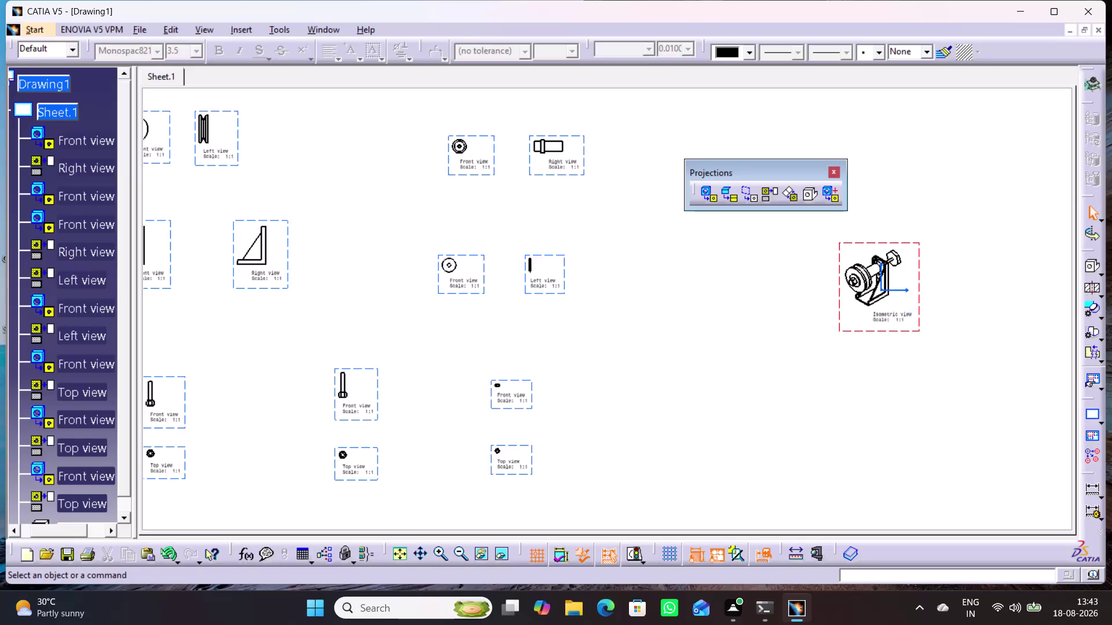
Pan, zoom in and drag items aside to uncover the sheet area near the isometric view.
middle_drag(854, 379, 846, 344)
right_click(854, 380)
middle_drag(869, 392, 744, 385)
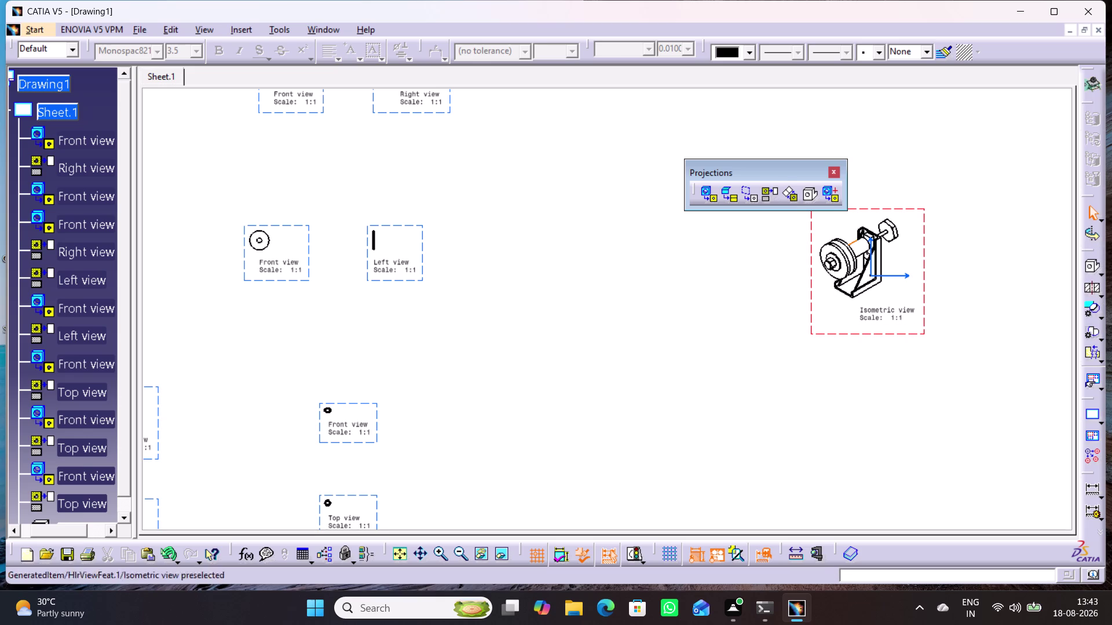
drag(736, 167, 1003, 121)
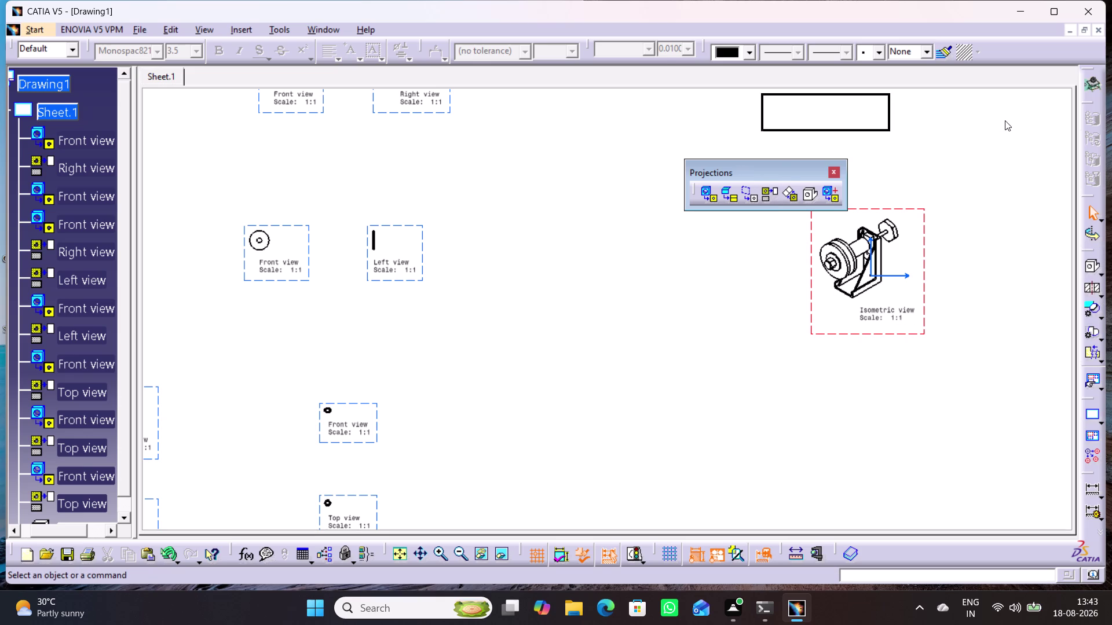
drag(1003, 120, 1006, 121)
drag(973, 127, 903, 111)
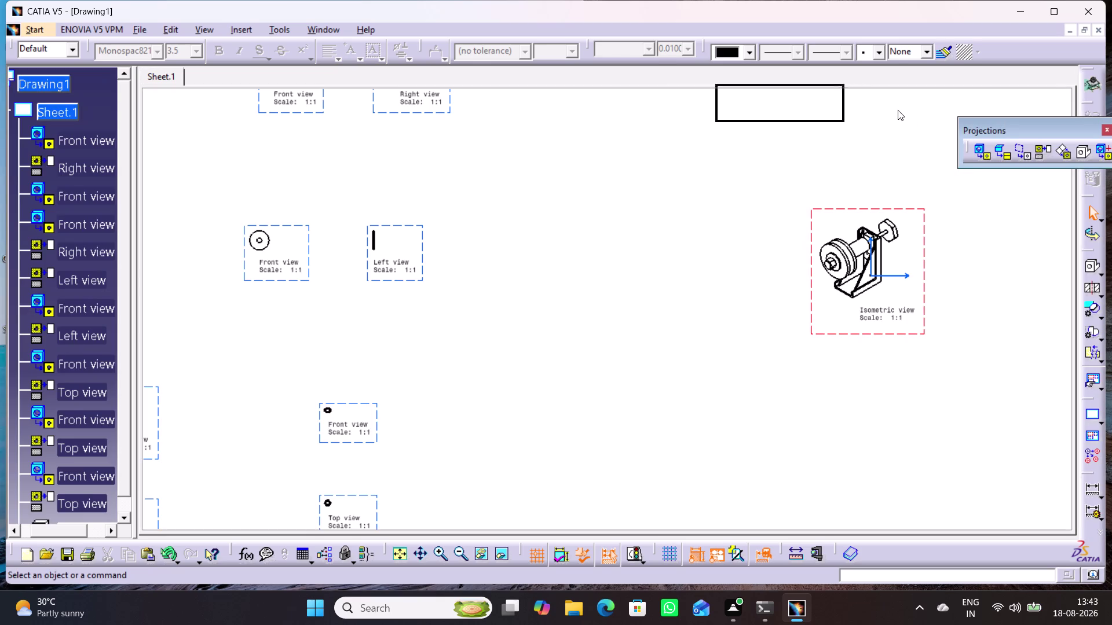
drag(903, 111, 891, 110)
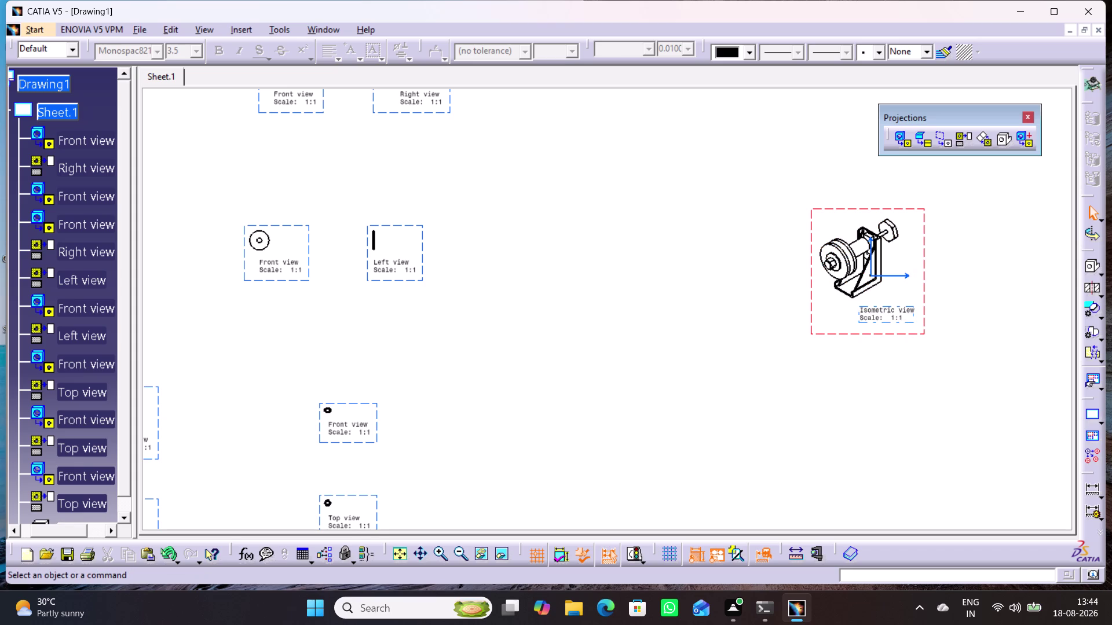
right_drag(992, 220, 960, 338)
drag(1008, 243, 956, 414)
drag(994, 245, 946, 406)
drag(978, 233, 928, 449)
drag(1041, 222, 982, 427)
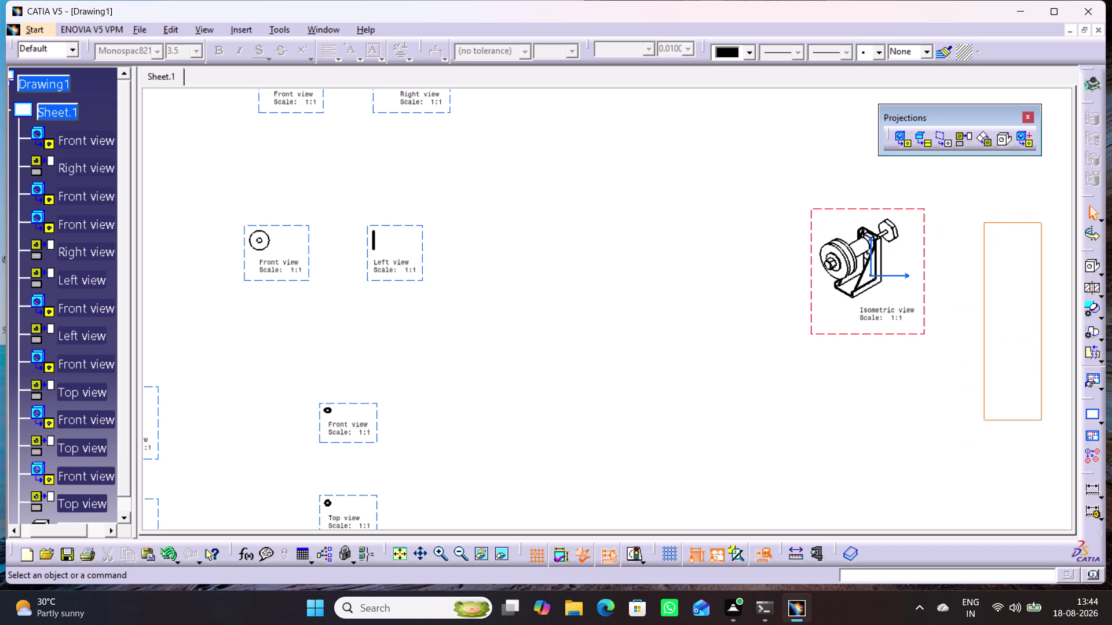
drag(982, 427, 964, 464)
drag(717, 193, 669, 402)
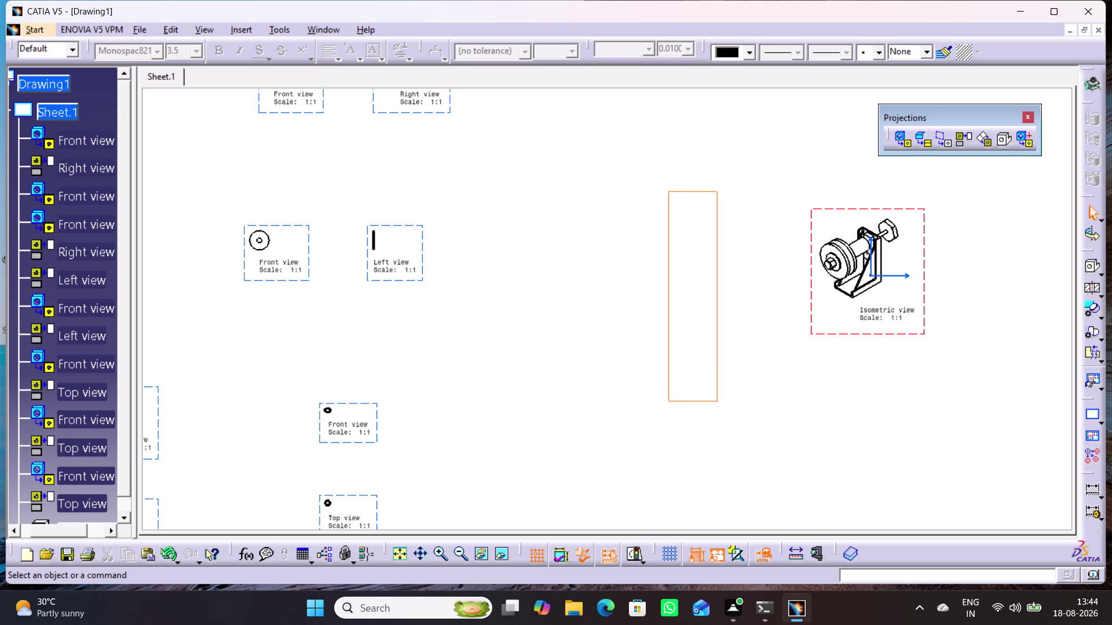
drag(669, 402, 653, 472)
Zoom out and recentre so the whole drawing sheet is visible.
scroll(down, 3)
scroll(up, 3)
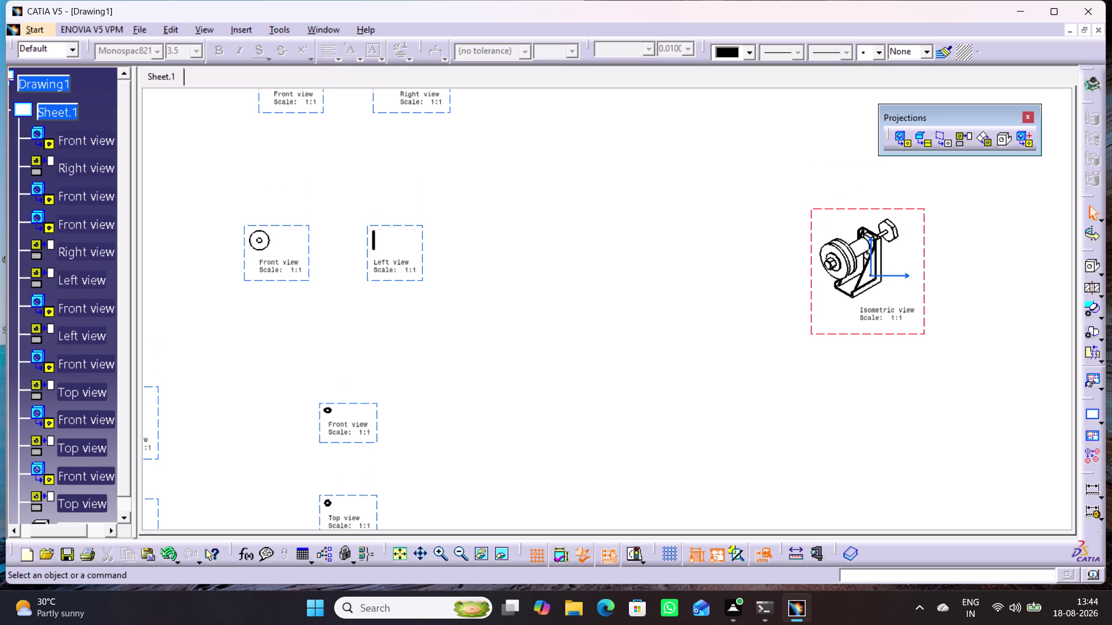
scroll(up, 3)
scroll(up, 3)
scroll(down, 3)
middle_drag(661, 450, 721, 519)
right_click(660, 450)
middle_drag(705, 460, 723, 426)
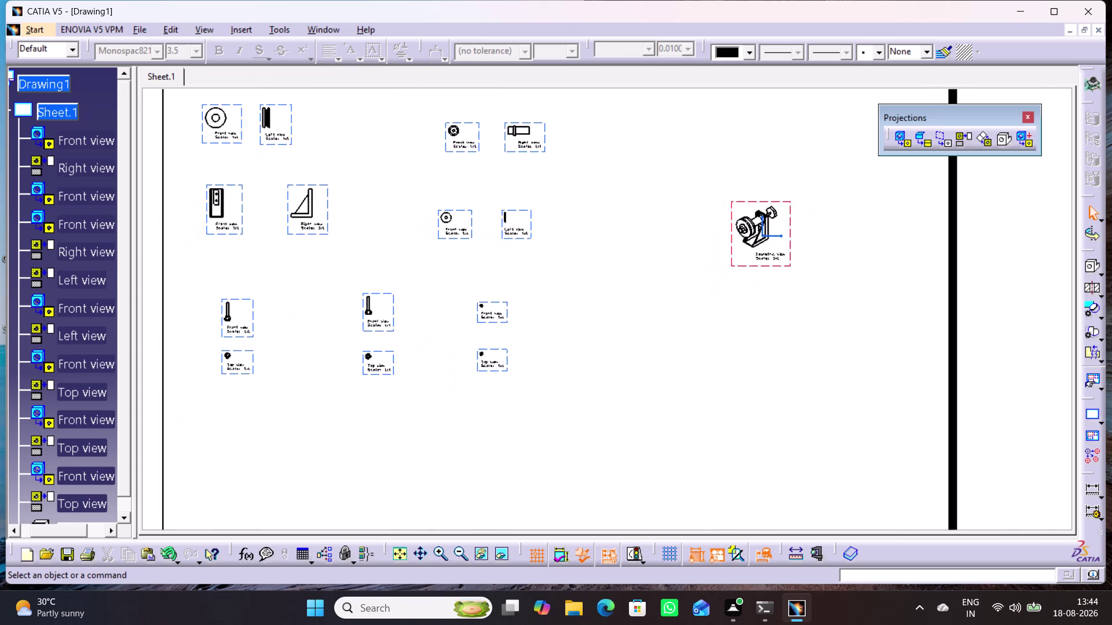
middle_drag(724, 427, 717, 444)
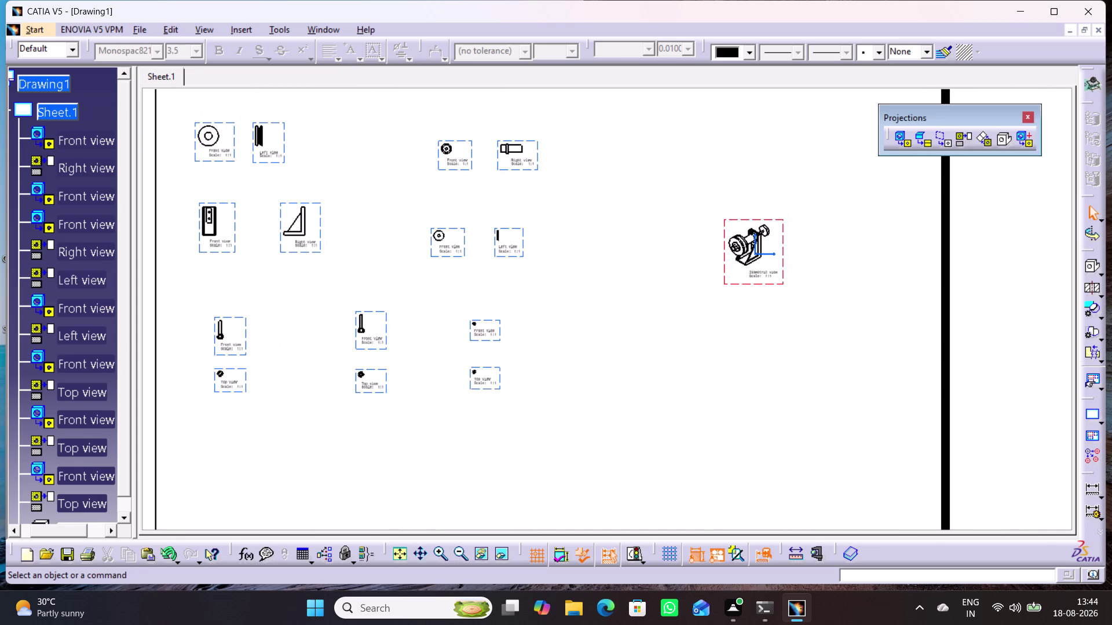
scroll(down, 3)
scroll(down, 3)
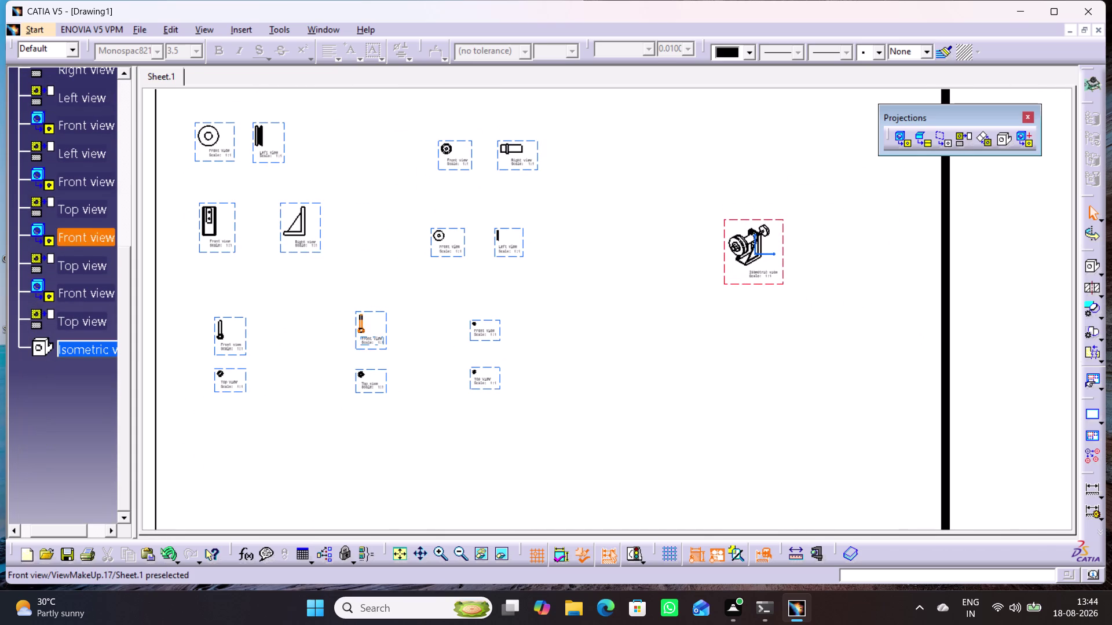
scroll(up, 3)
scroll(up, 3)
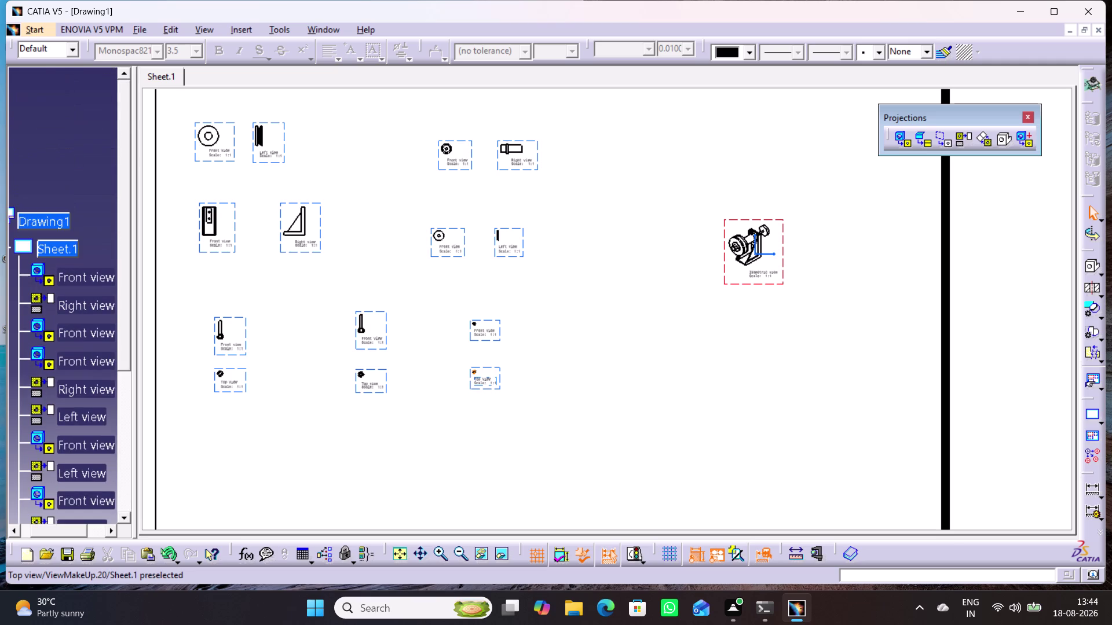
scroll(down, 3)
scroll(down, 3)
Open Properties for the Isometric view from its context menu in the specification tree.
right_click(87, 349)
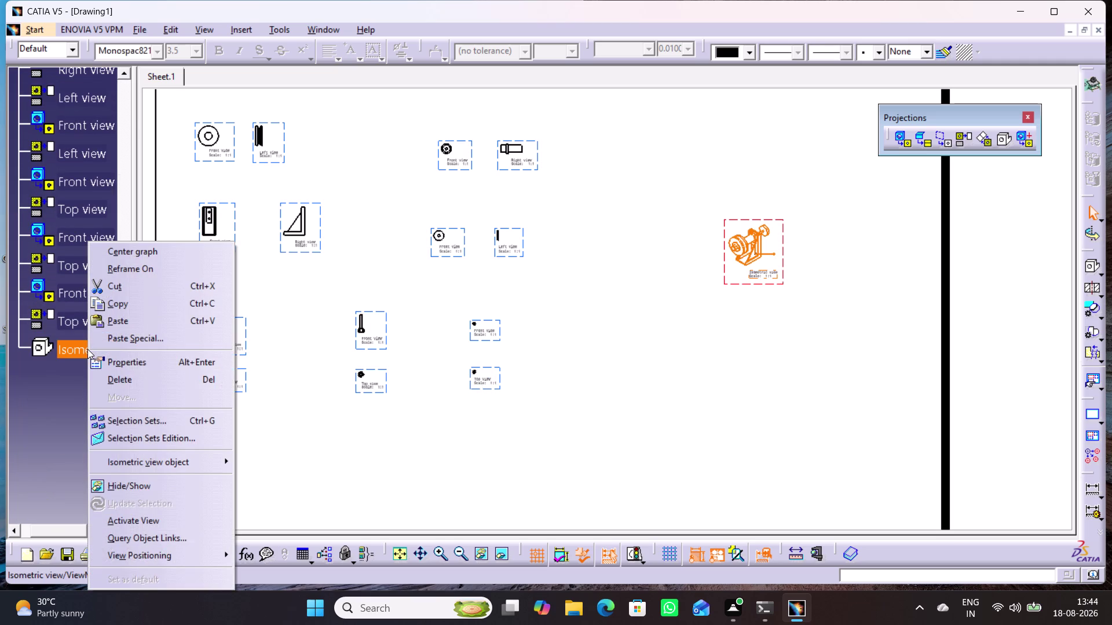
click(55, 424)
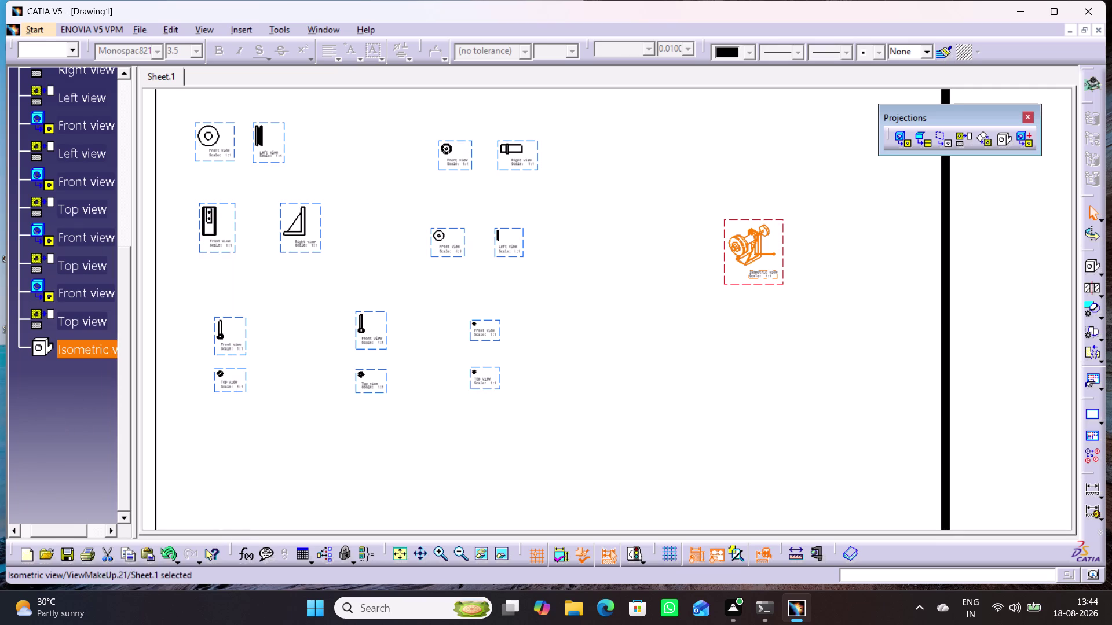
click(68, 390)
right_click(89, 355)
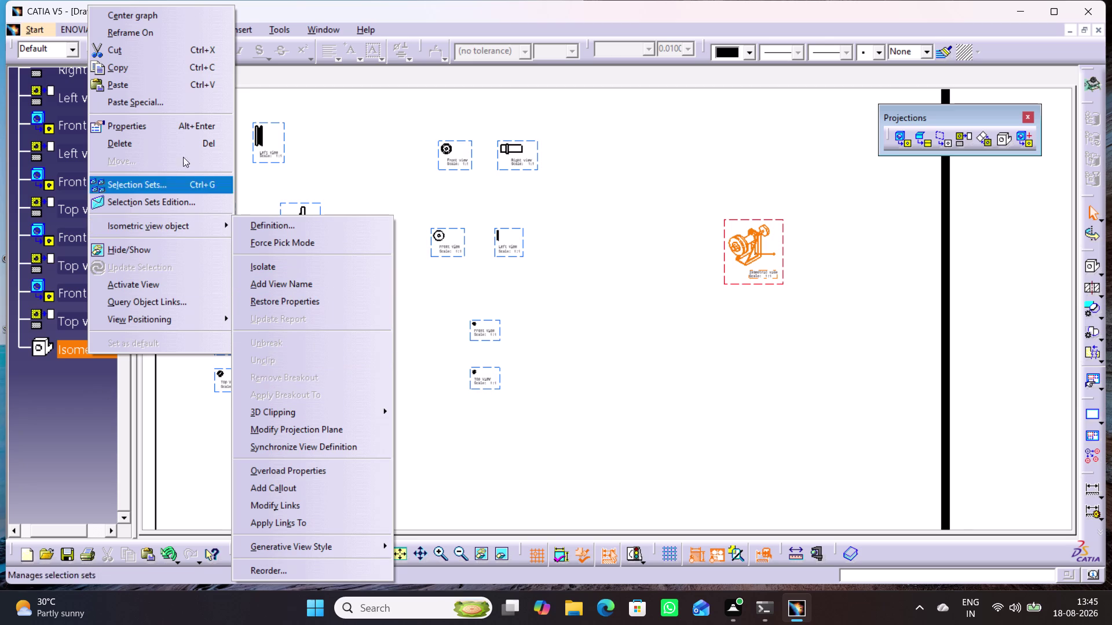
click(181, 124)
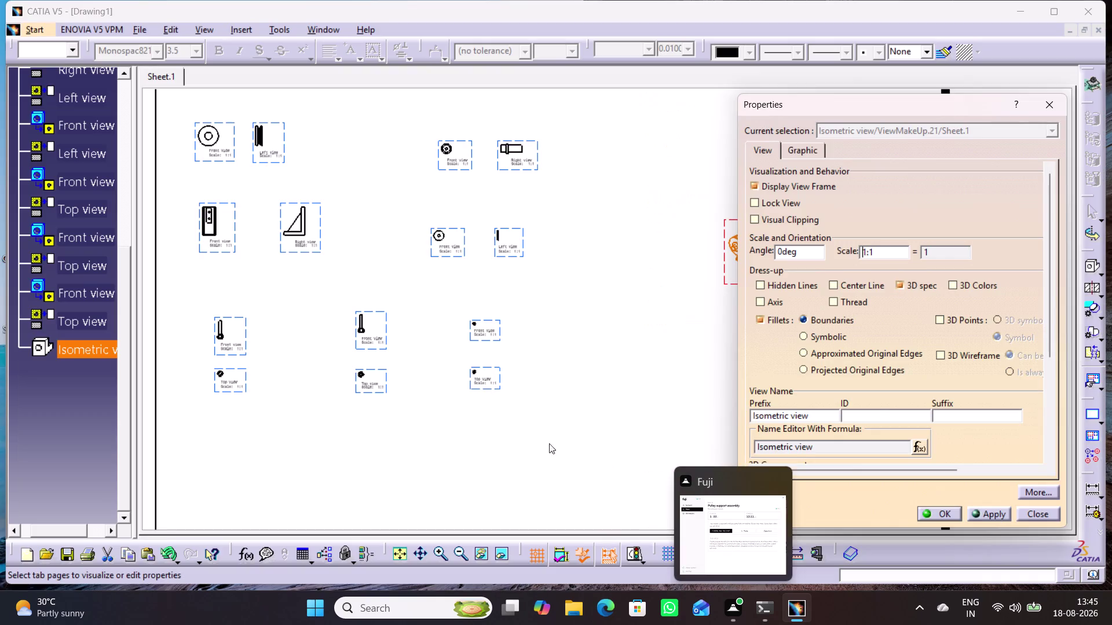
Set the isometric view's View generation mode to Raster.
scroll(down, 3)
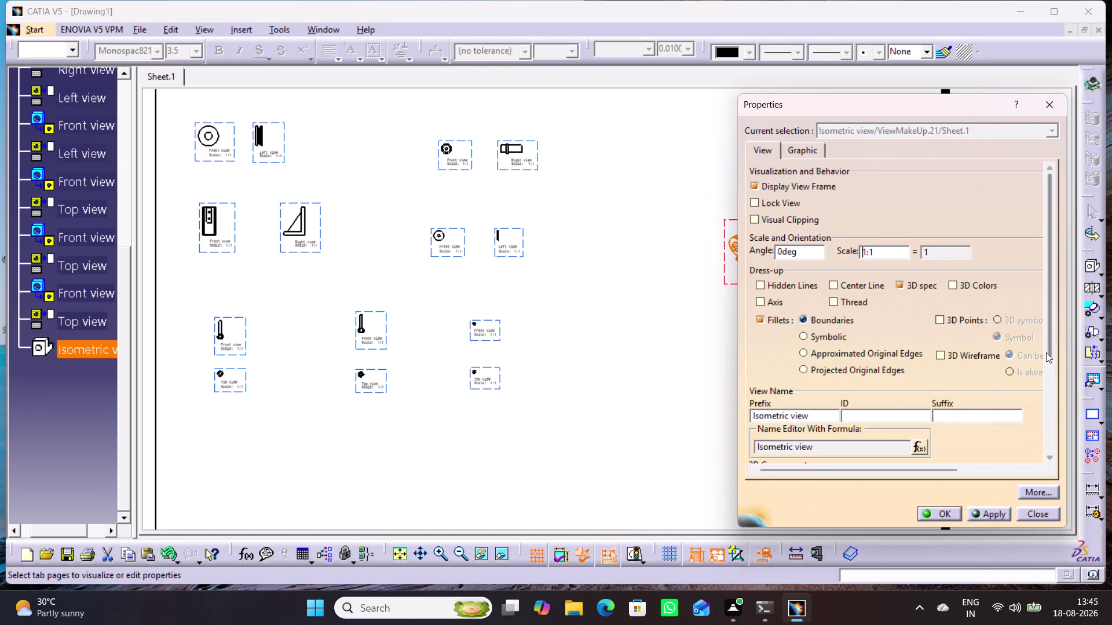
drag(1049, 344, 1054, 517)
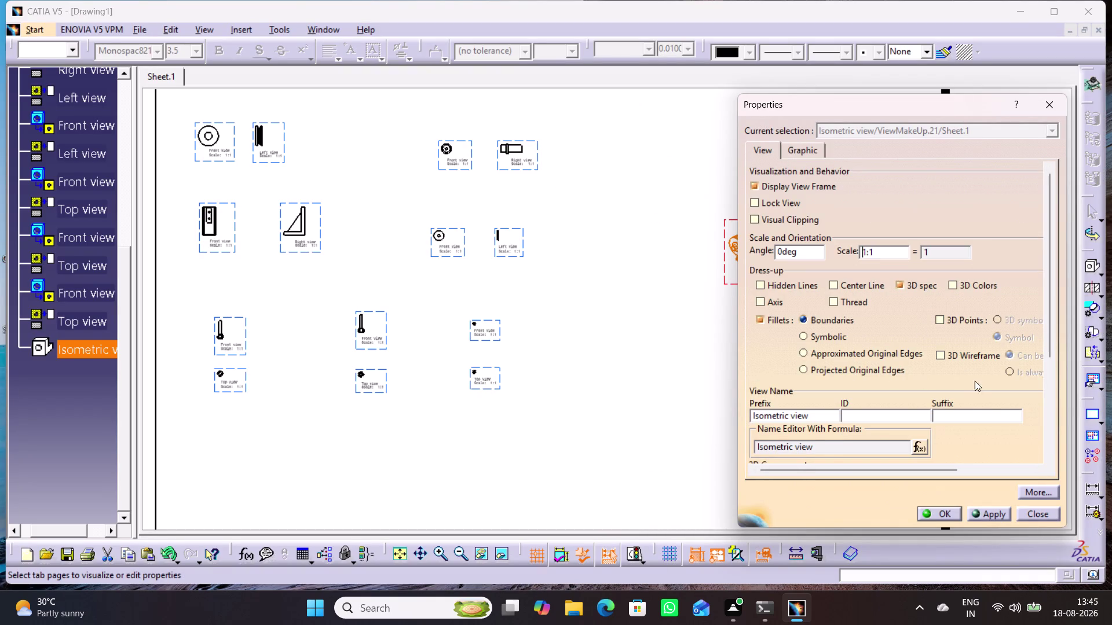
scroll(down, 3)
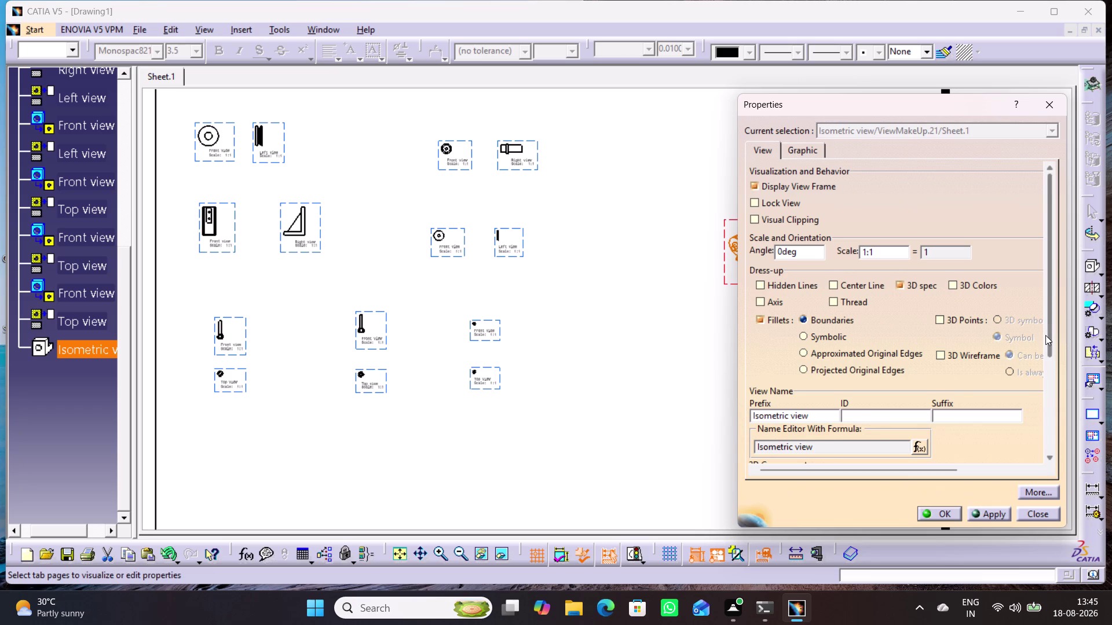
drag(1045, 335, 1042, 435)
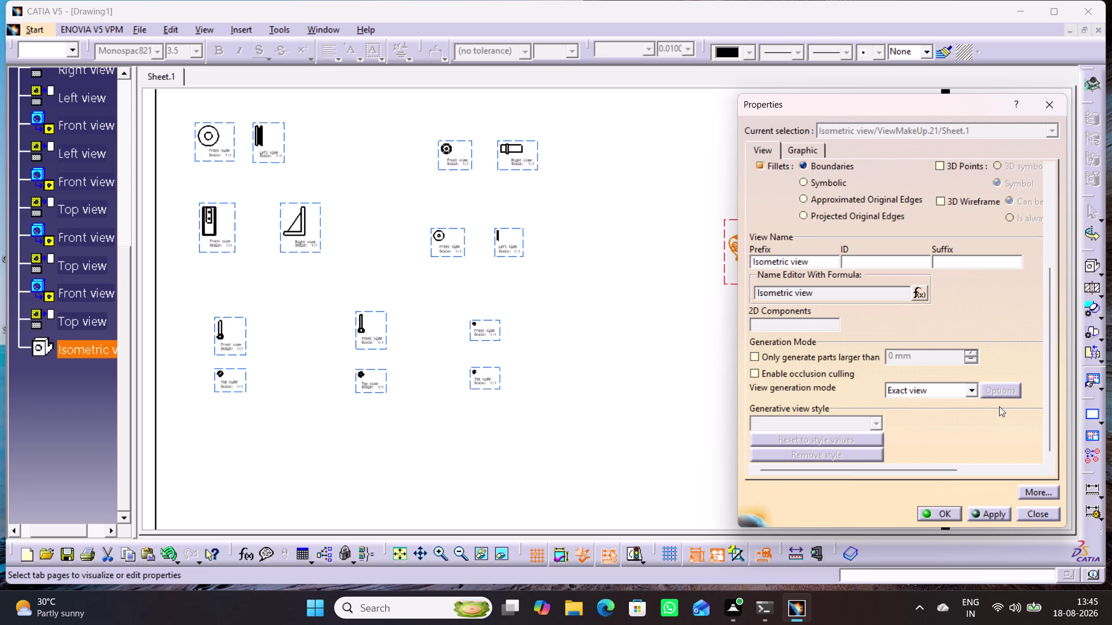
click(969, 394)
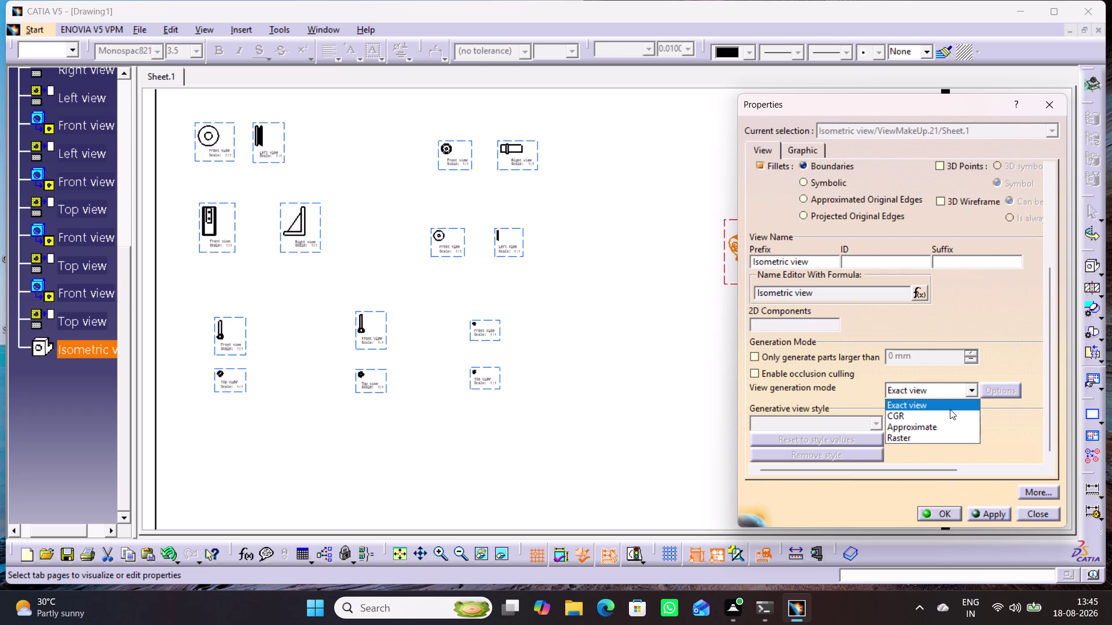
click(938, 407)
click(973, 392)
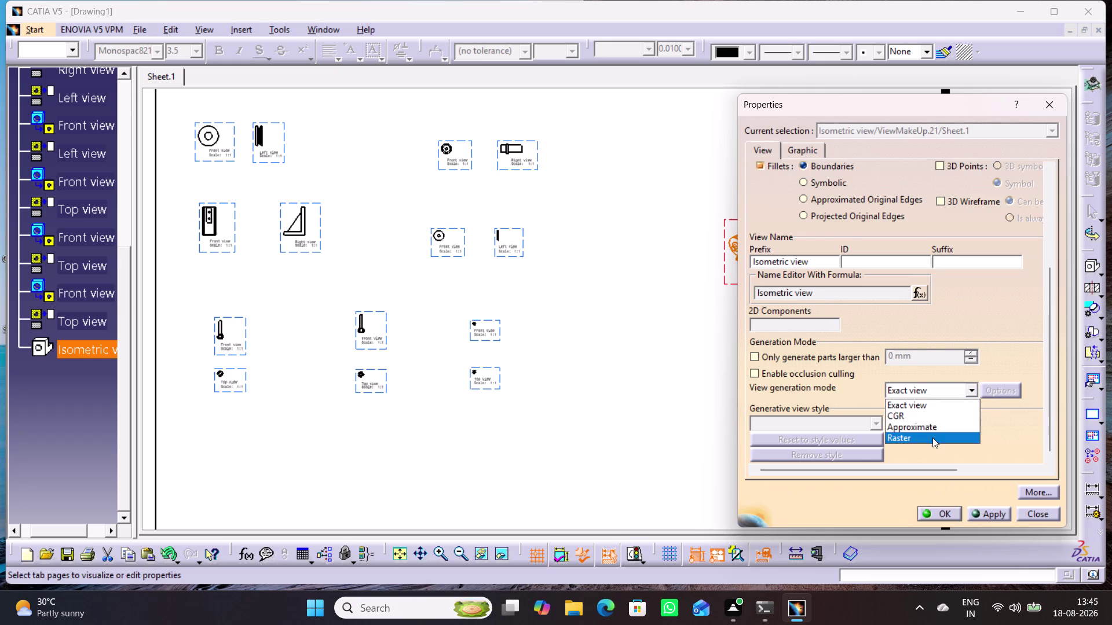
click(933, 438)
Keep Dynamic hidden line removal in the raster options, close them and confirm with OK.
click(1000, 393)
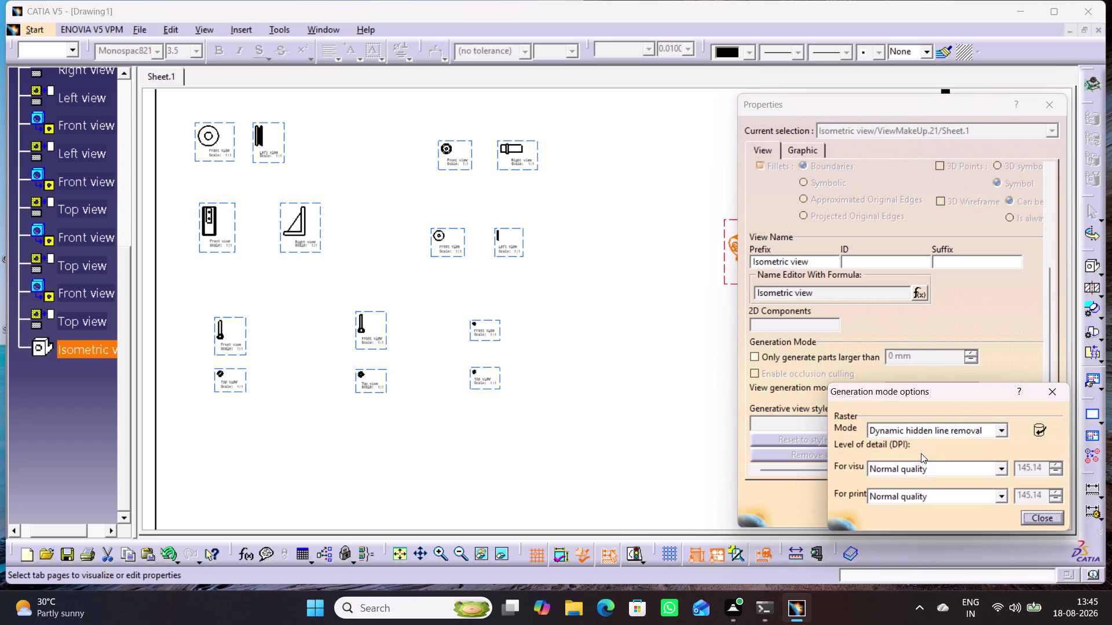
click(1000, 426)
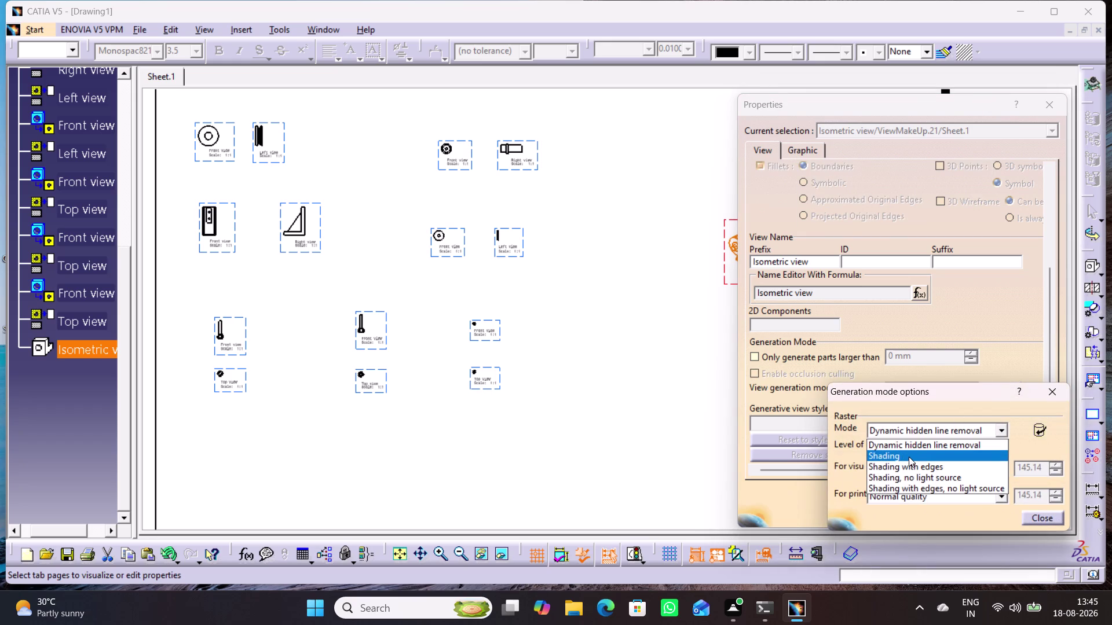
click(908, 457)
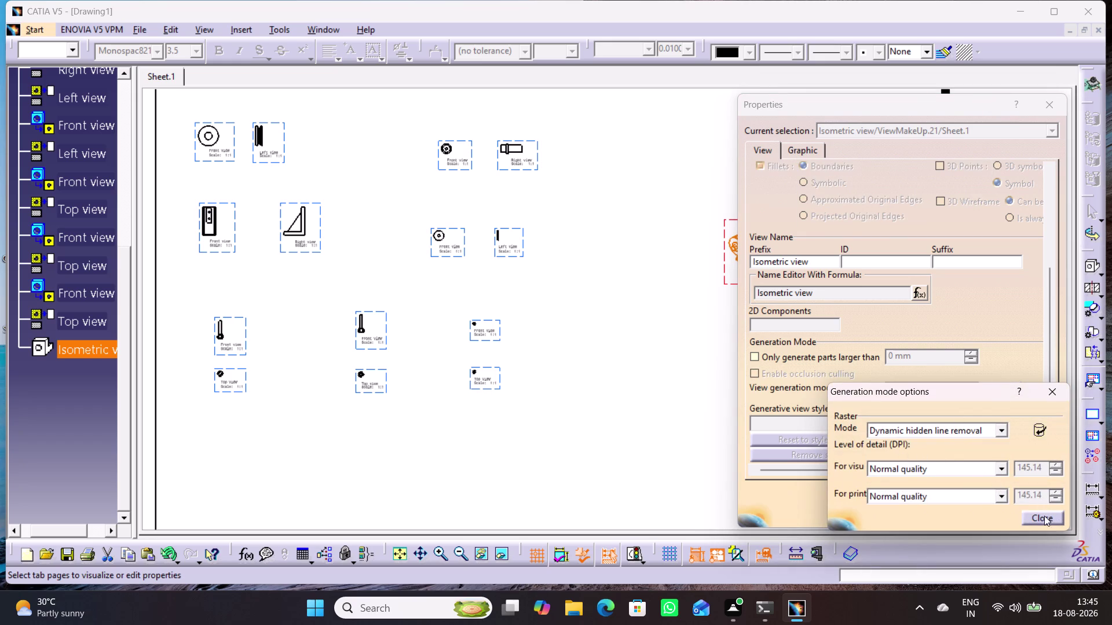
click(1040, 517)
click(994, 514)
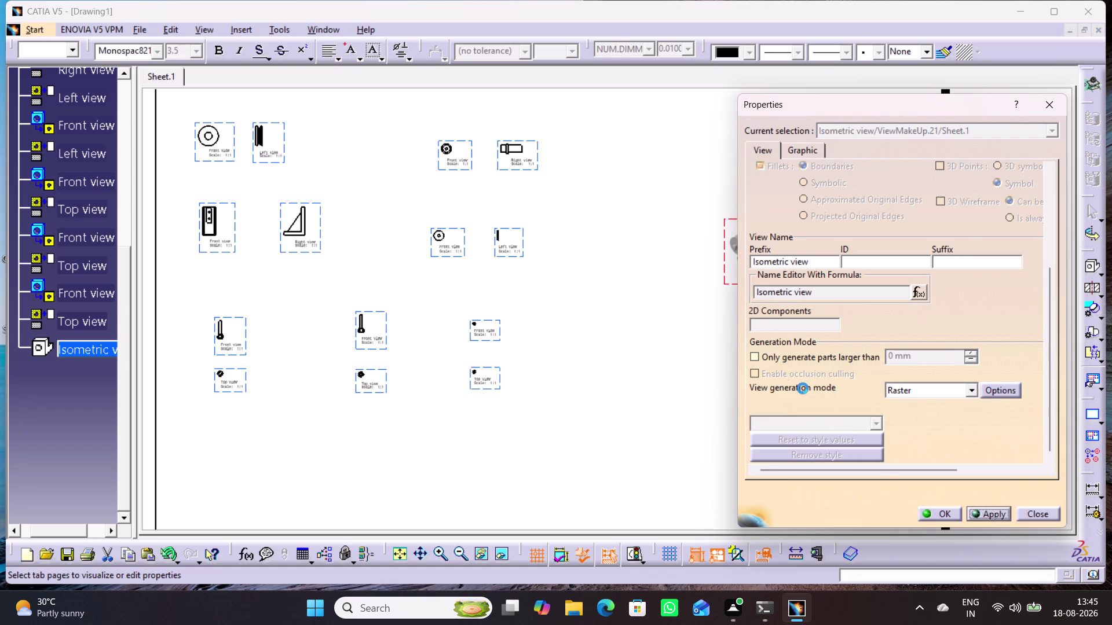
click(945, 513)
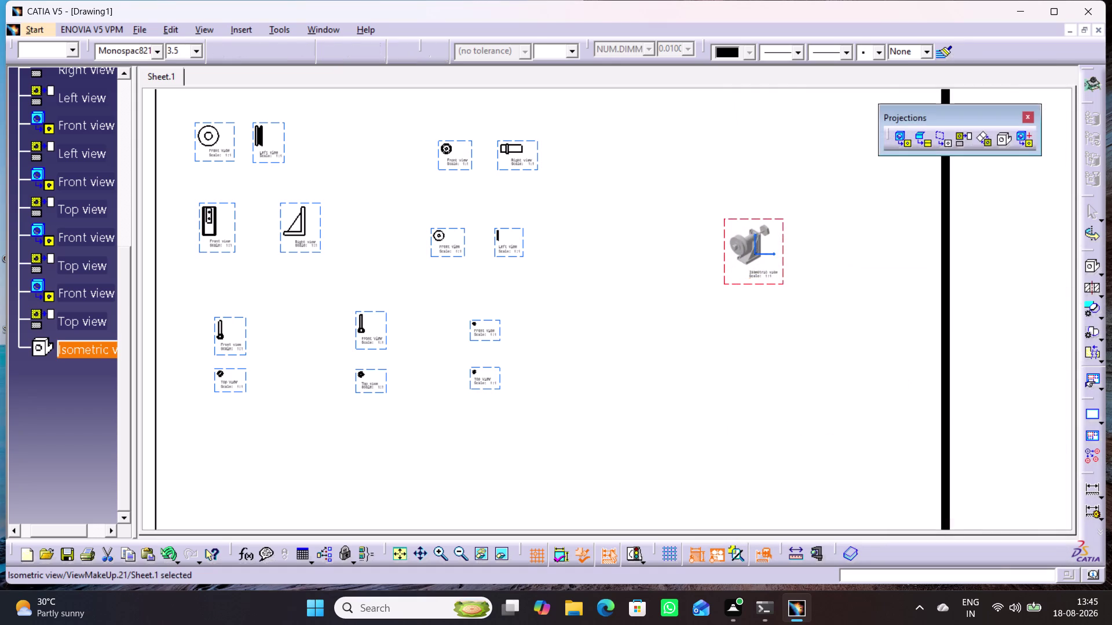
Recentre on the isometric view and reopen its Properties from the tree context menu.
middle_drag(763, 329, 763, 261)
right_click(763, 328)
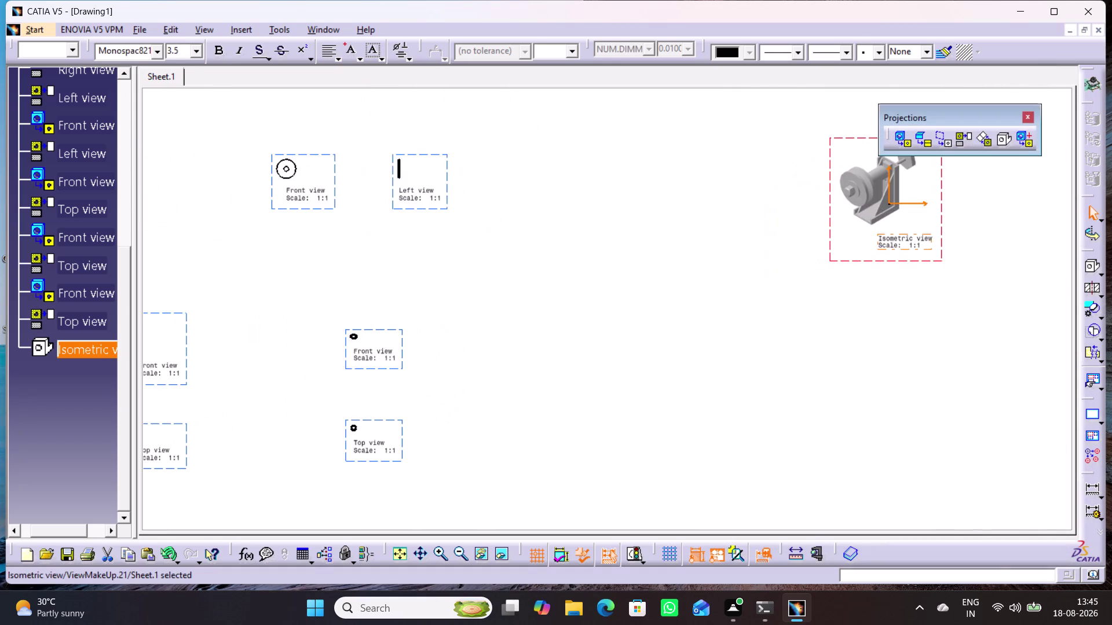
middle_drag(796, 327, 703, 357)
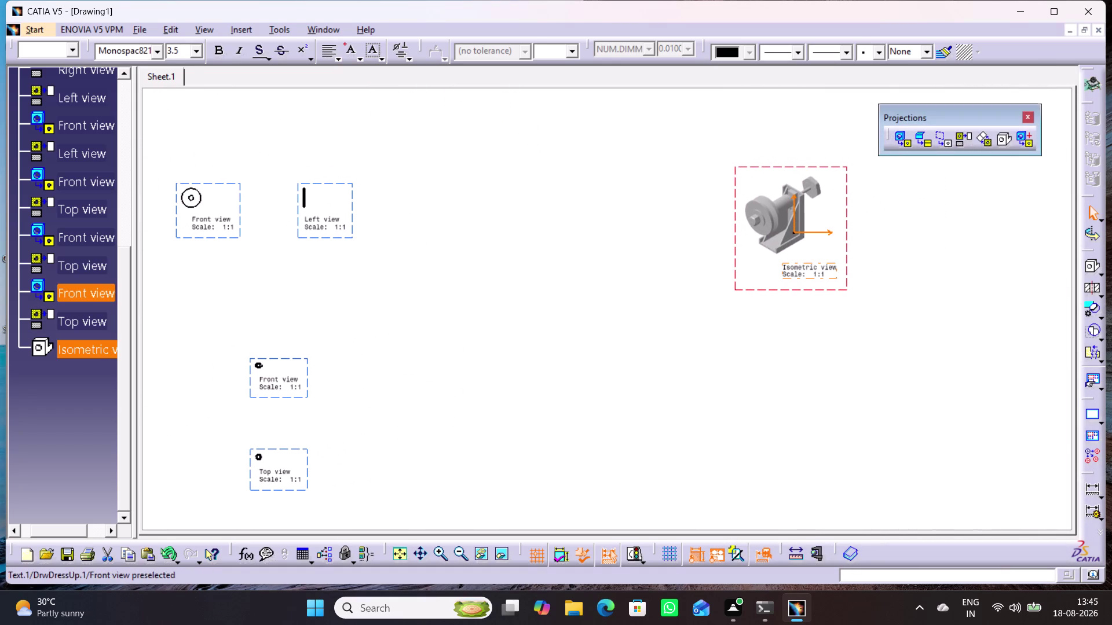
right_click(93, 347)
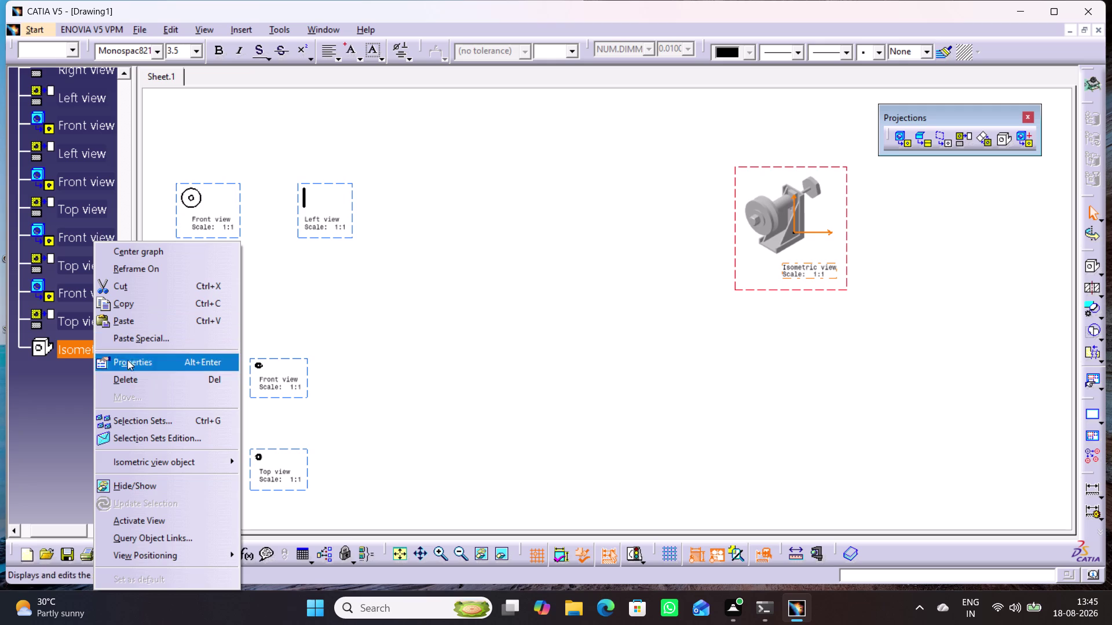
click(135, 366)
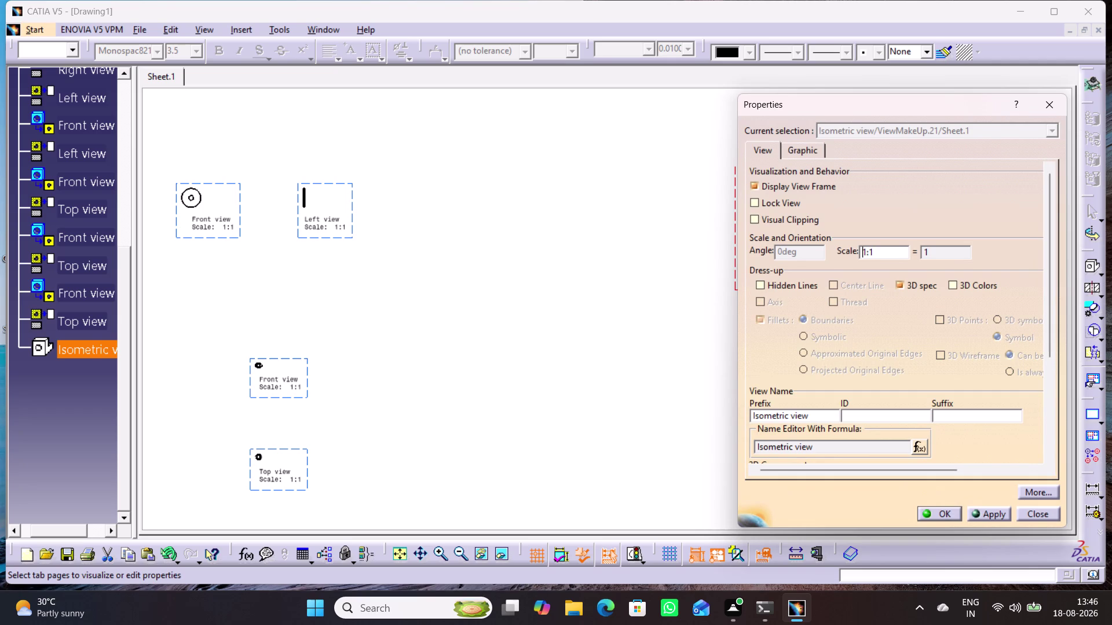
Enter a 10:1 scale for the isometric view and apply it.
click(797, 152)
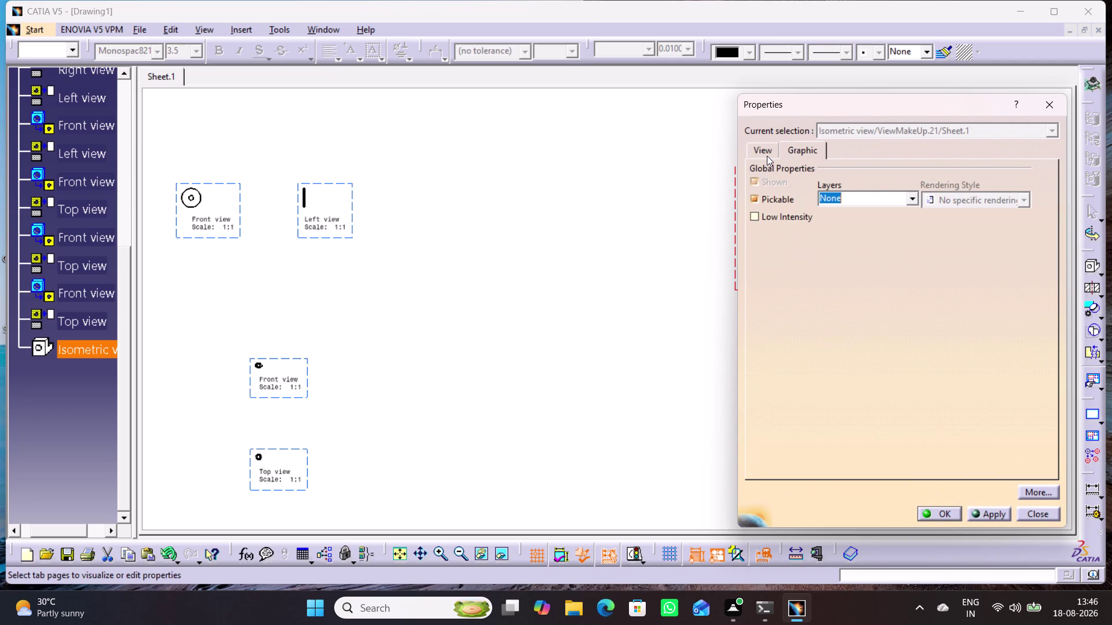
click(767, 152)
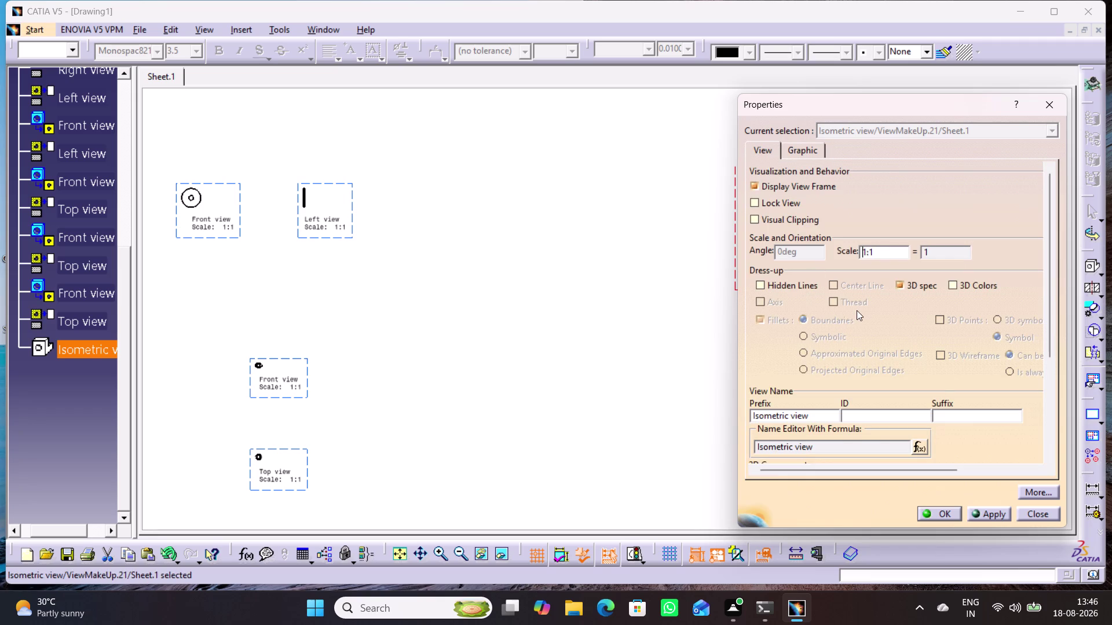
click(865, 249)
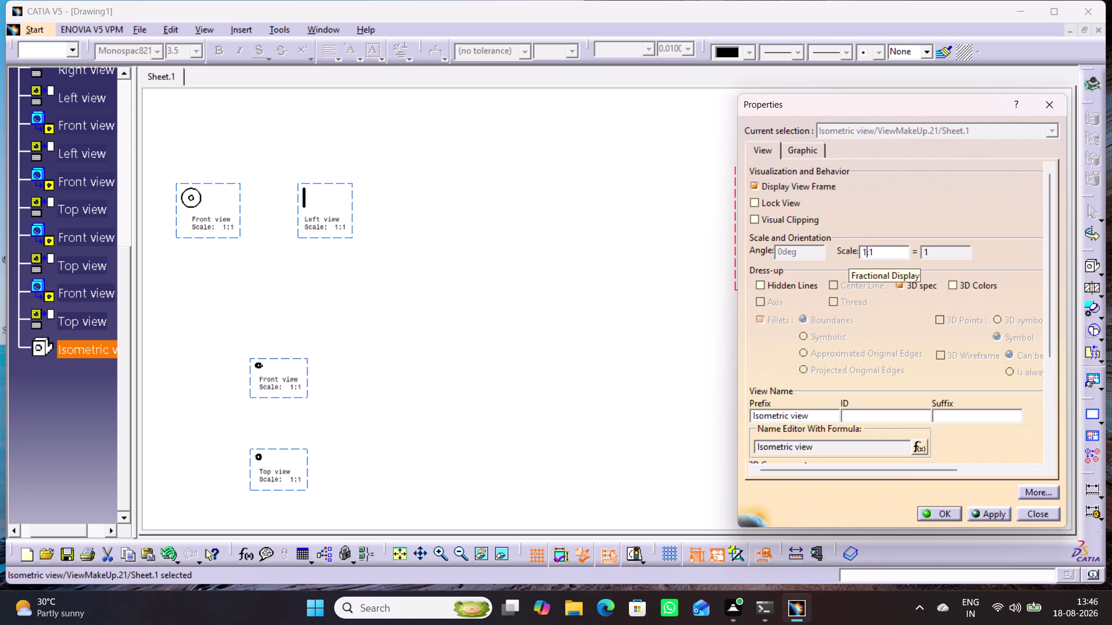
key(0)
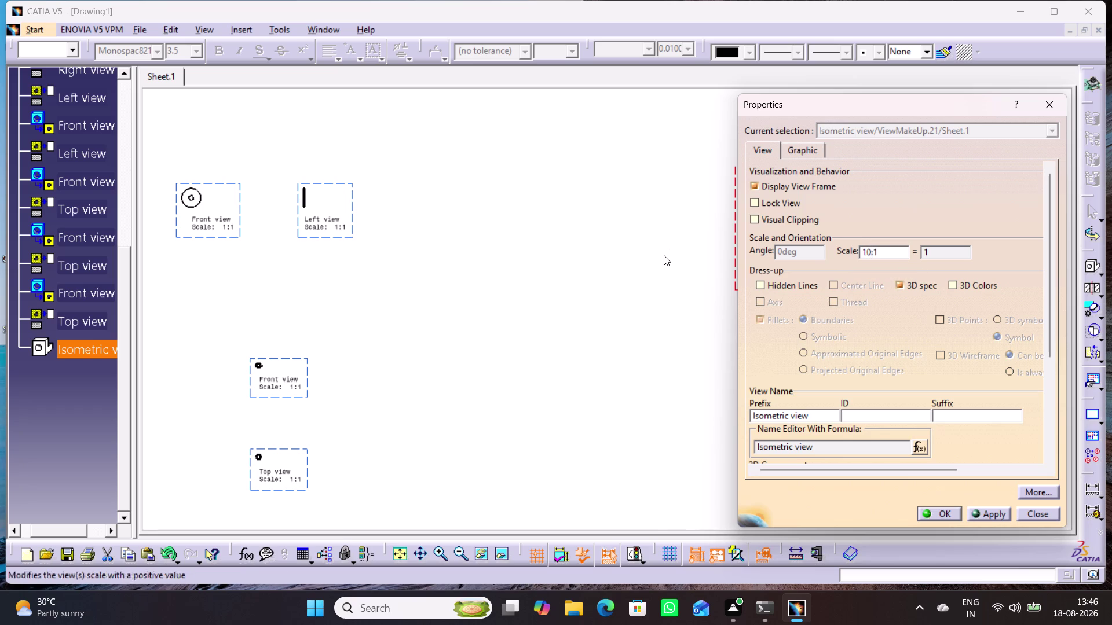
click(664, 256)
click(978, 513)
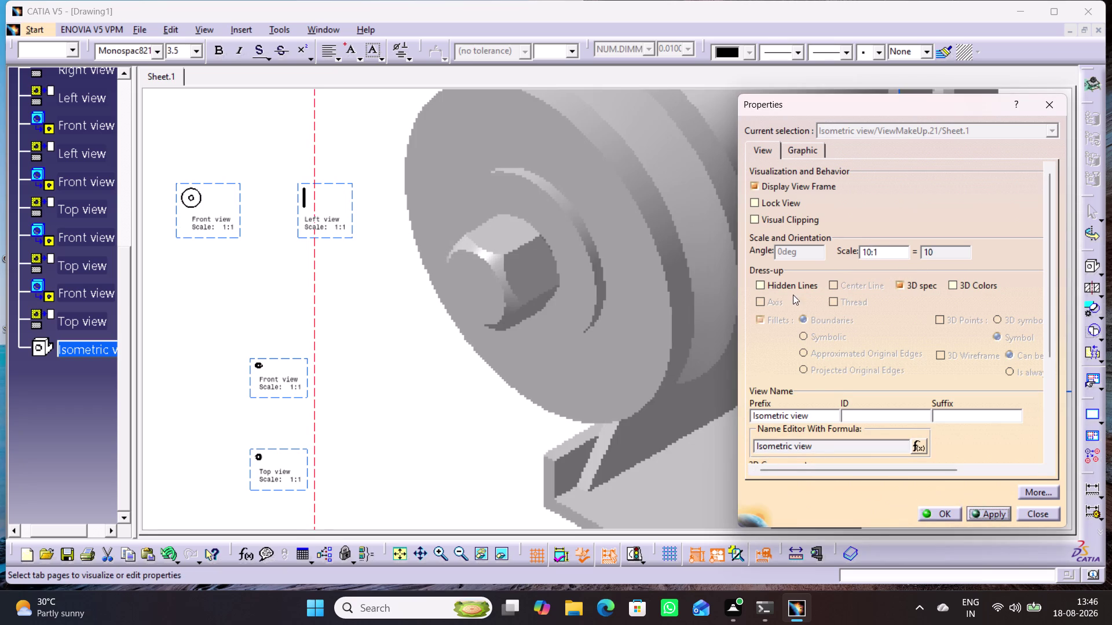
Change the isometric view's scale value again and confirm to close Properties.
click(869, 253)
key(BackSpace)
key(BackSpace)
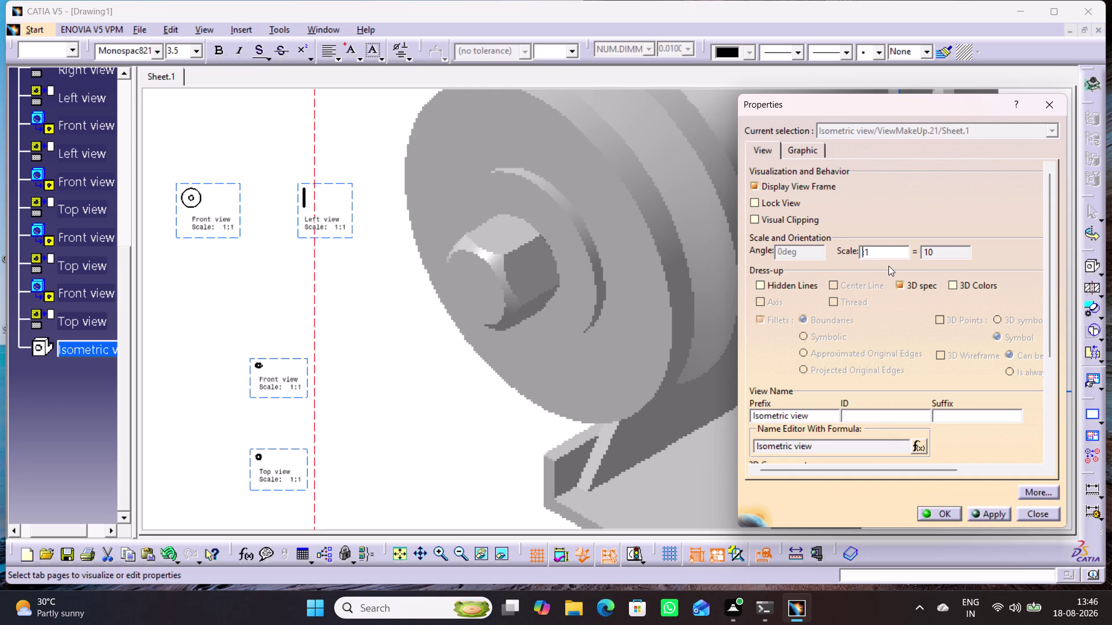
key(5)
key(Return)
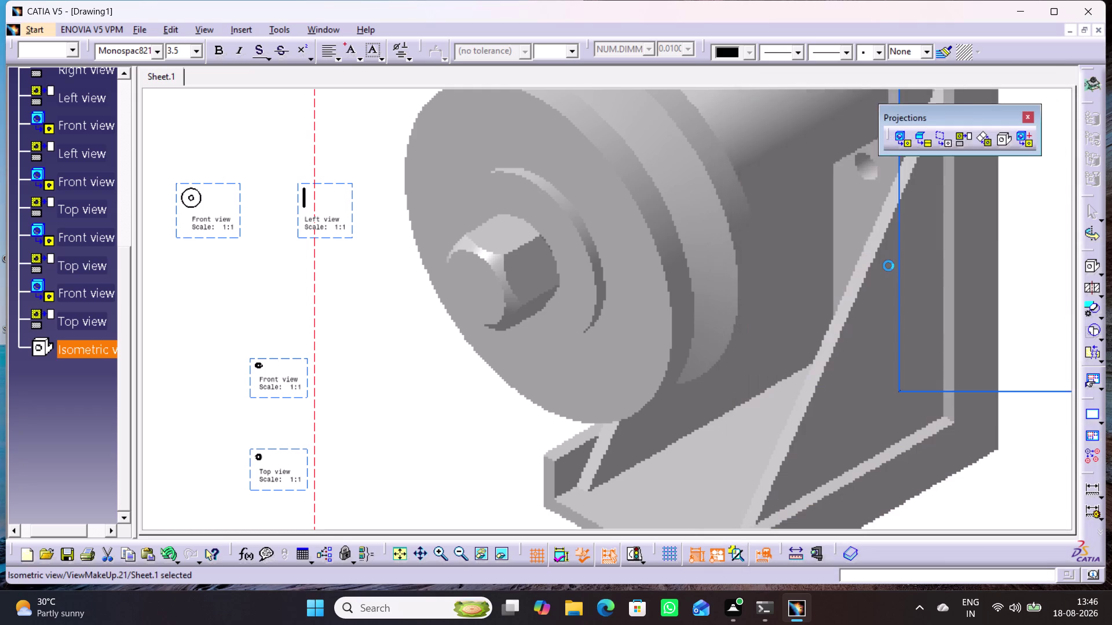
middle_drag(521, 339, 537, 451)
Zoom out to the whole sheet, then zoom in on the upper-left views.
right_click(521, 340)
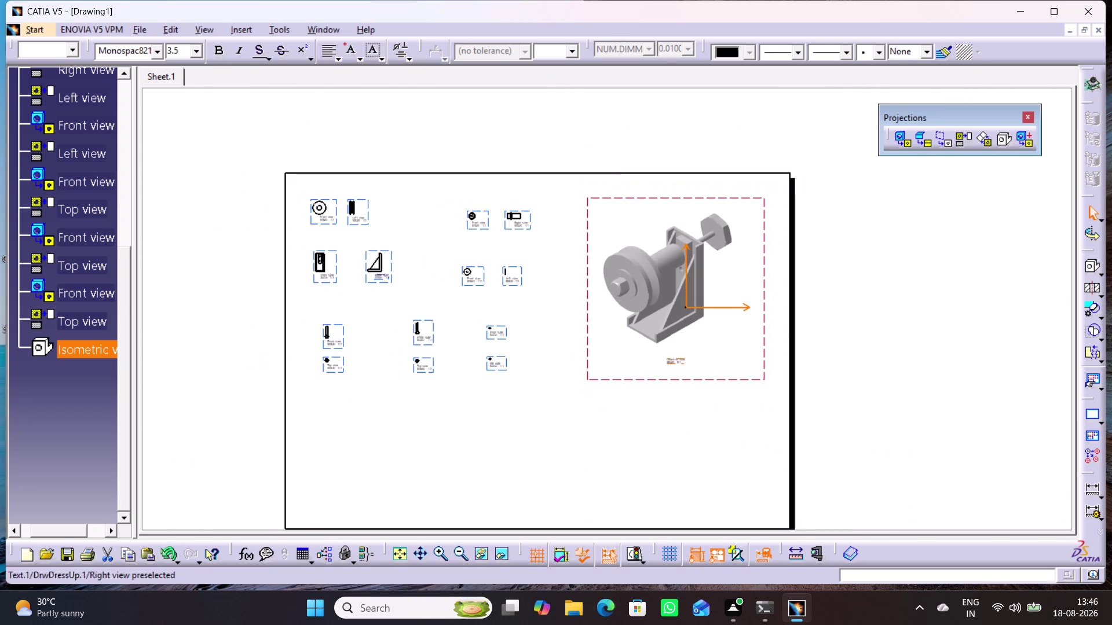
middle_click(379, 286)
middle_drag(628, 412, 542, 381)
middle_drag(528, 391, 519, 273)
right_click(527, 391)
middle_drag(501, 261, 591, 439)
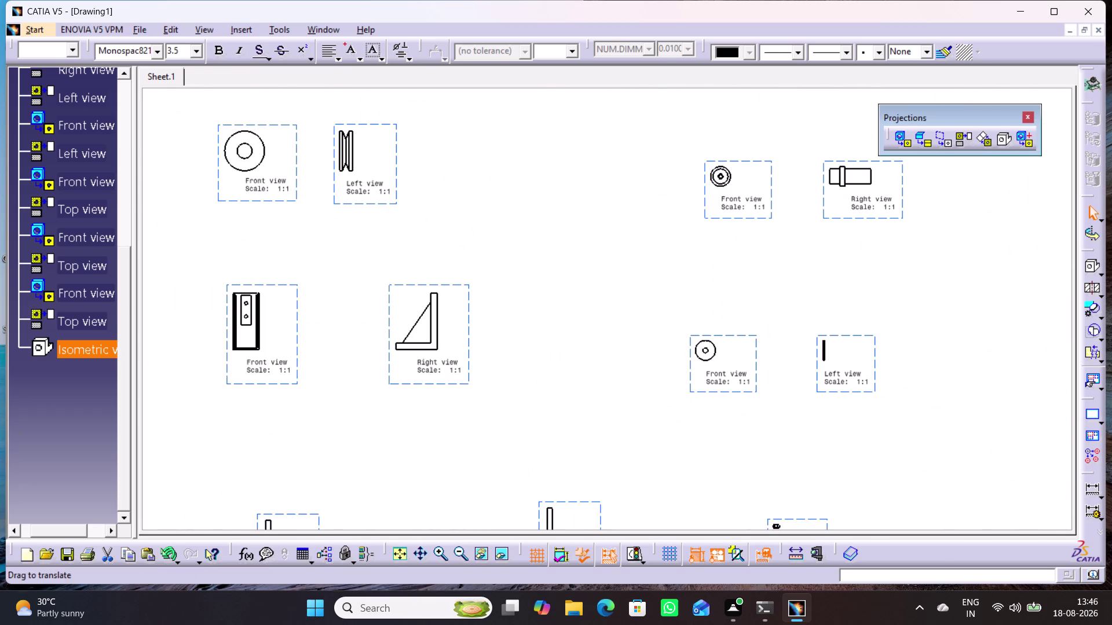
middle_drag(360, 266, 366, 244)
right_click(361, 266)
middle_drag(328, 254, 455, 320)
Select the top-left Front view and open its Properties.
click(346, 241)
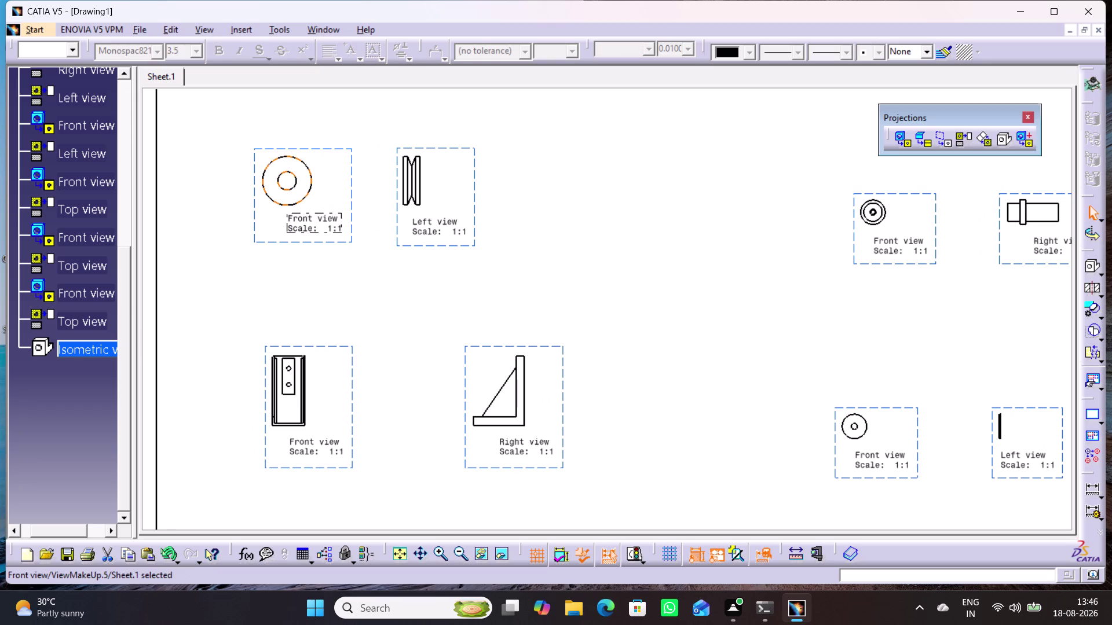
double_click(345, 242)
right_click(343, 240)
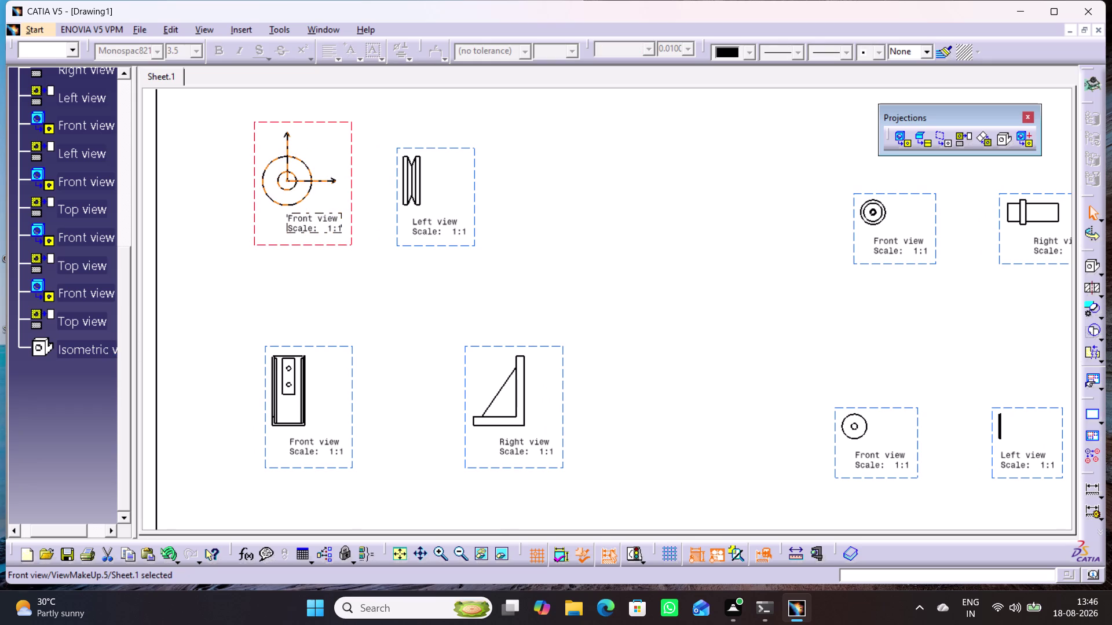
right_click(352, 242)
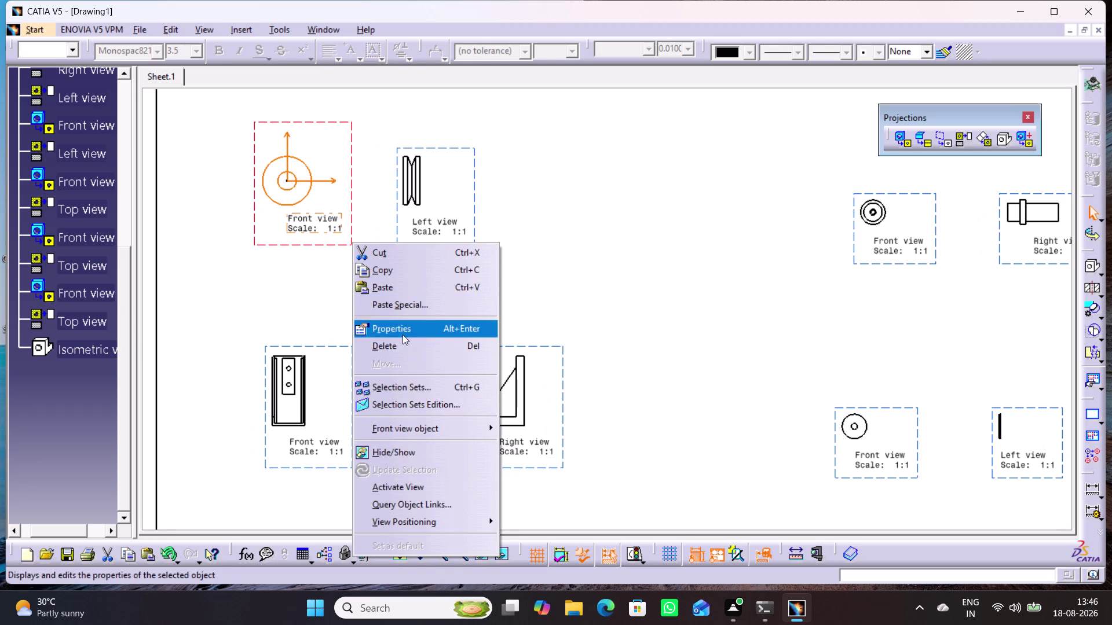
click(403, 334)
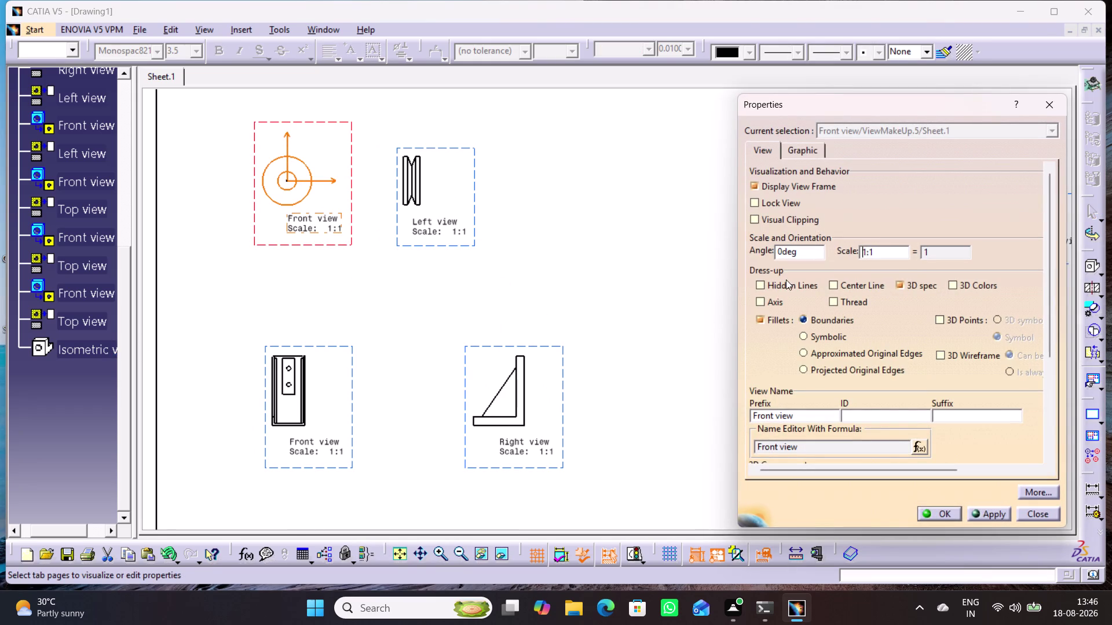
Apply 13:1 to the front view, correct it to 3:1, and close Properties.
click(867, 252)
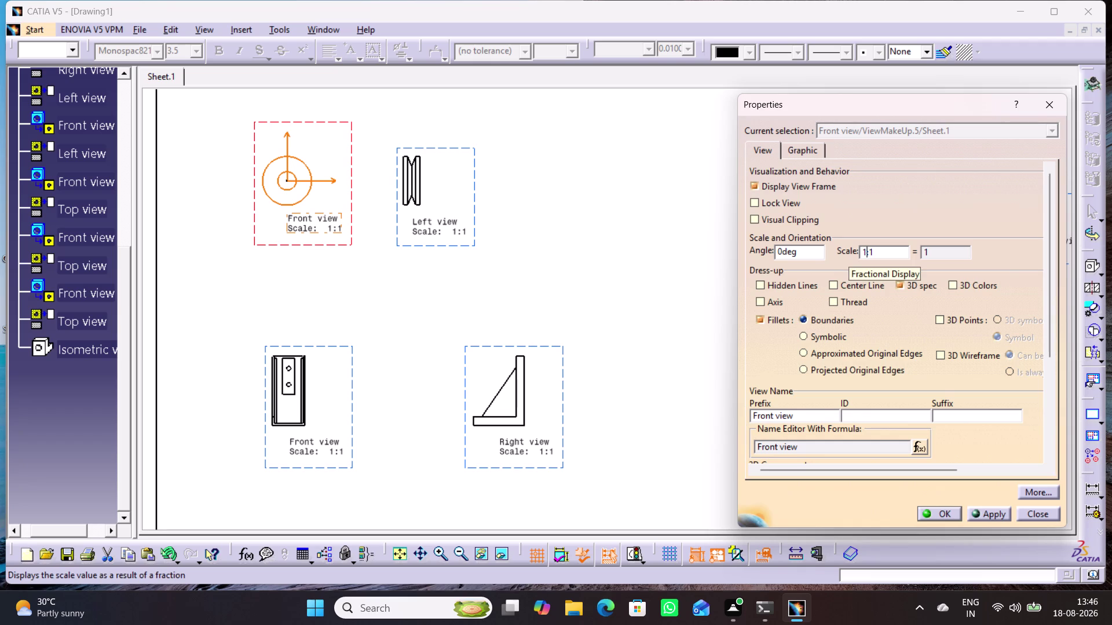
key(3)
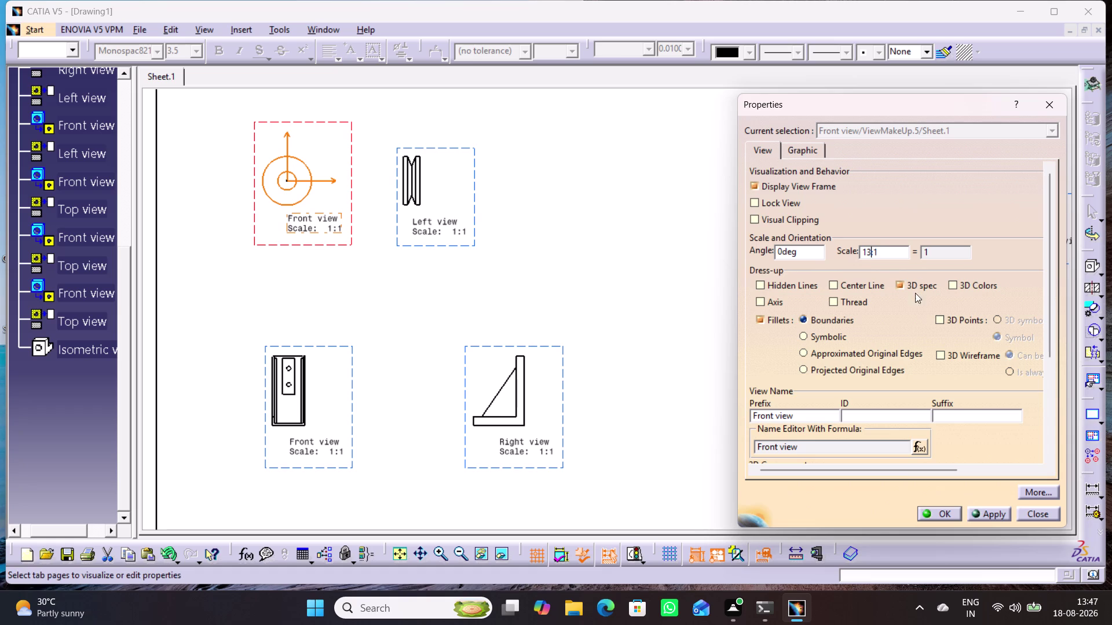
click(983, 511)
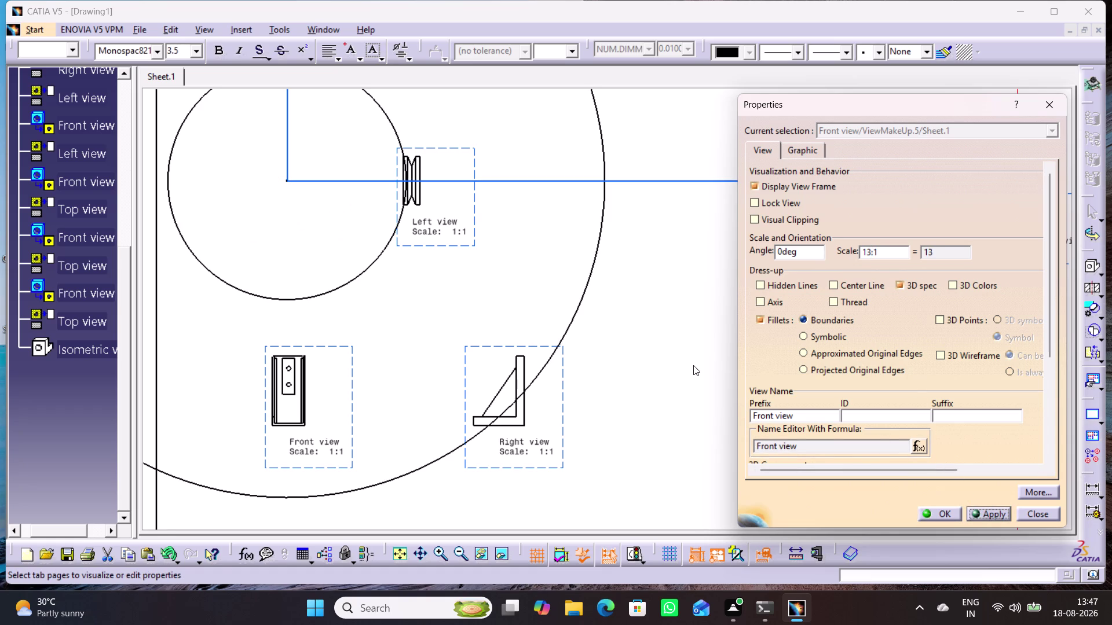
click(870, 251)
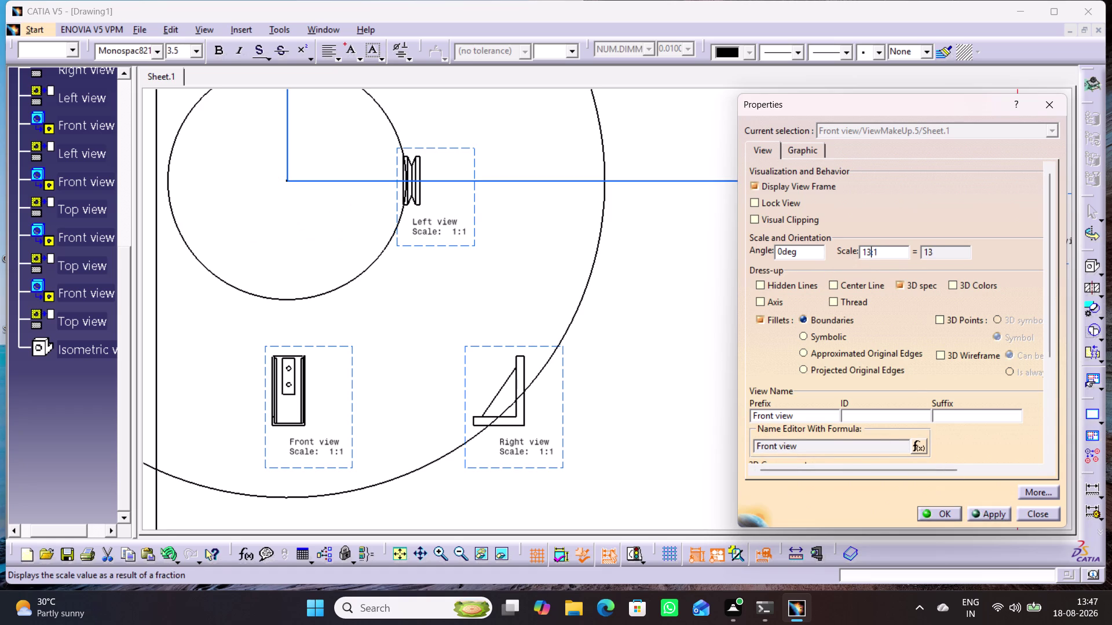
click(865, 252)
key(BackSpace)
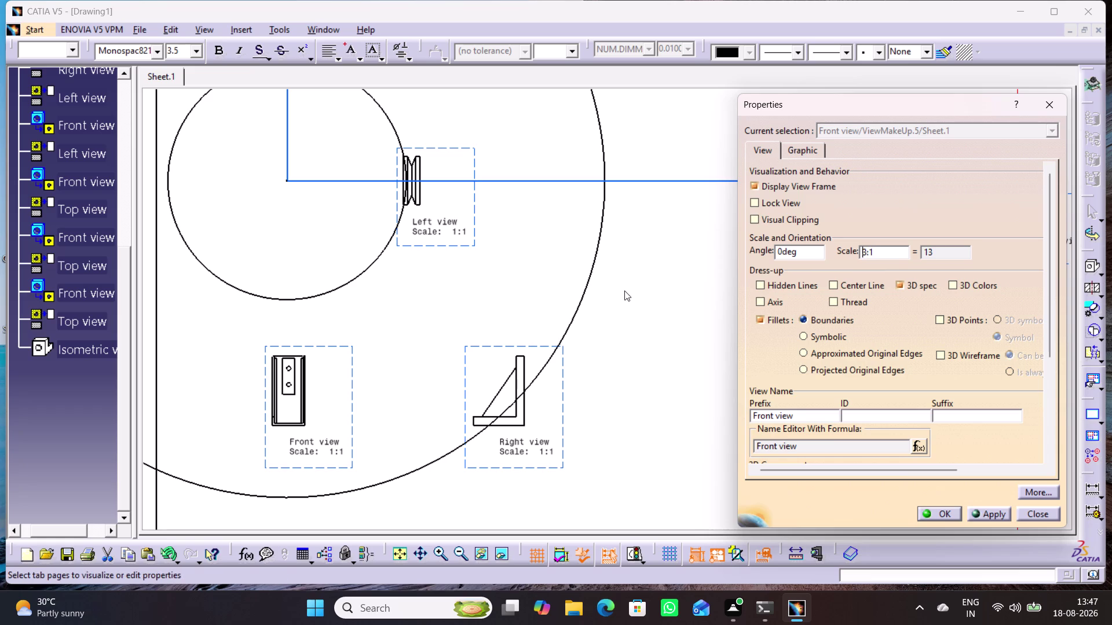
click(624, 302)
click(979, 510)
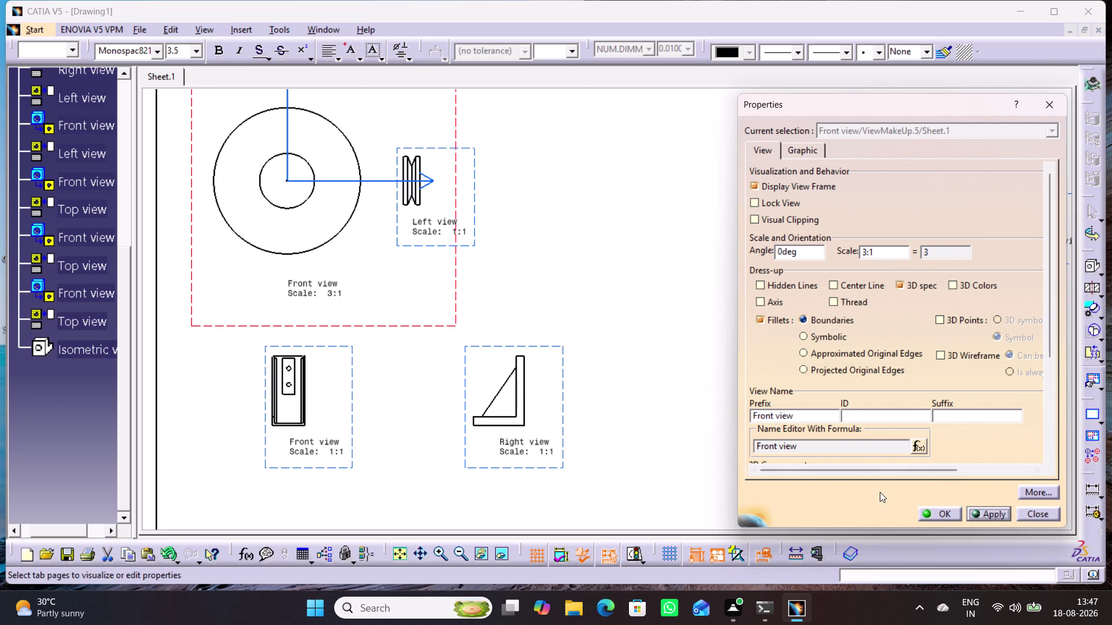
click(931, 515)
click(679, 348)
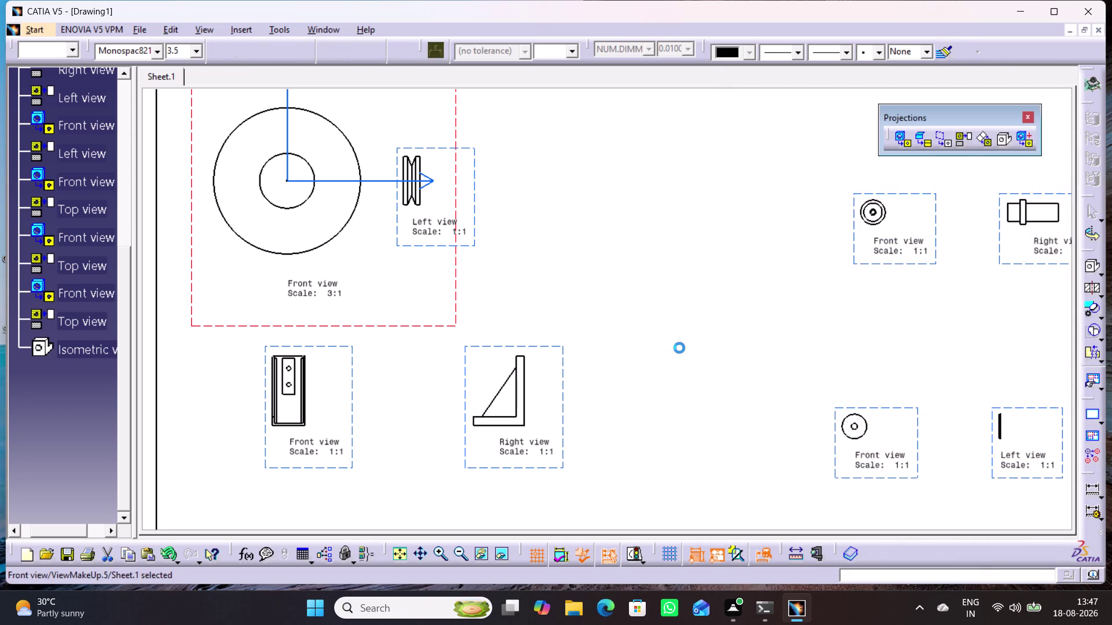
Set the Left view's scale to 3:1 through its Properties.
double_click(472, 216)
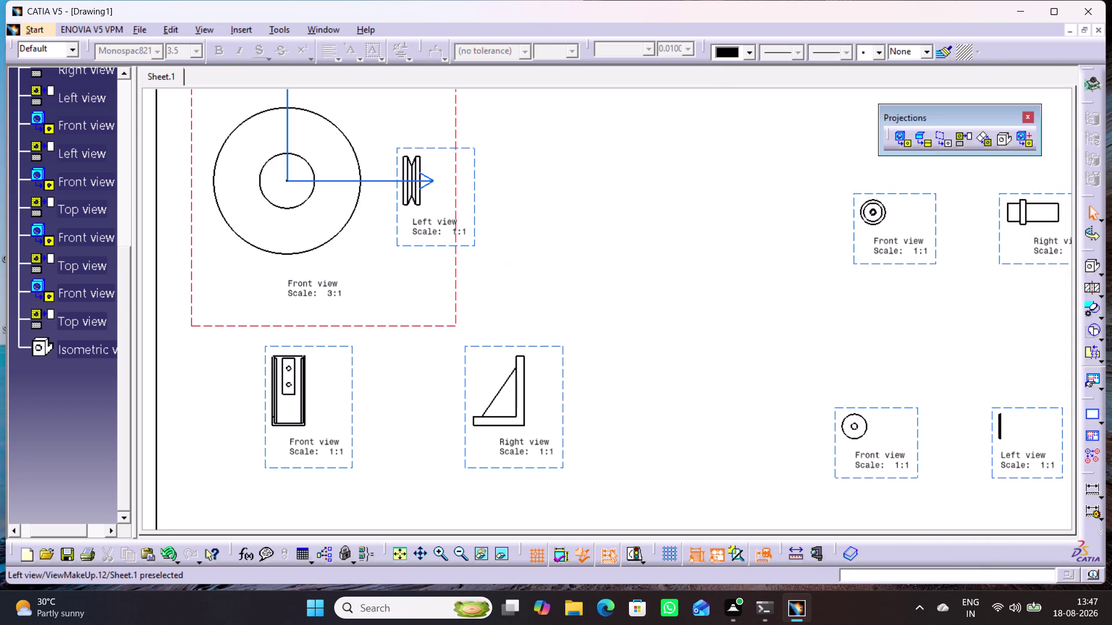
double_click(476, 204)
right_click(475, 203)
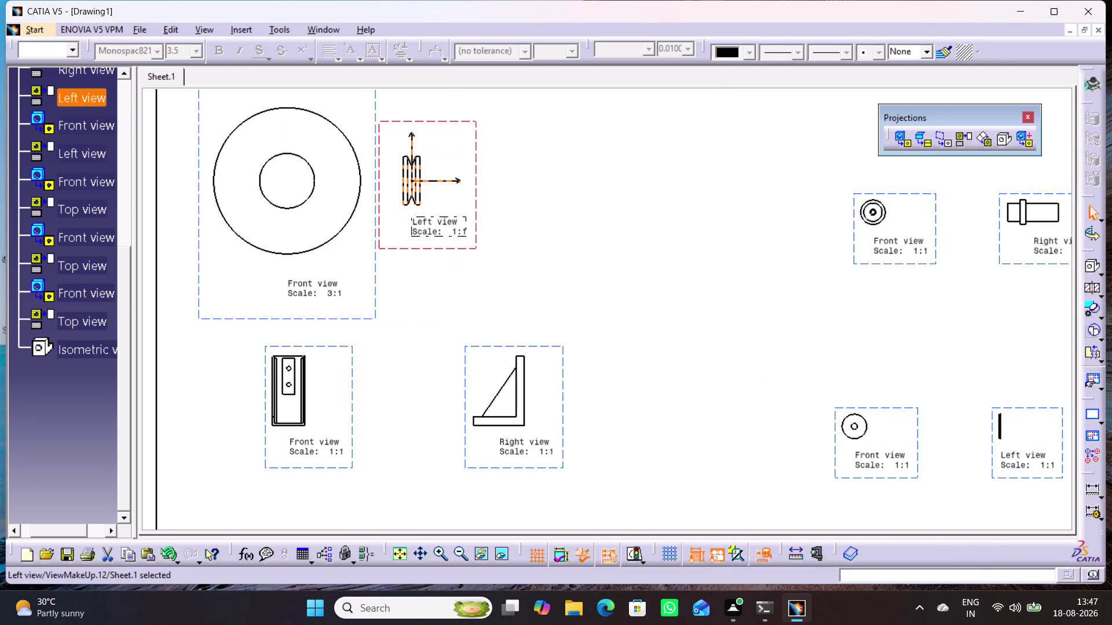
right_click(471, 203)
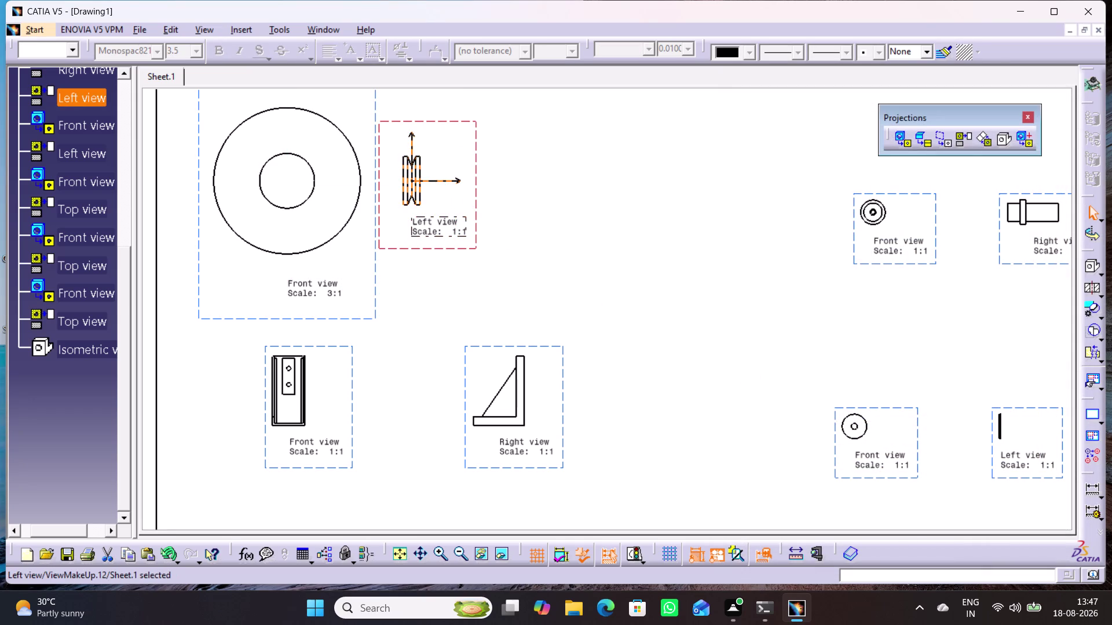
right_click(474, 185)
click(524, 278)
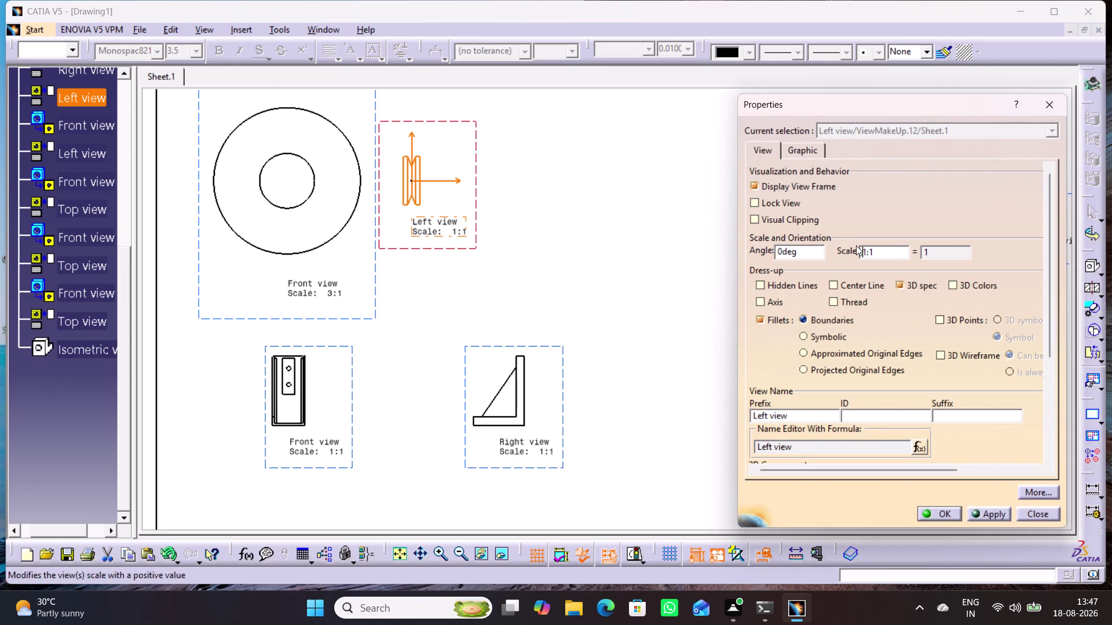
key(Right)
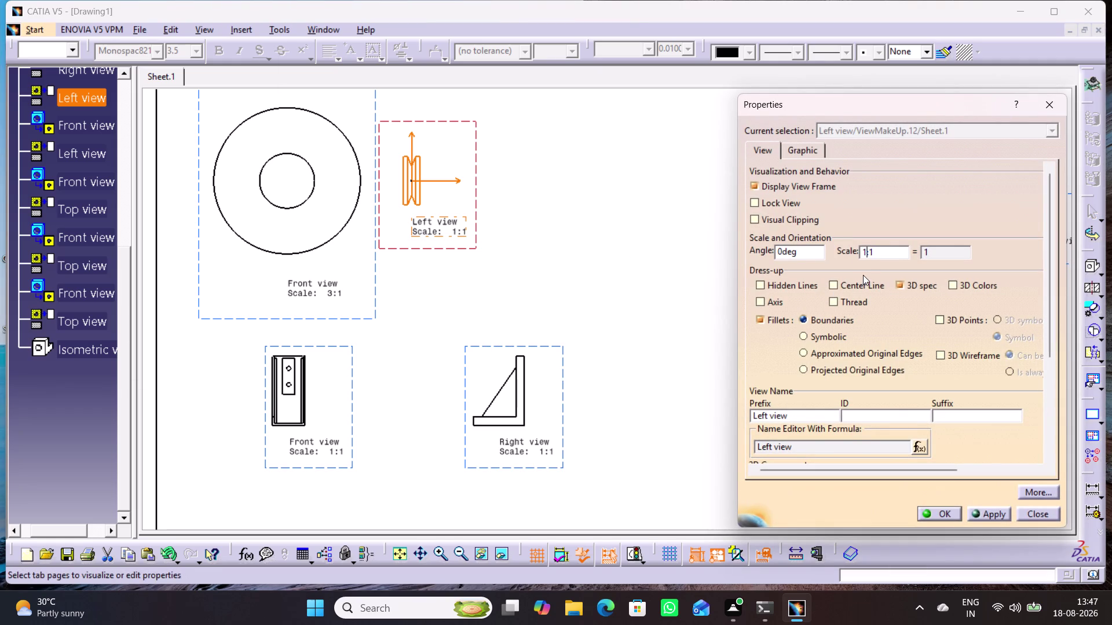
key(BackSpace)
key(3)
key(Return)
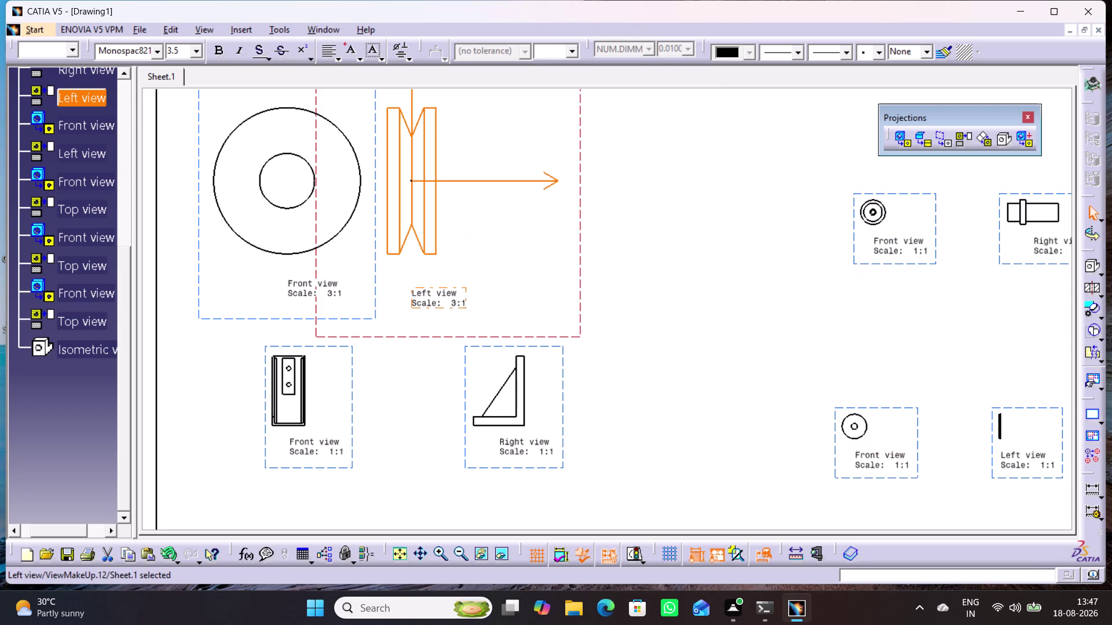
Drag the enlarged left view right of the front view and pan toward the lower views.
click(735, 250)
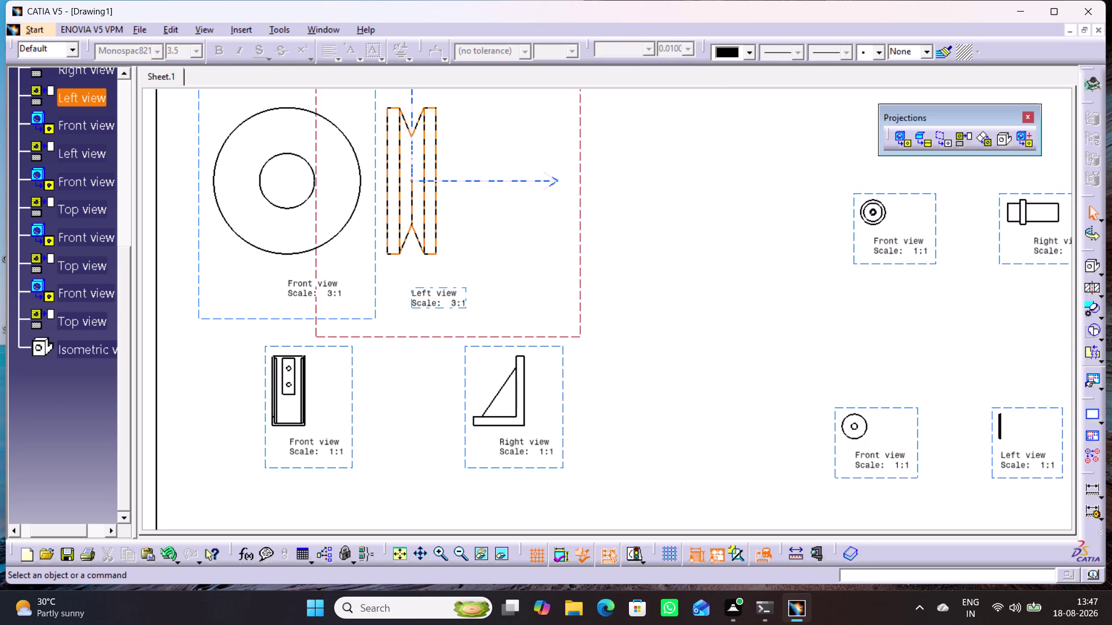
drag(581, 236, 677, 247)
click(683, 402)
middle_drag(673, 420, 673, 420)
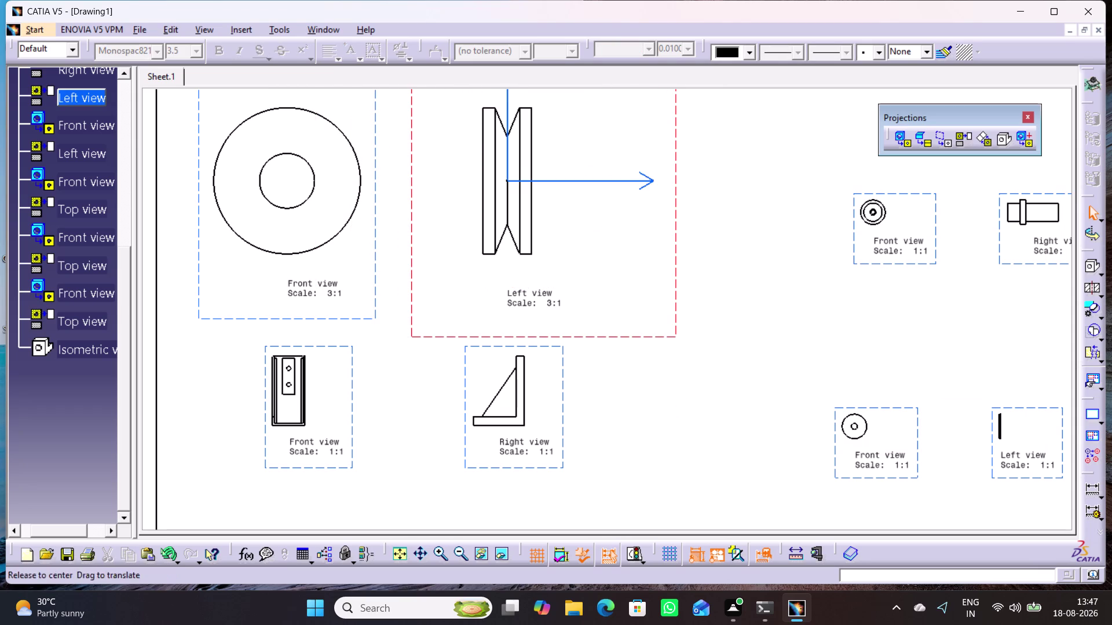
middle_drag(674, 420, 679, 429)
scroll(down, 3)
middle_drag(676, 431, 725, 343)
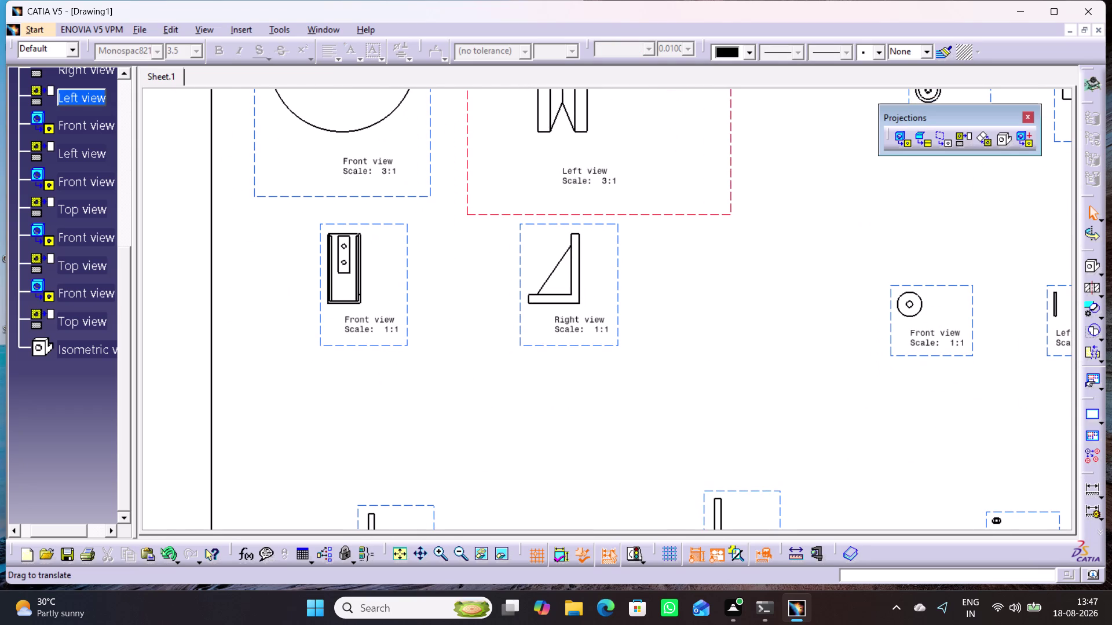
Scale the bracket's front view from 1:1 to 3:1 and drag it below the pulley's front view.
click(407, 335)
right_click(406, 340)
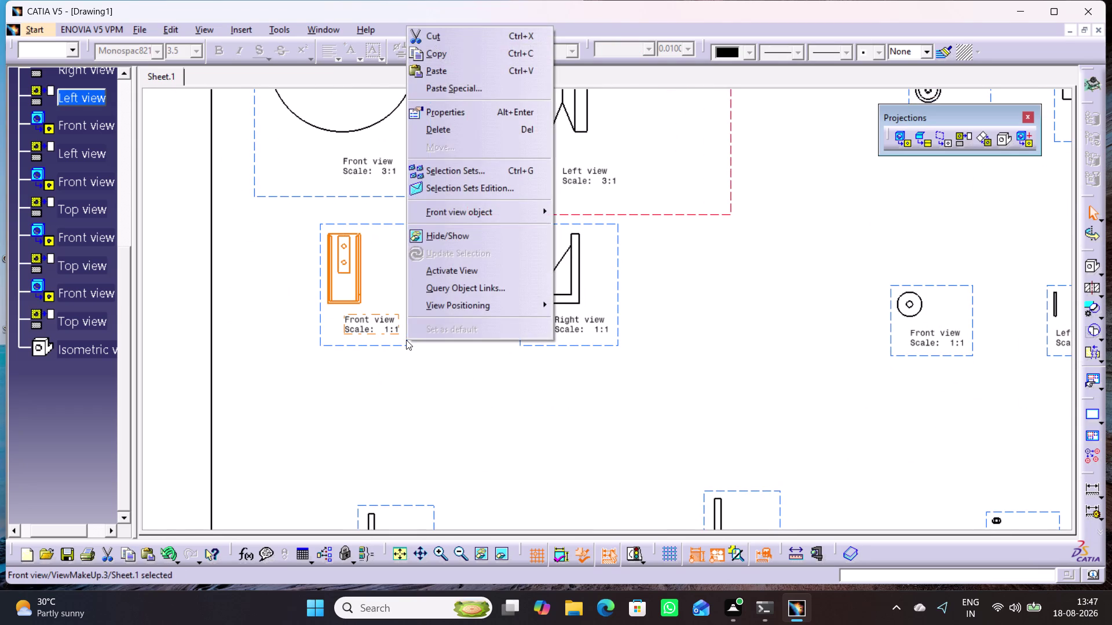
click(474, 113)
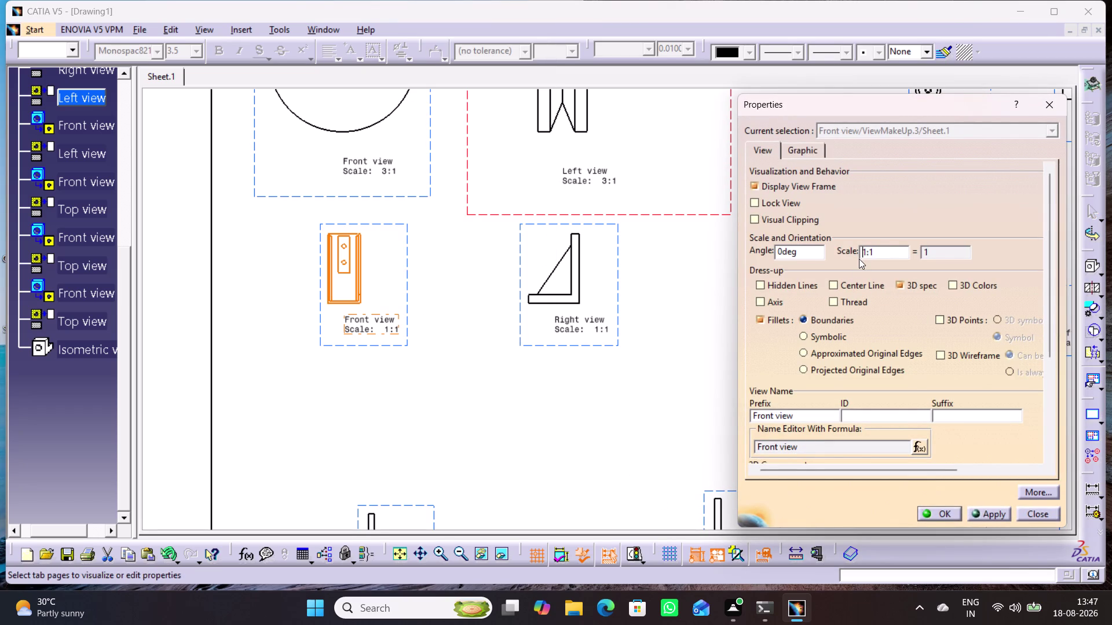
key(Right)
key(BackSpace)
key(3)
key(Return)
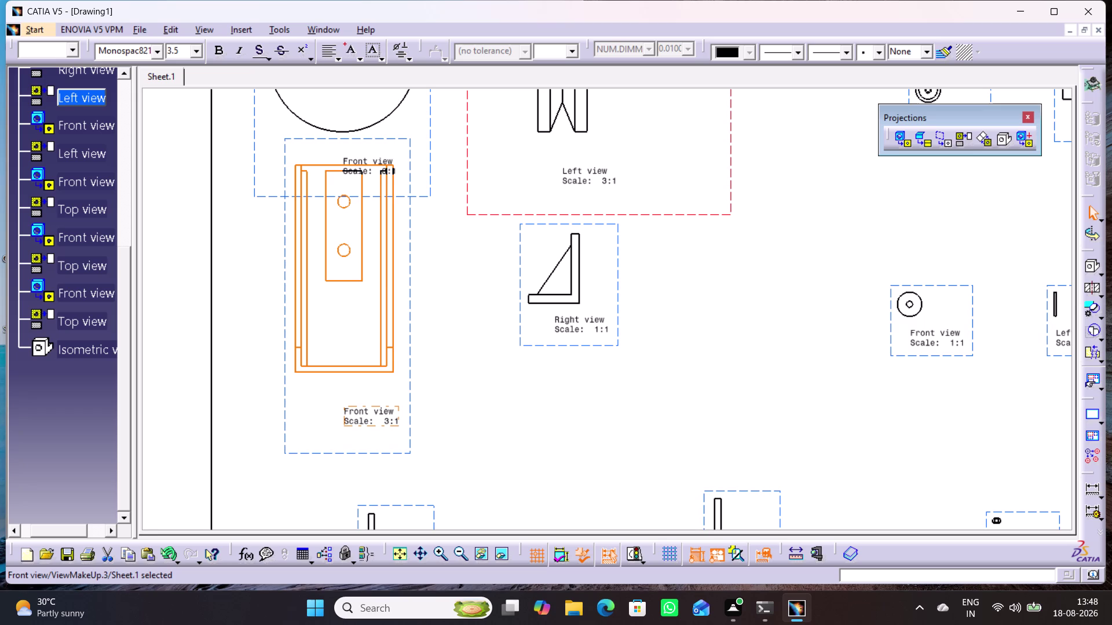
drag(408, 451, 408, 451)
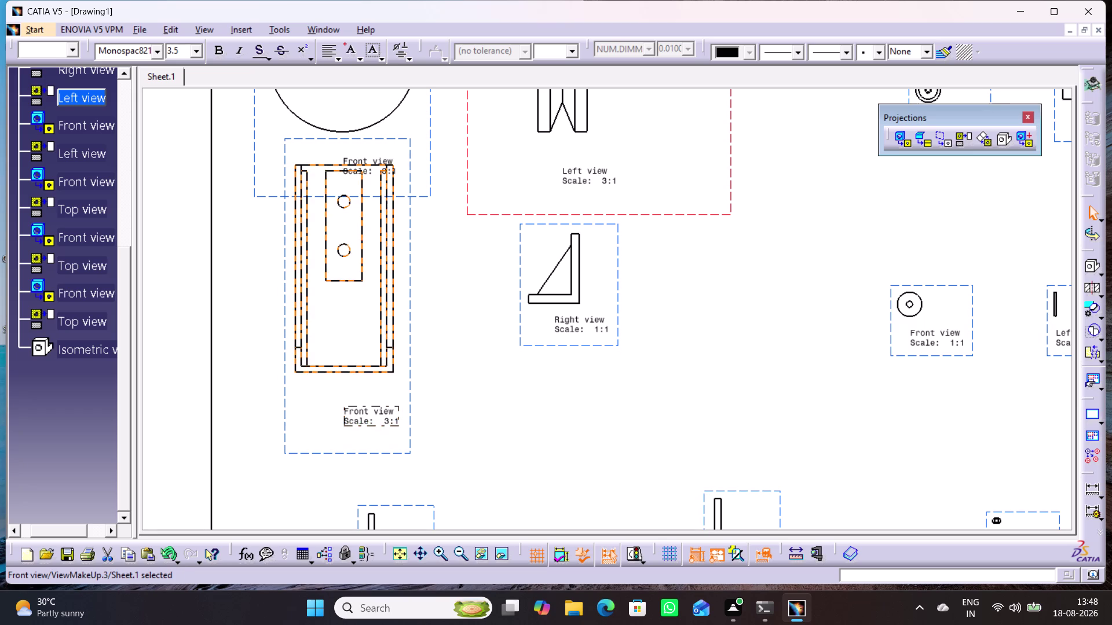
drag(407, 451, 408, 494)
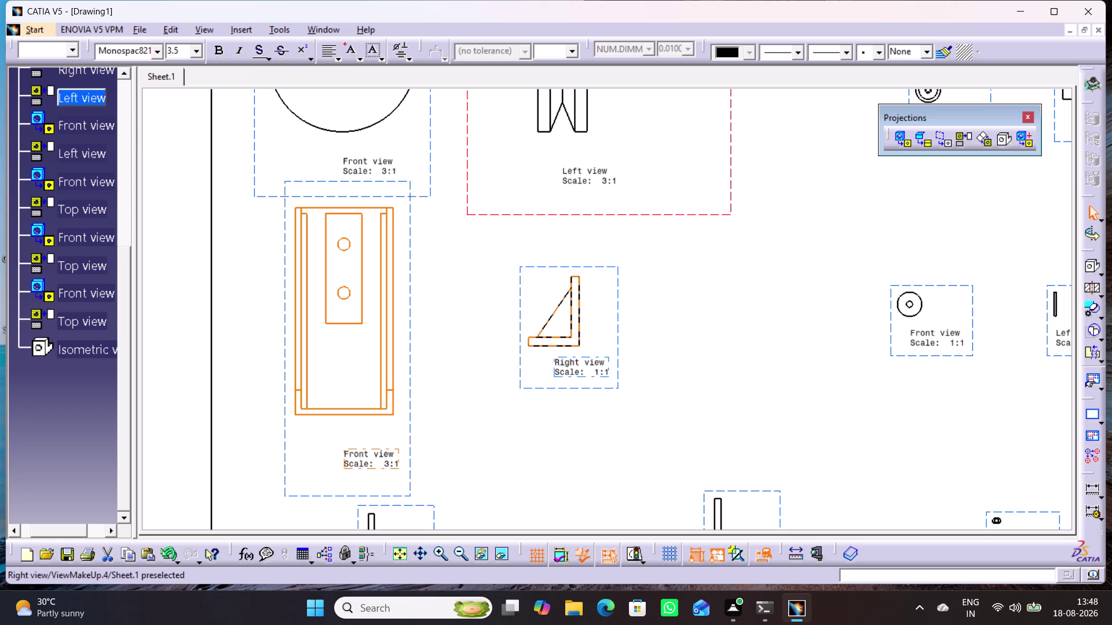
Change the bracket's Right view scale from 1:1 to 3:1 in its Properties.
double_click(602, 389)
click(592, 431)
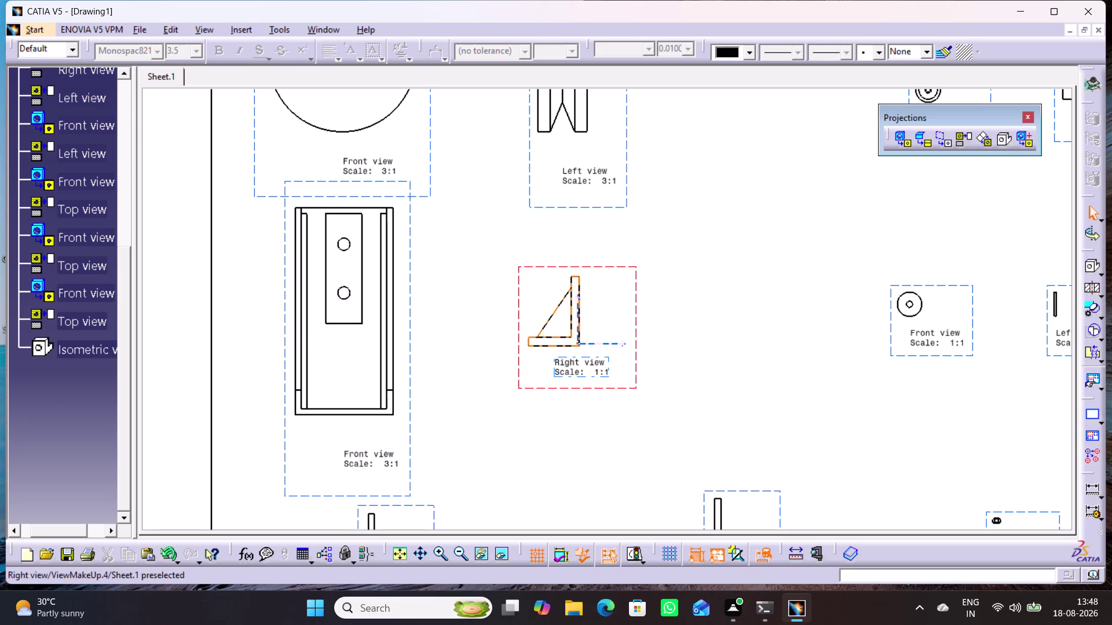
click(629, 388)
right_click(628, 388)
click(685, 163)
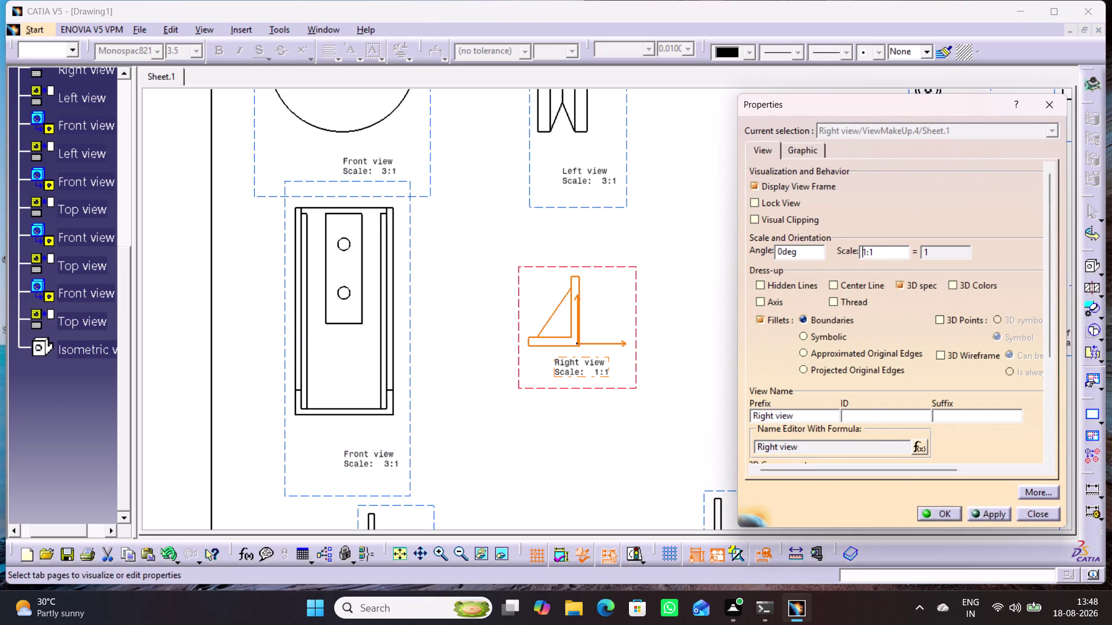
key(Right)
key(BackSpace)
key(3)
key(Return)
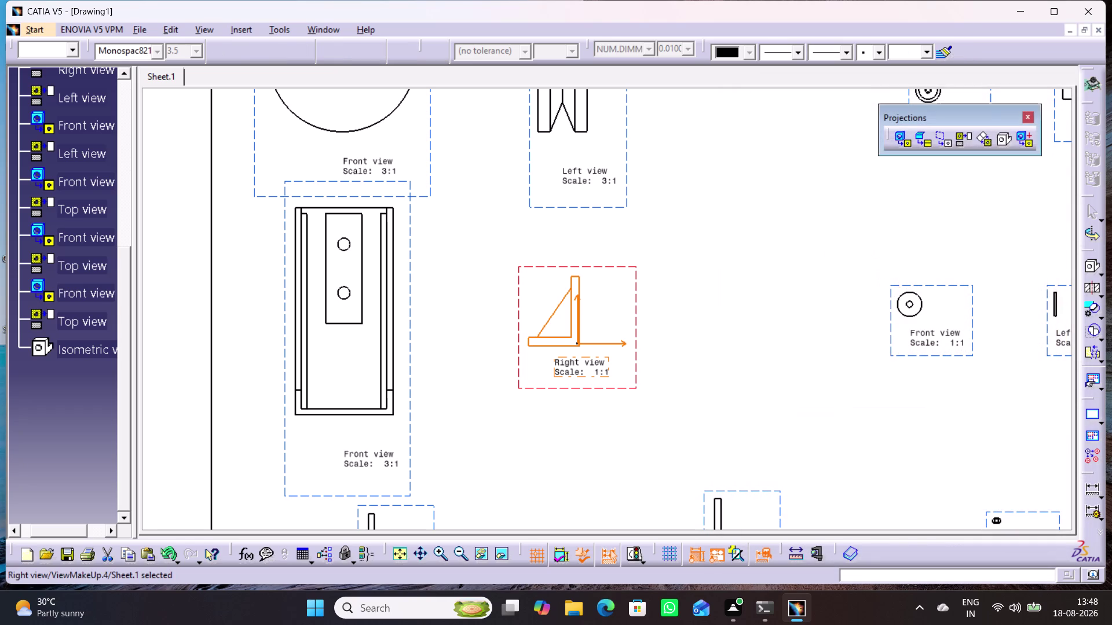
click(842, 420)
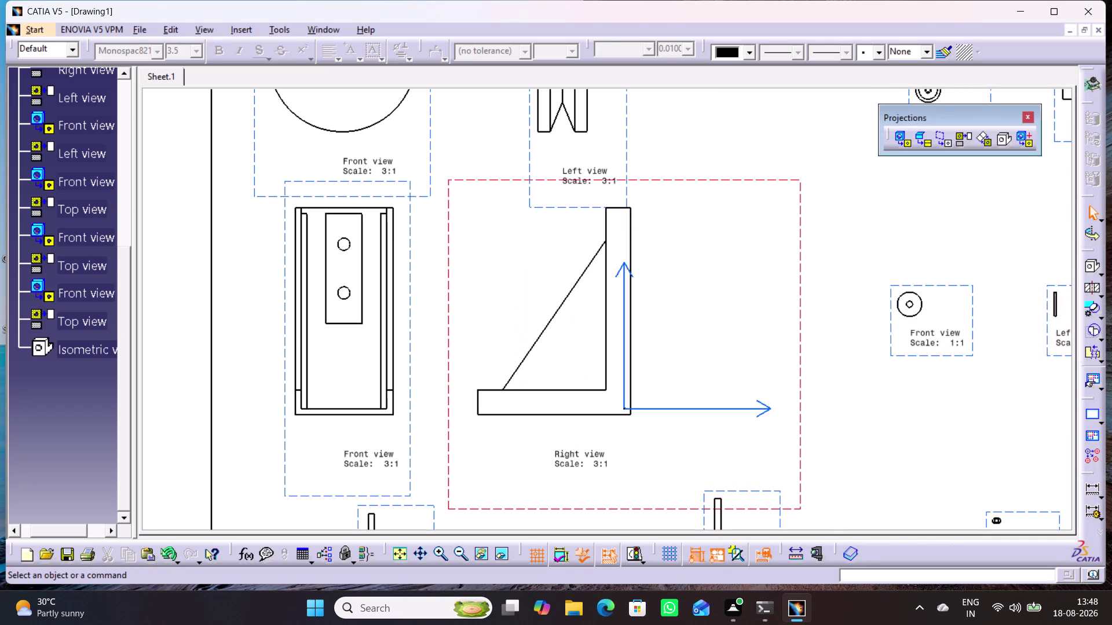
scroll(down, 3)
middle_drag(845, 448, 872, 520)
right_click(845, 448)
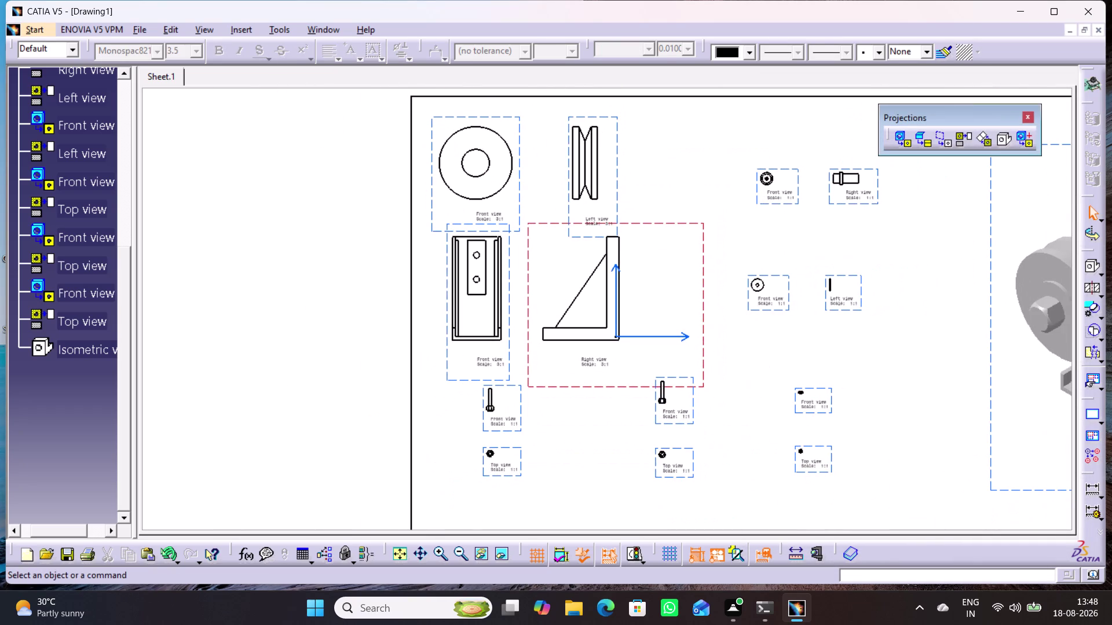
Move the small left top view and bolt front view lower on the sheet.
middle_drag(755, 377, 741, 333)
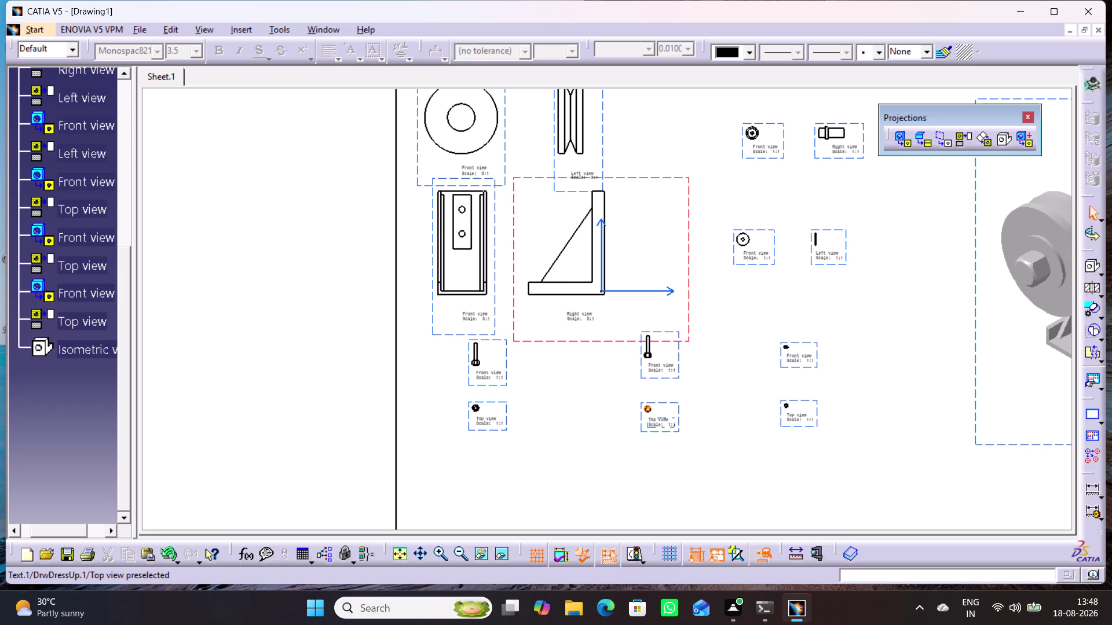
drag(508, 427, 506, 444)
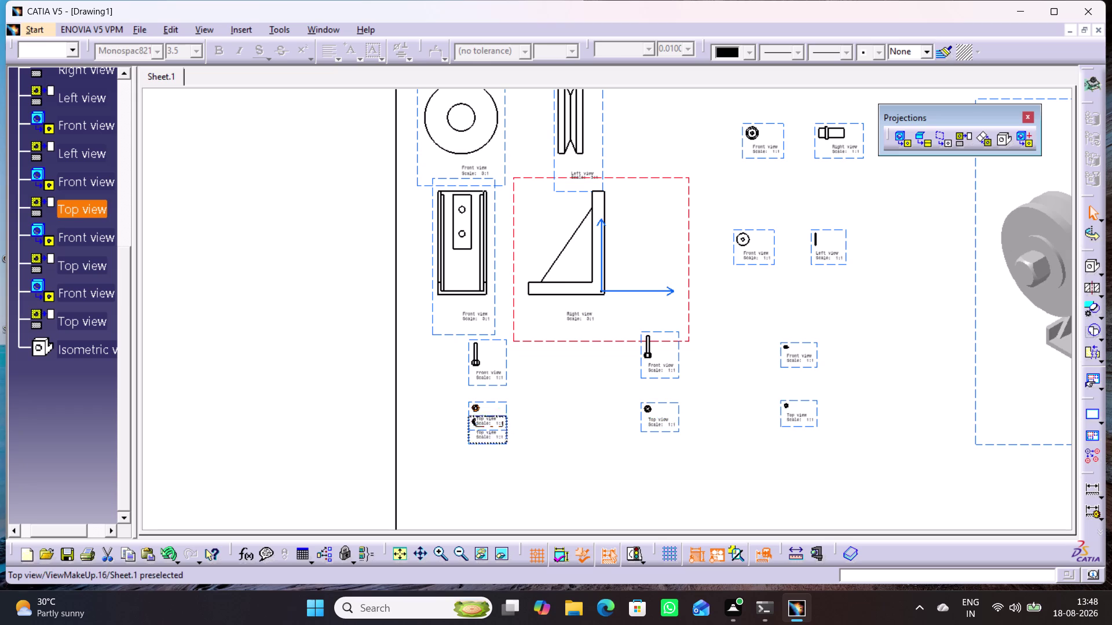
drag(507, 444, 510, 519)
drag(507, 382, 499, 471)
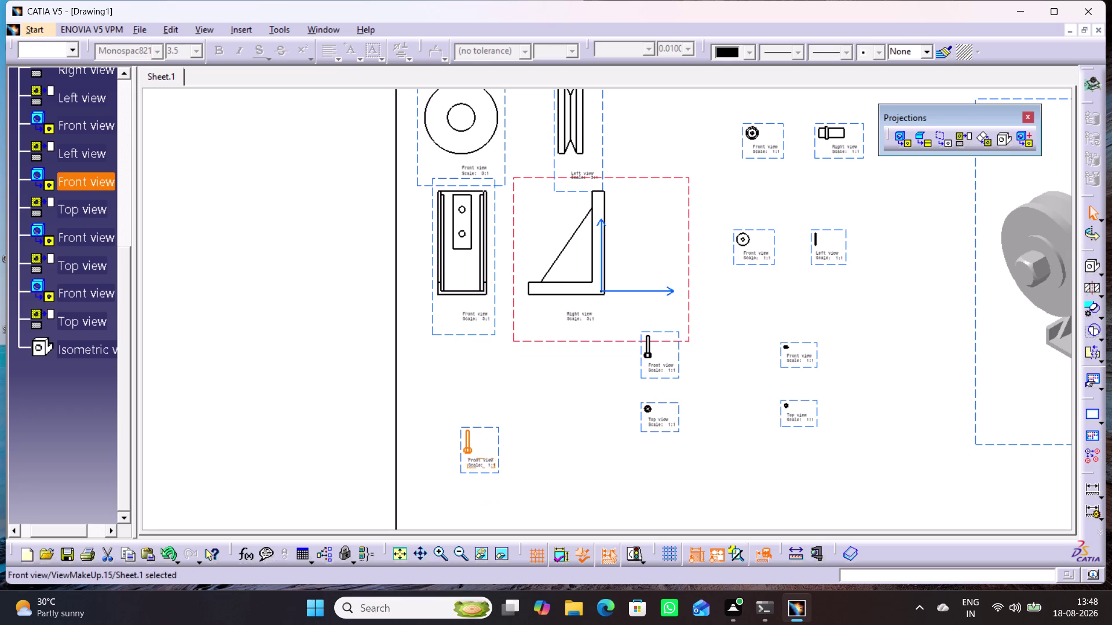
click(536, 455)
Move the middle top view and bolt front view further down the sheet.
middle_drag(555, 460, 585, 317)
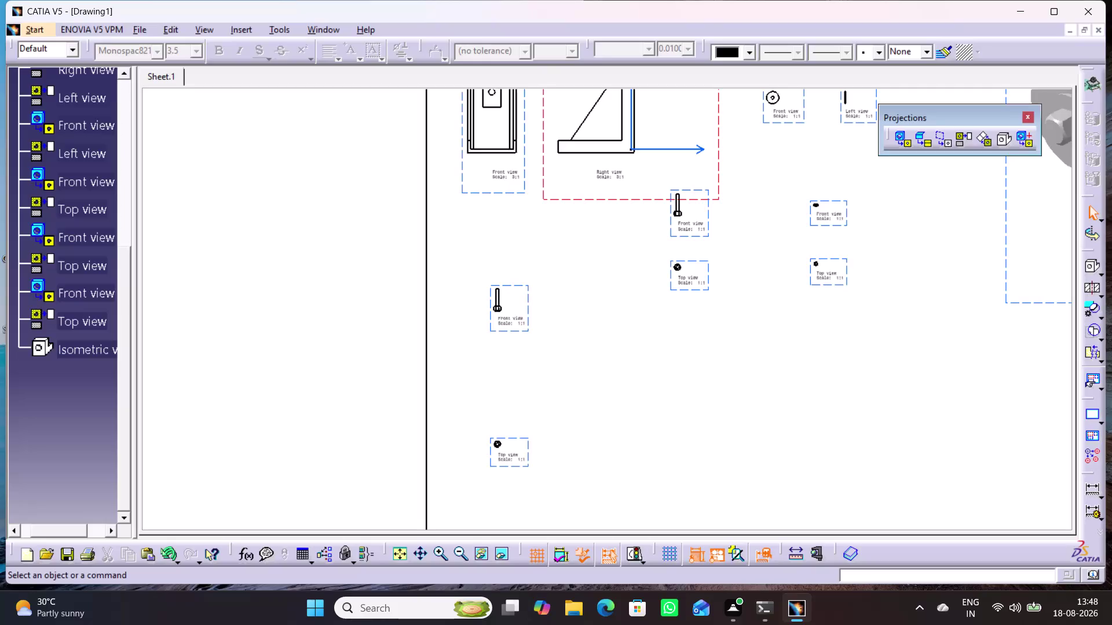
drag(696, 291, 656, 513)
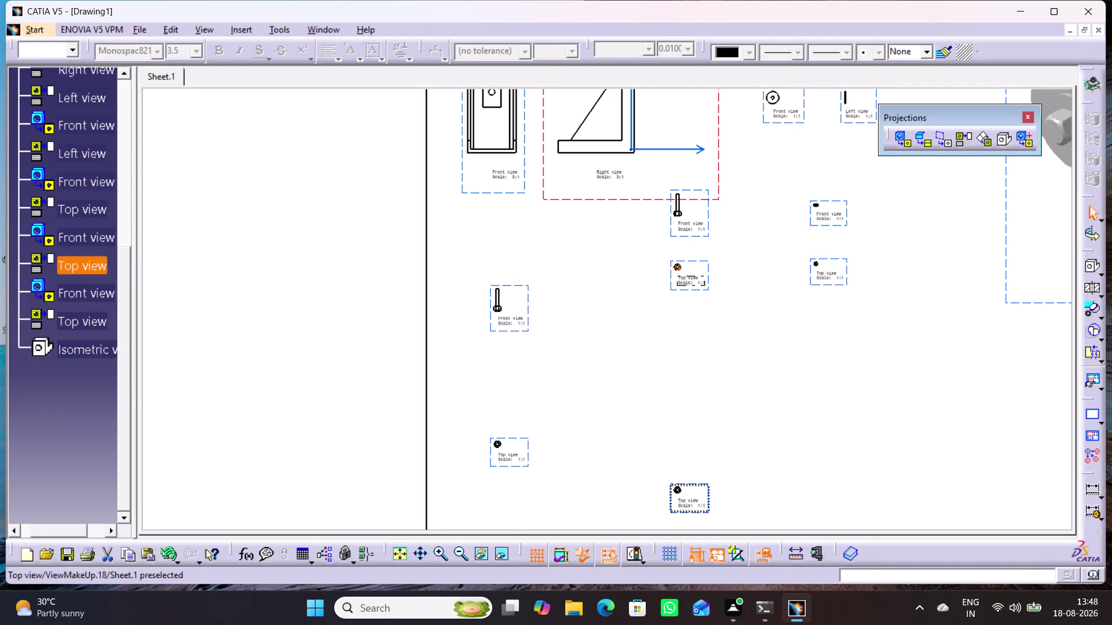
drag(707, 239, 700, 482)
click(657, 368)
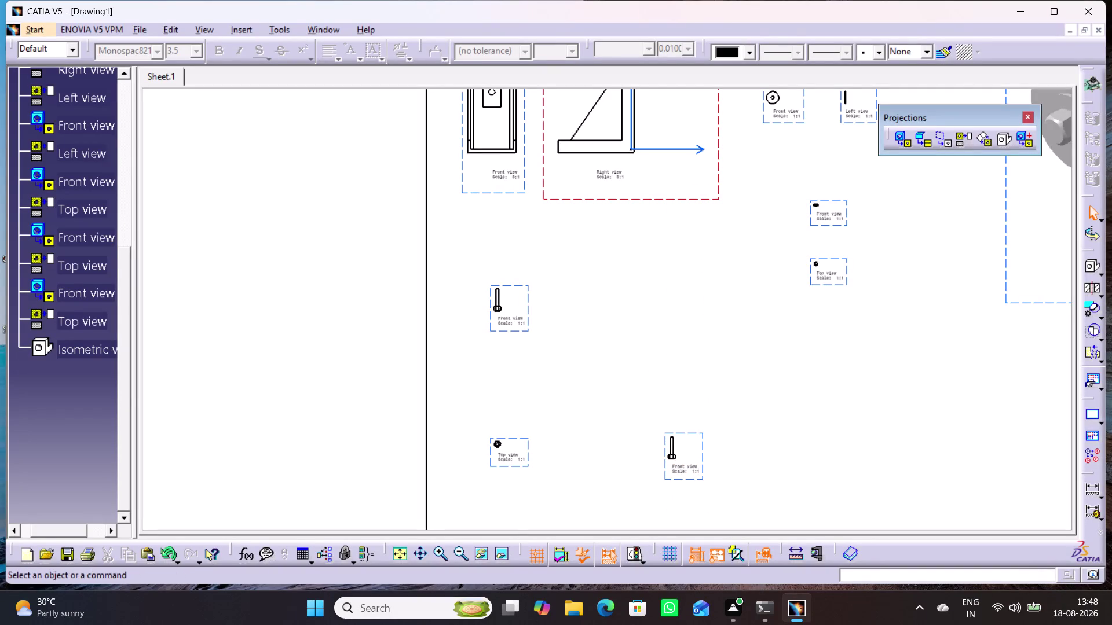
drag(695, 435, 707, 346)
click(740, 407)
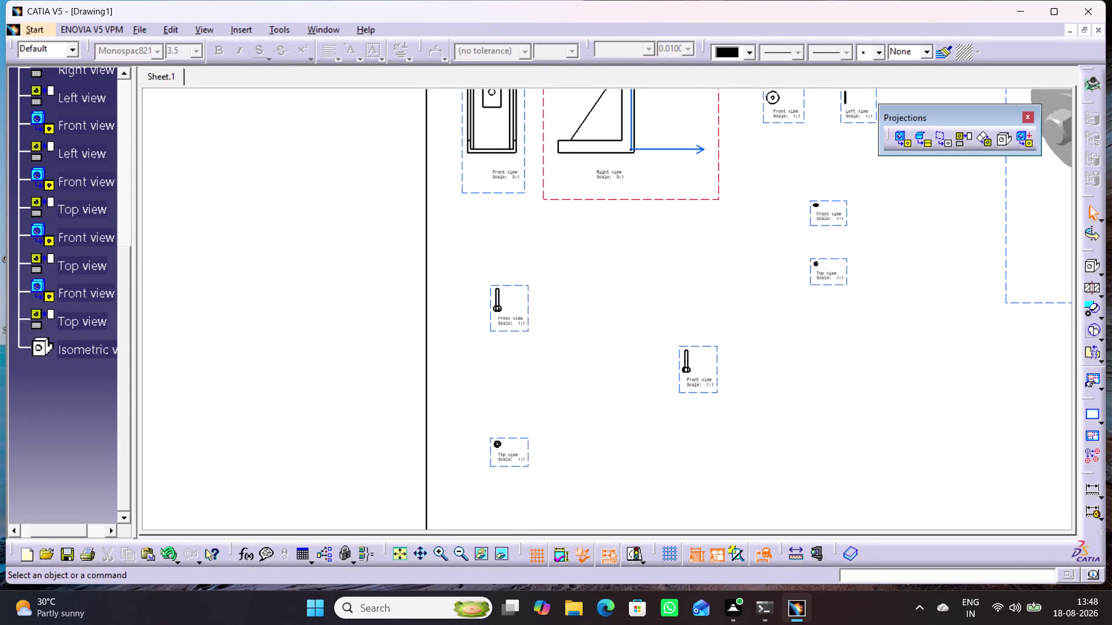
Reposition another small part view higher on the sheet.
middle_drag(727, 440, 675, 275)
drag(658, 476, 663, 428)
drag(656, 472, 667, 269)
click(683, 313)
Rearrange the right-hand front view with its top view beneath it.
middle_drag(687, 315, 607, 484)
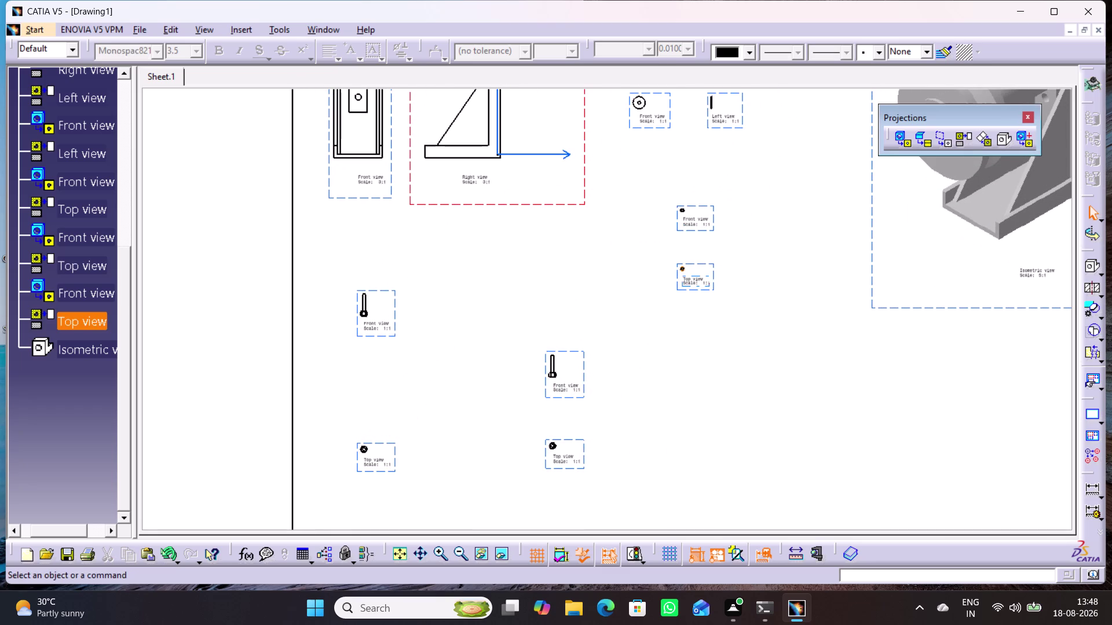
drag(717, 290, 717, 475)
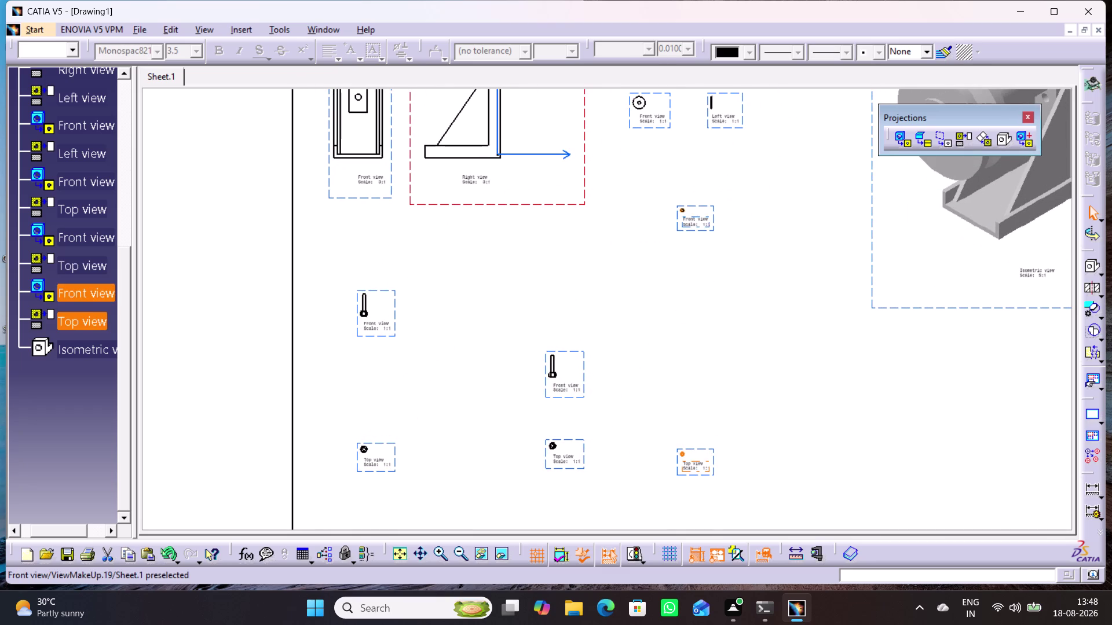
drag(714, 232, 734, 280)
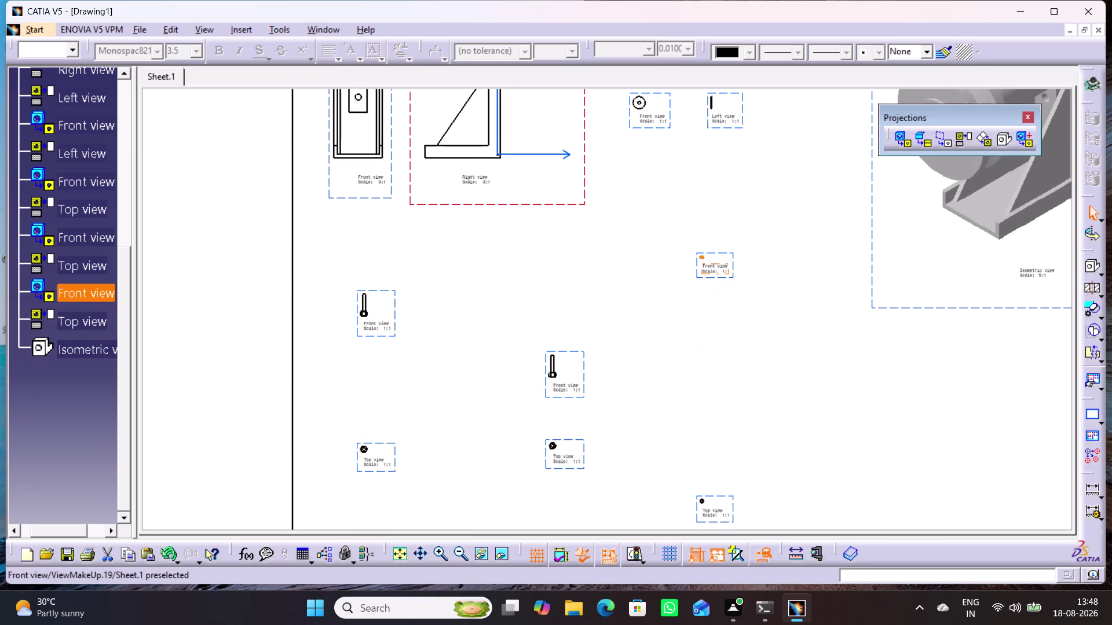
drag(727, 497, 734, 372)
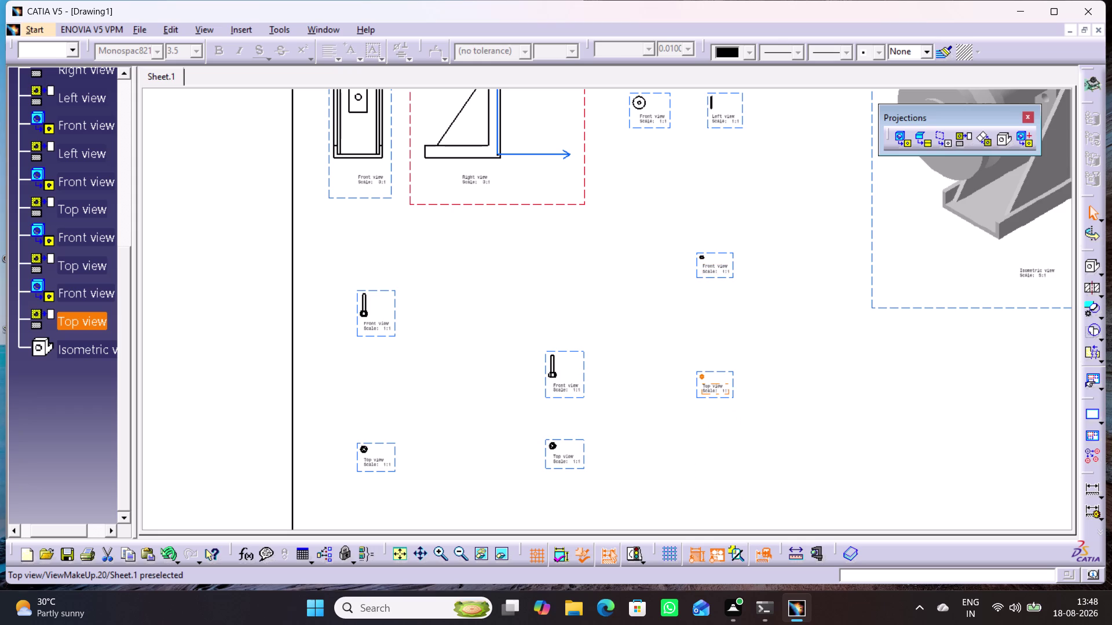
drag(735, 272, 734, 349)
click(779, 274)
Move the nut's front and left views lower and the bracket's right view beside its front view.
middle_drag(748, 237, 738, 346)
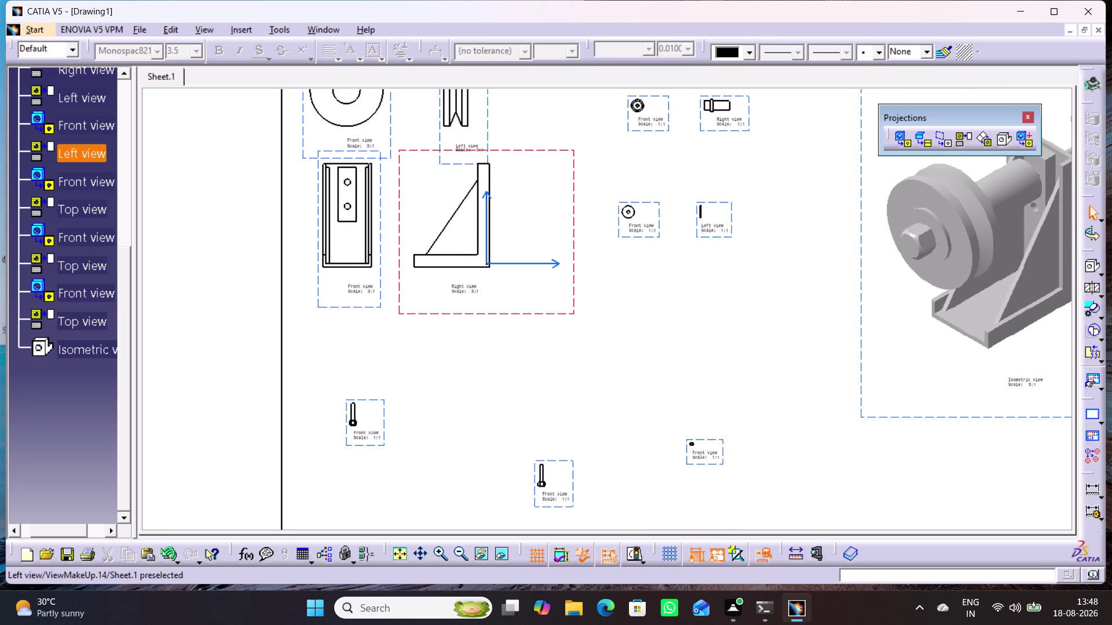
drag(660, 226, 666, 332)
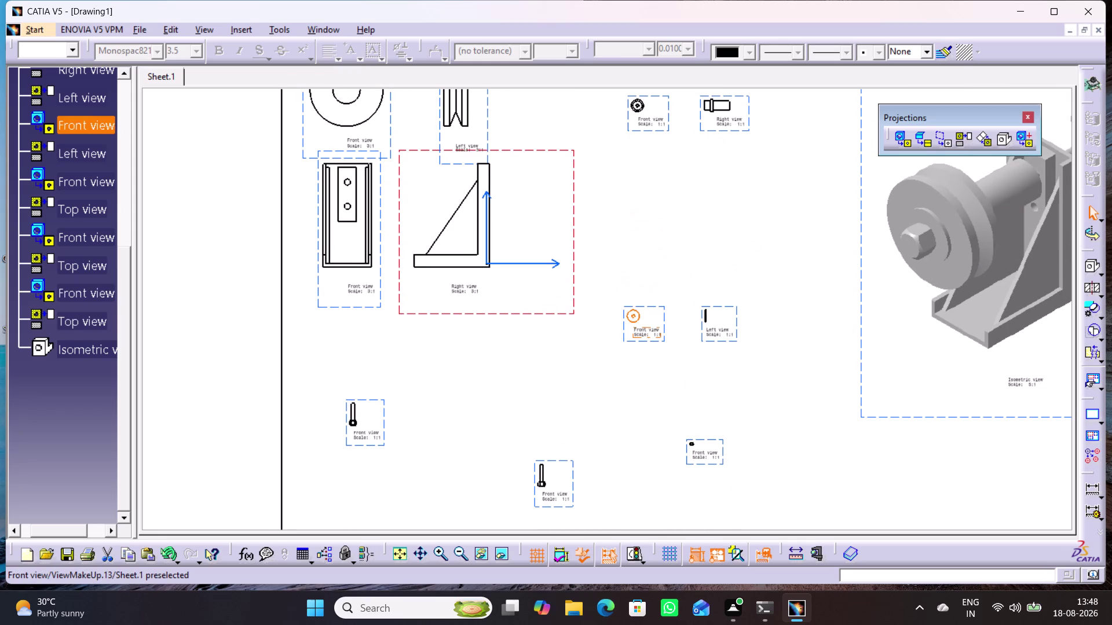
middle_drag(643, 276, 617, 357)
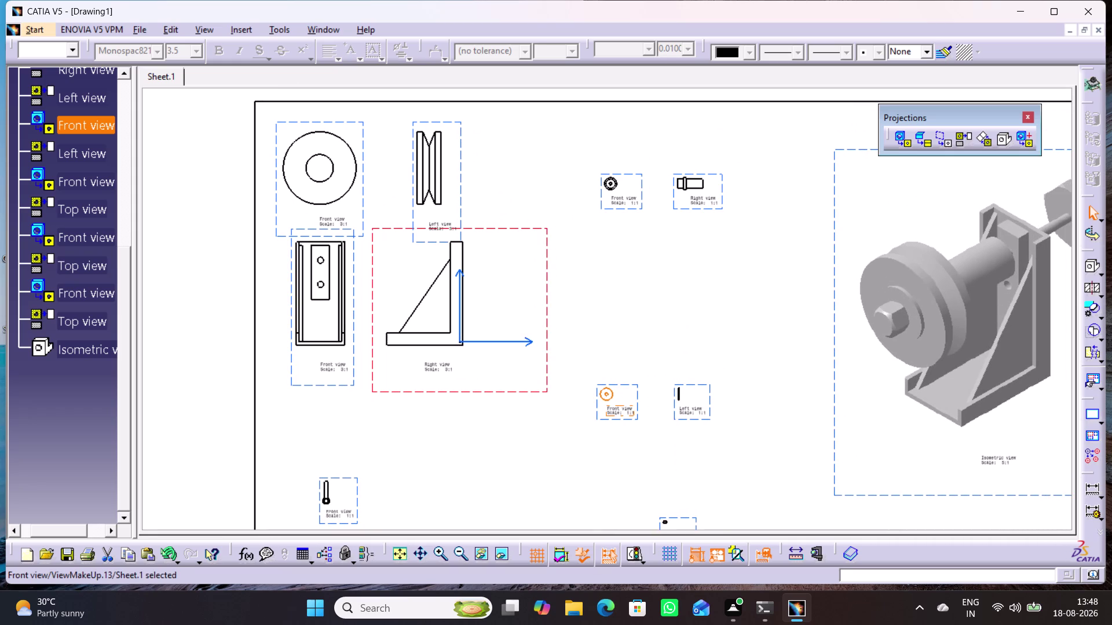
drag(532, 230, 539, 282)
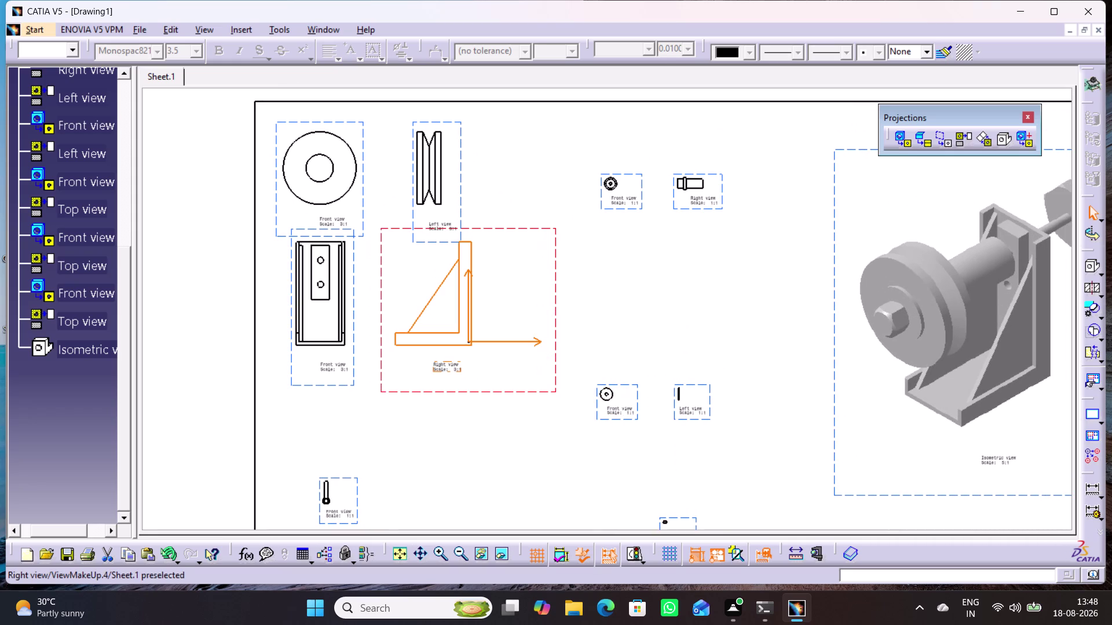
drag(354, 345, 337, 378)
click(532, 245)
middle_drag(566, 260, 499, 264)
double_click(577, 213)
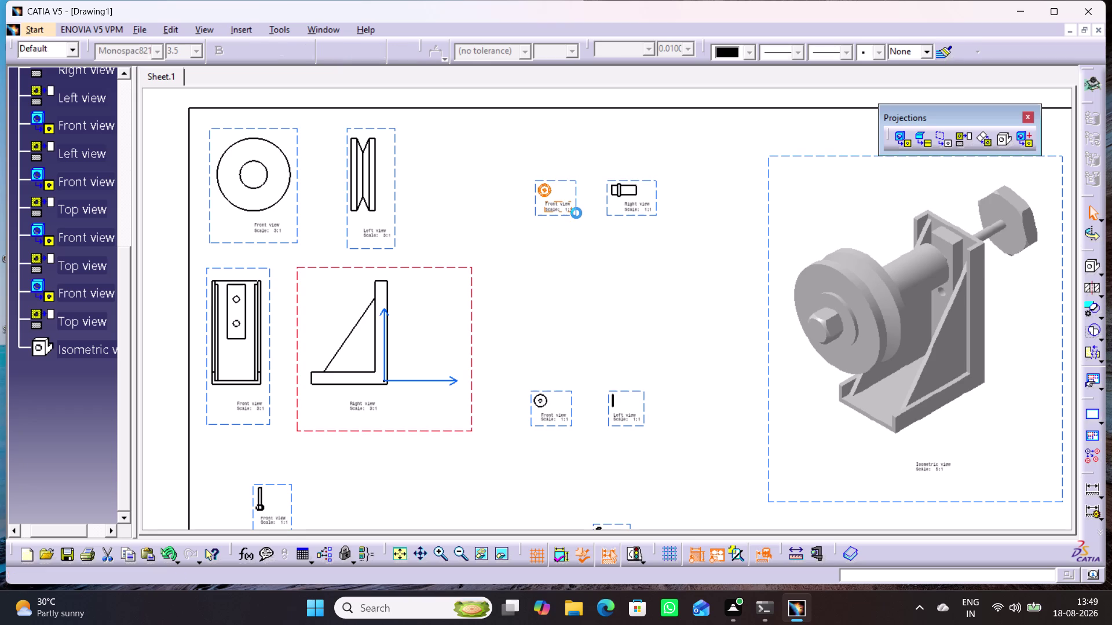
Set the small Front view's scale to 3:1 in its Properties.
right_click(576, 213)
right_click(576, 213)
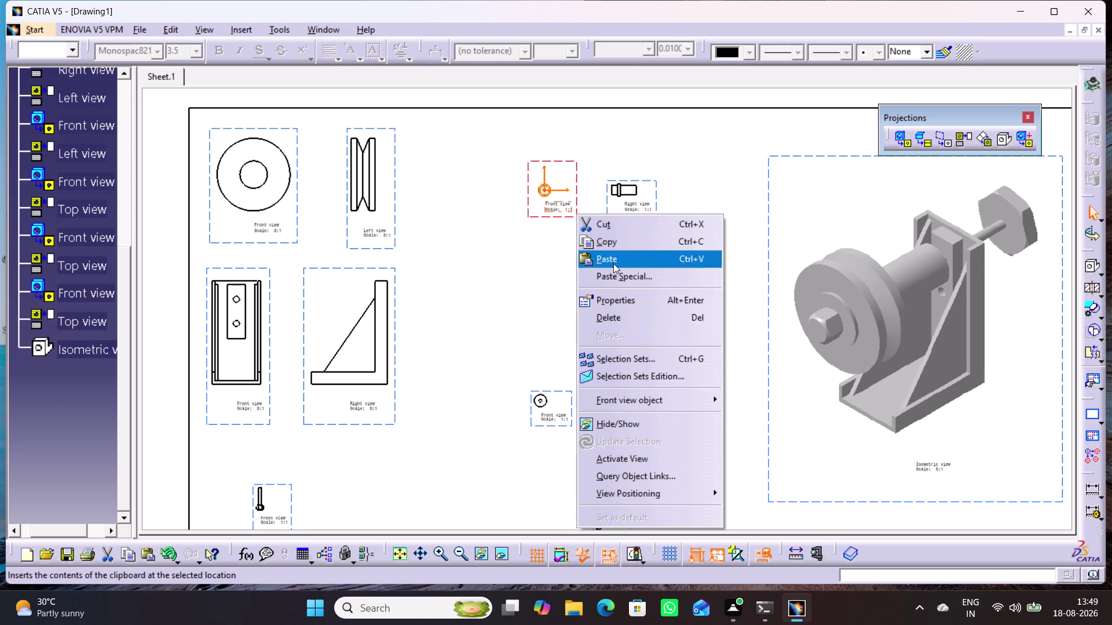
click(622, 304)
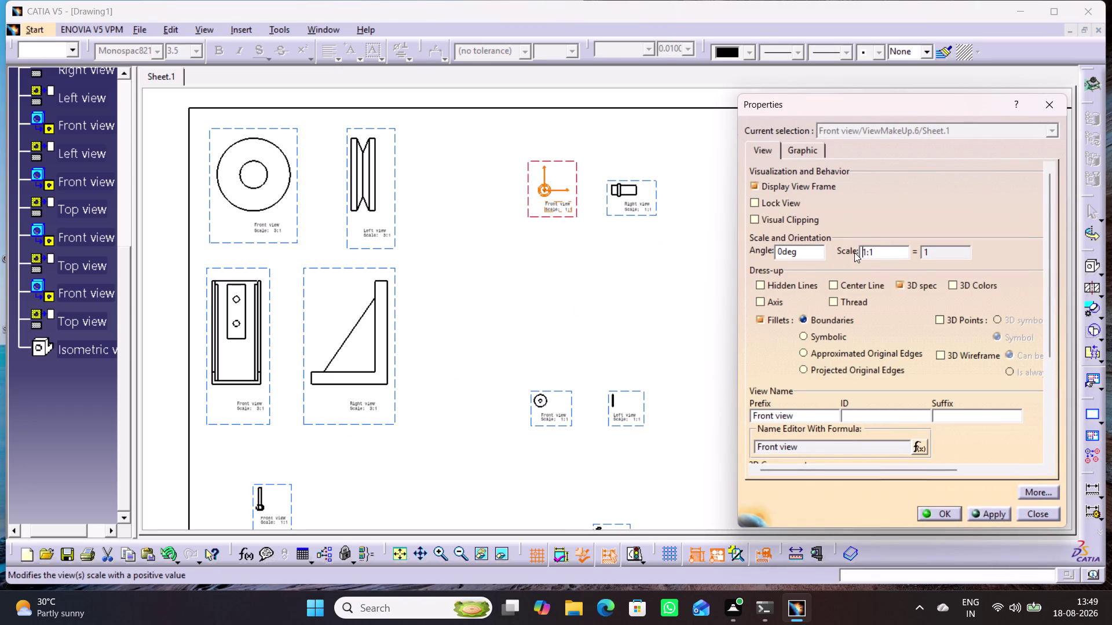
key(Right)
key(BackSpace)
key(3)
key(Return)
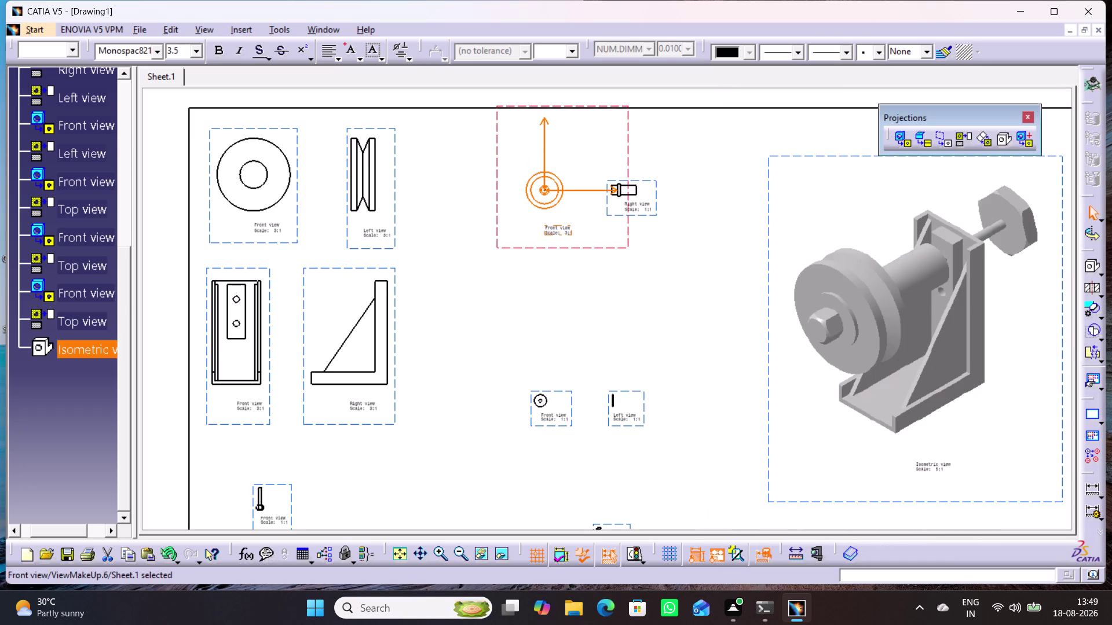
click(692, 246)
Scale the Right view to 3:1 and place it beside the Front view.
double_click(657, 194)
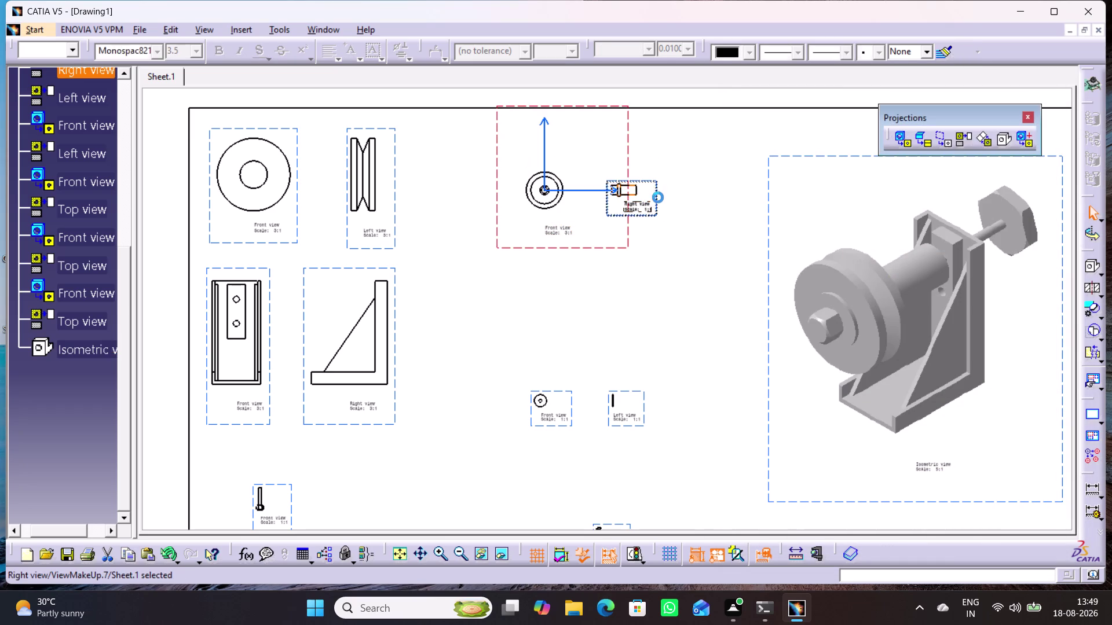
right_click(657, 197)
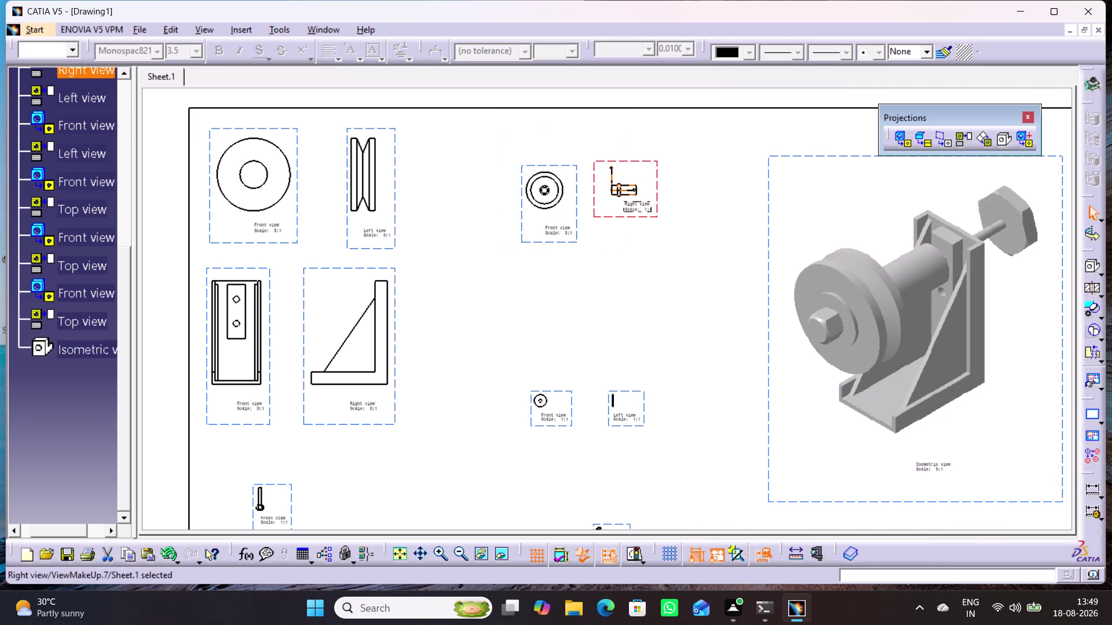
right_click(656, 182)
click(707, 263)
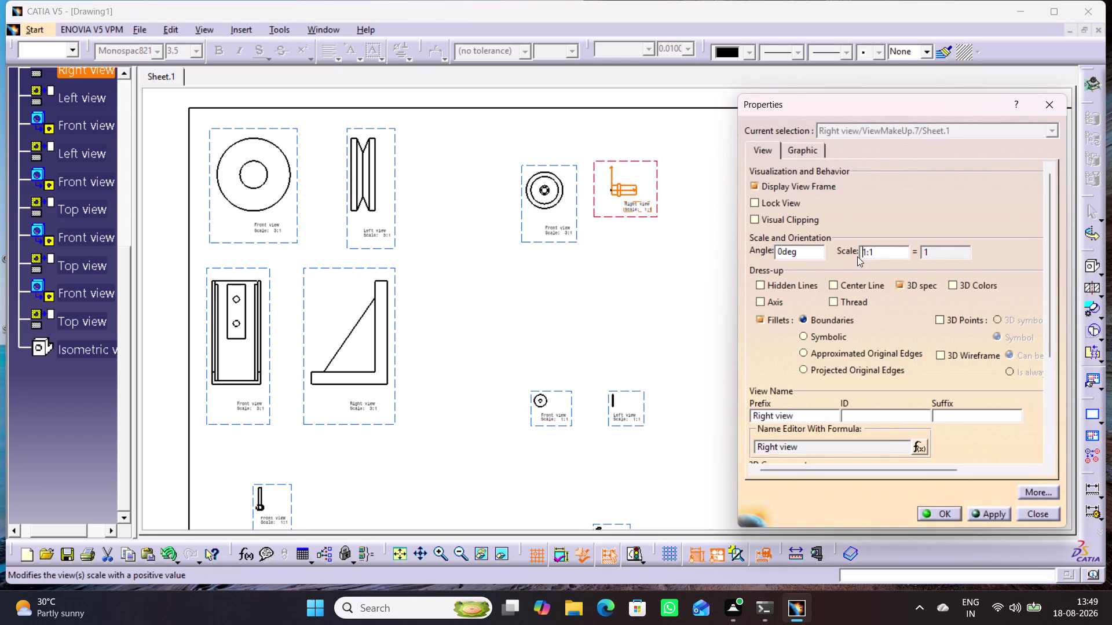
key(Right)
key(BackSpace)
key(3)
key(Return)
click(685, 307)
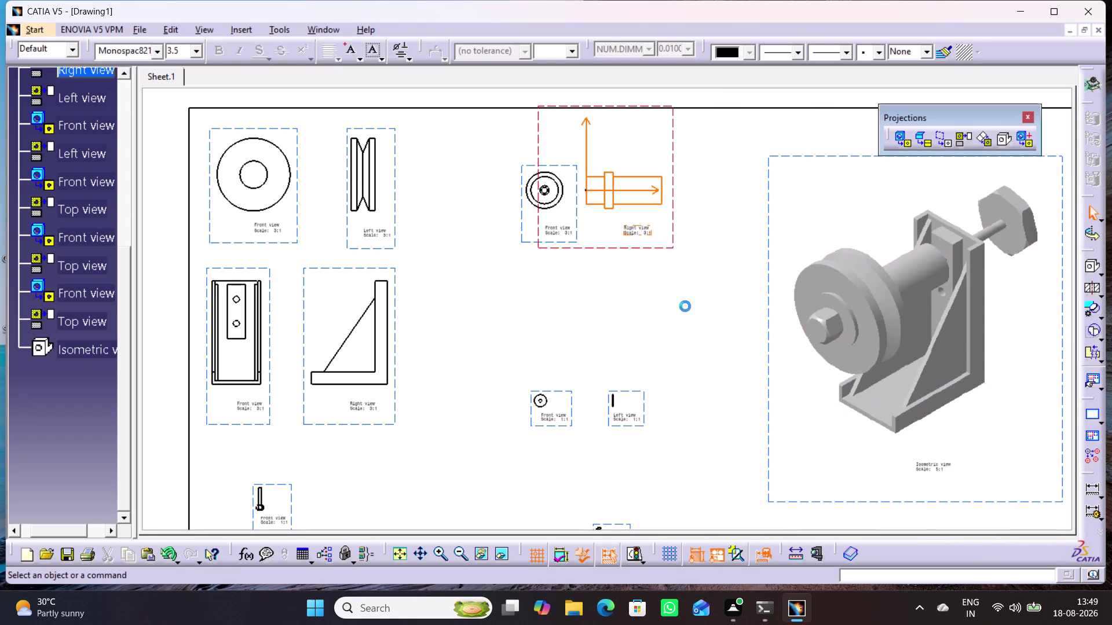
drag(673, 235, 744, 265)
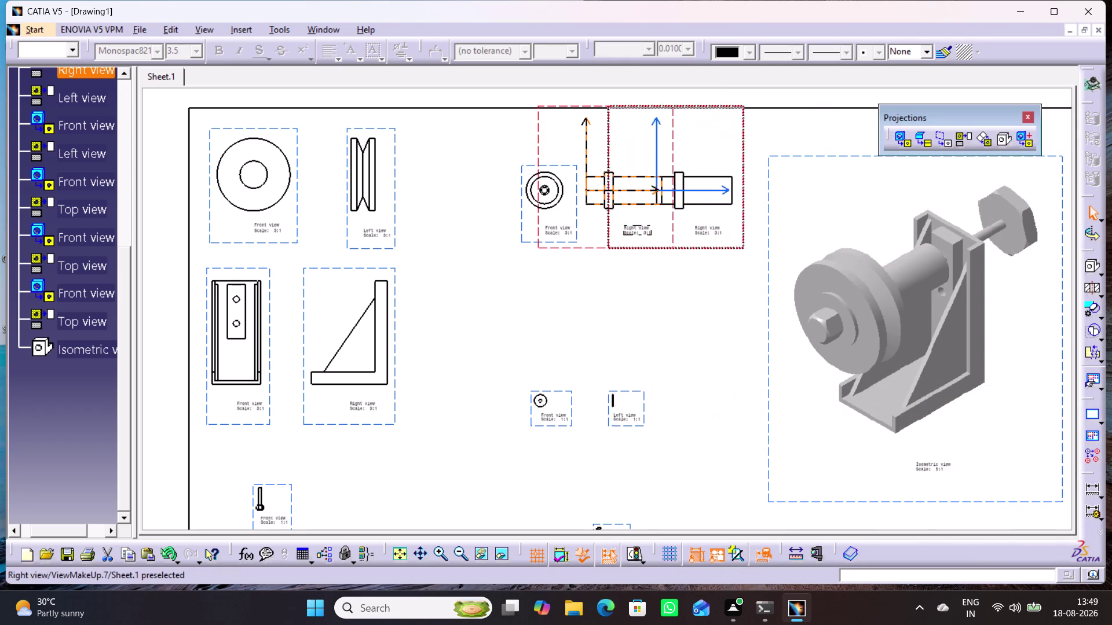
drag(744, 265, 740, 267)
click(717, 310)
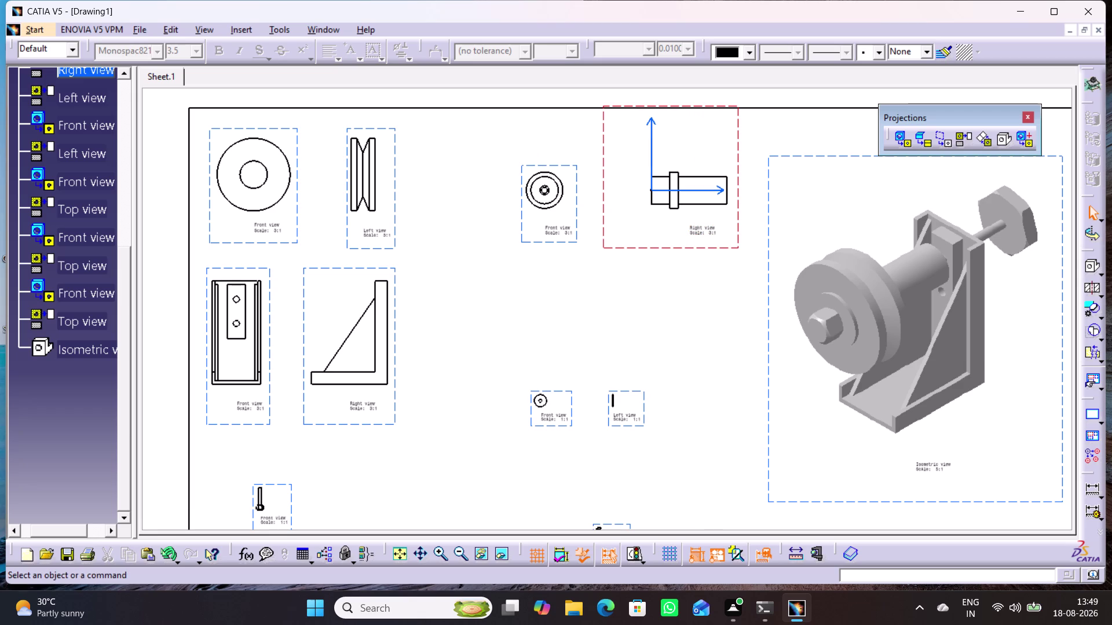
middle_drag(622, 321, 596, 239)
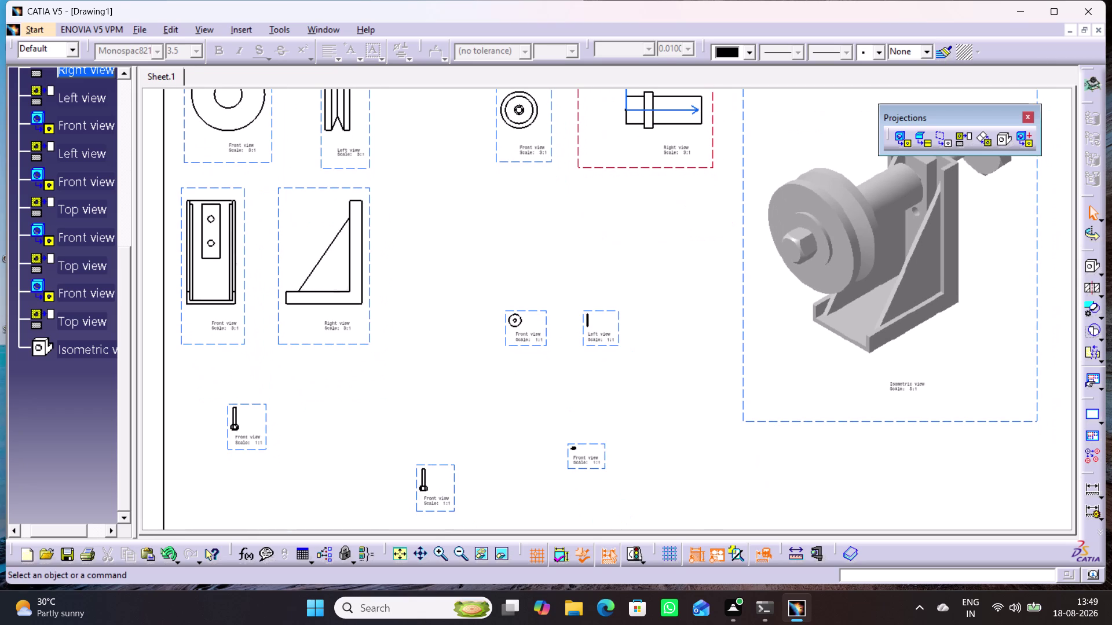
Set the washer's Front view scale to 3:1.
double_click(545, 323)
right_click(545, 323)
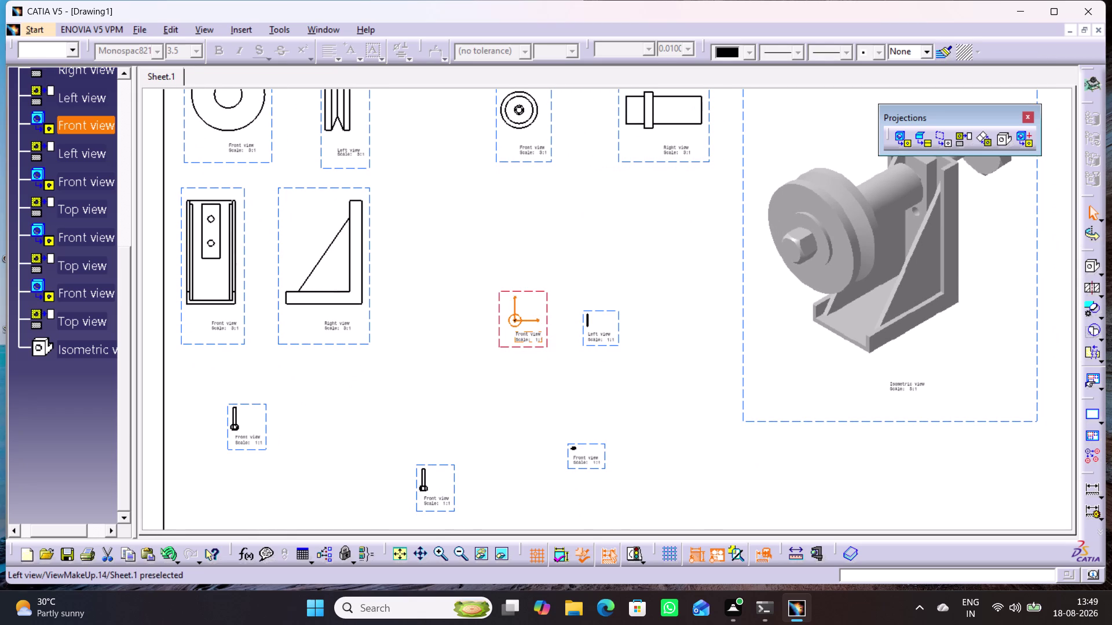
right_click(547, 327)
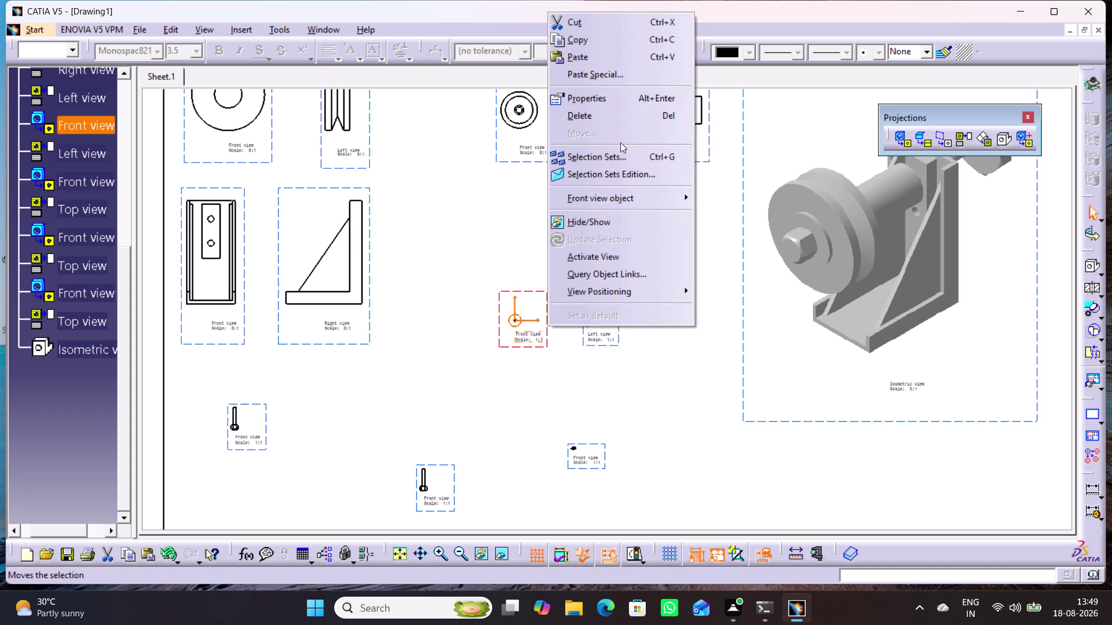
click(627, 101)
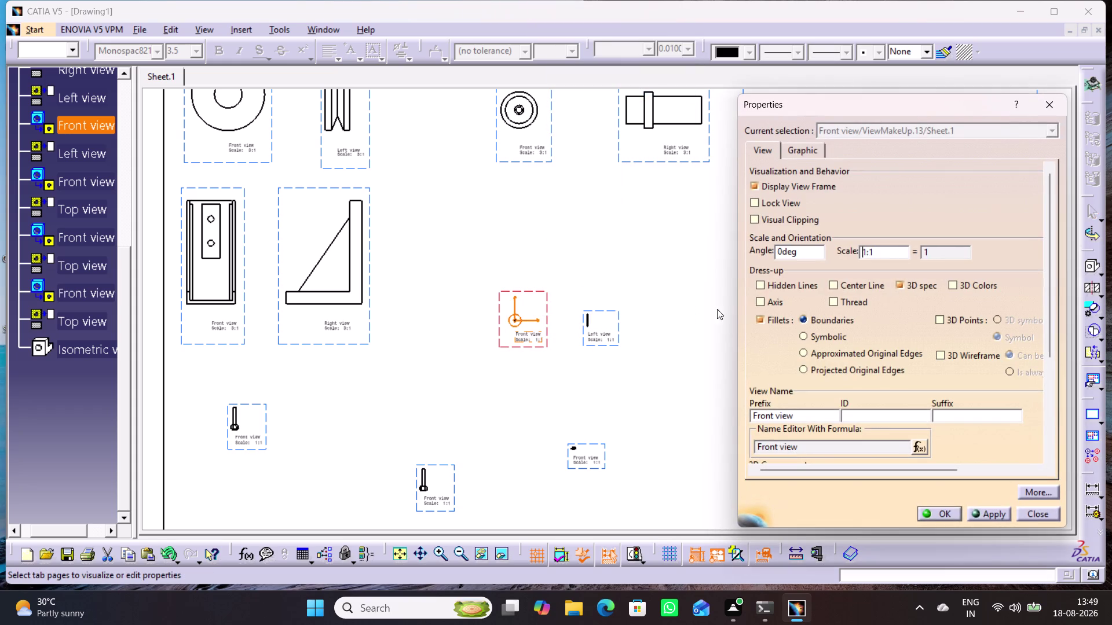
key(Right)
key(BackSpace)
key(3)
key(Return)
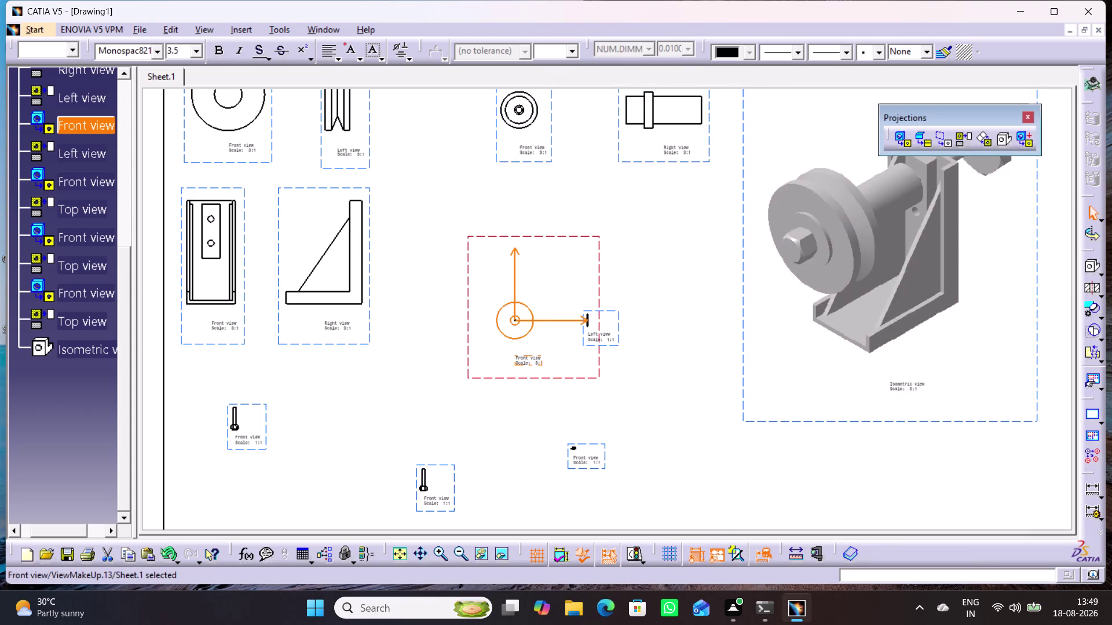
click(676, 346)
Set the washer's Left view scale to 3:1.
double_click(620, 323)
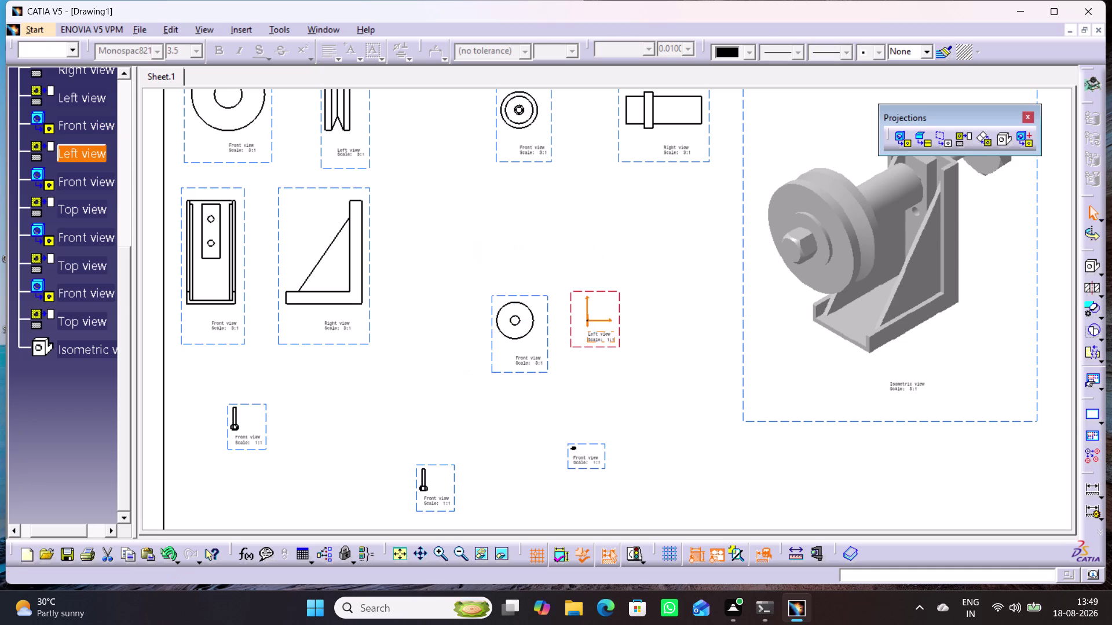
right_click(617, 325)
click(689, 93)
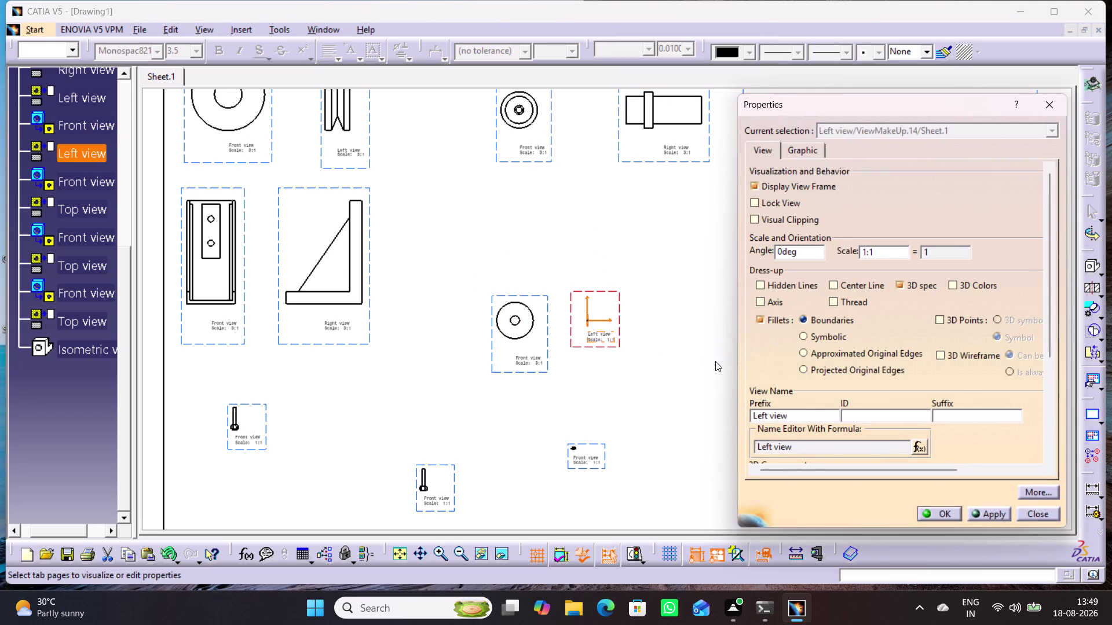
key(Right)
key(BackSpace)
key(3)
key(Return)
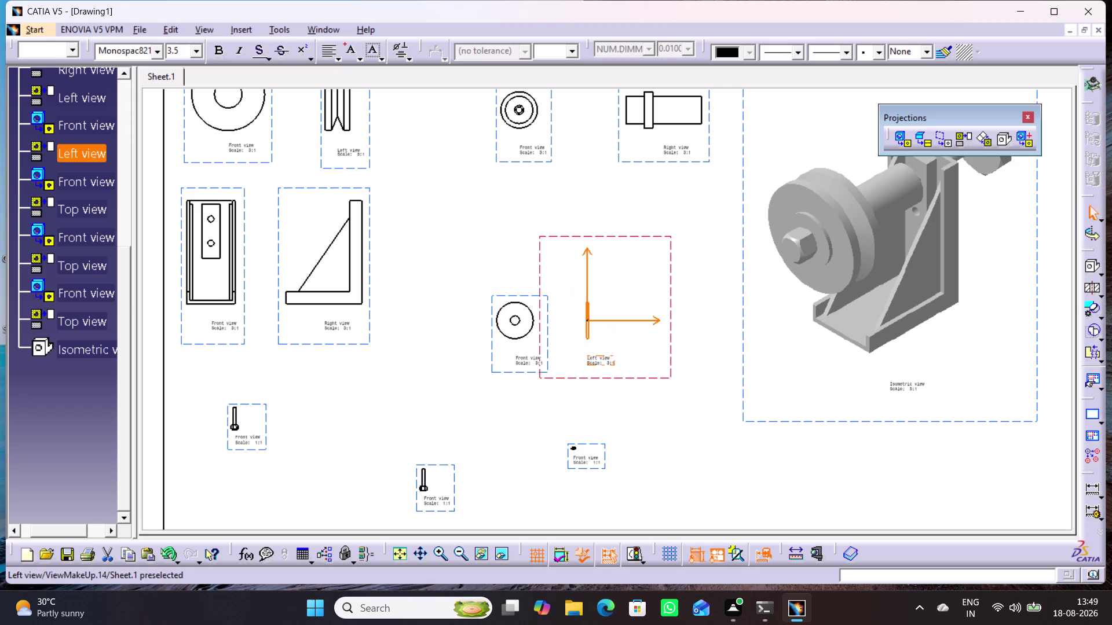
click(487, 394)
Arrange the enlarged washer Front and Left views side by side without overlap.
drag(492, 356, 444, 349)
click(492, 399)
drag(624, 351, 671, 355)
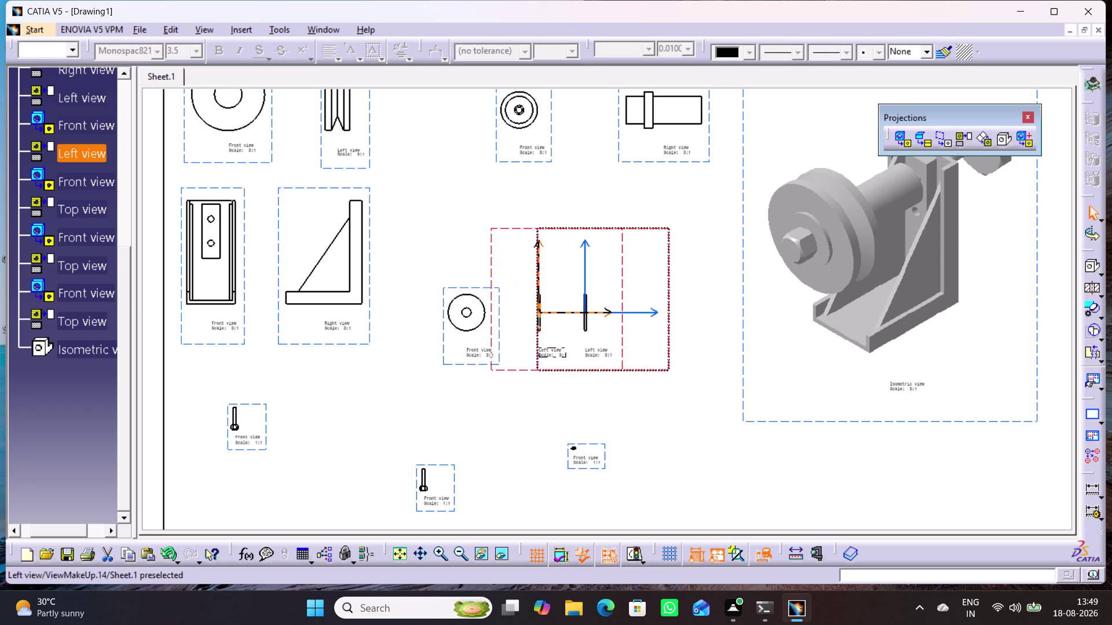
drag(670, 355, 671, 355)
click(661, 393)
drag(501, 361, 501, 352)
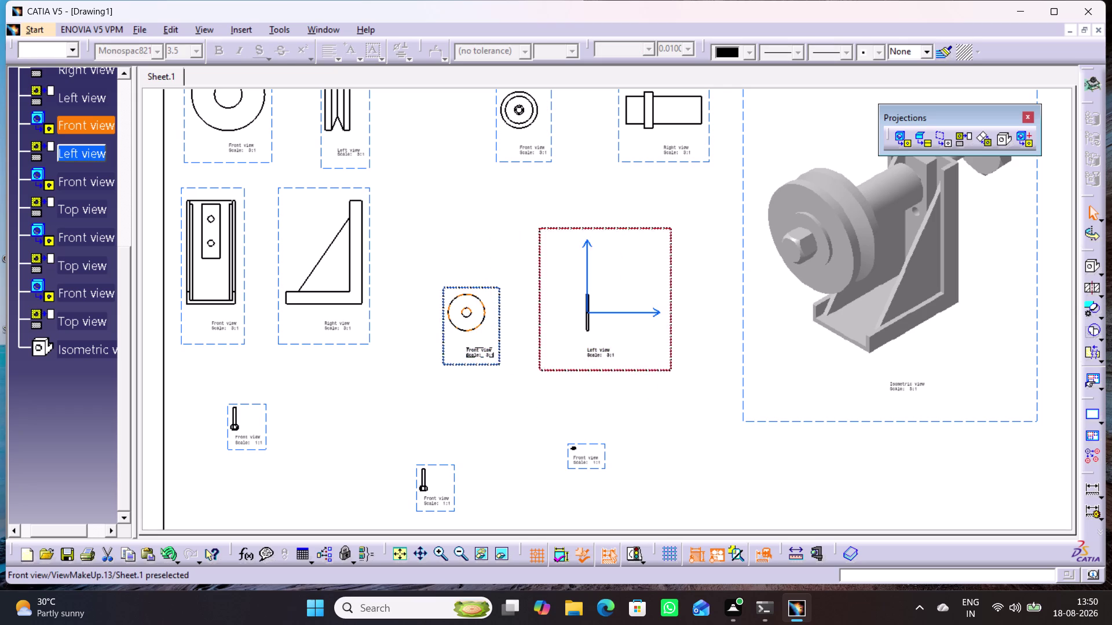
drag(501, 353, 501, 334)
click(510, 404)
middle_drag(522, 440, 522, 372)
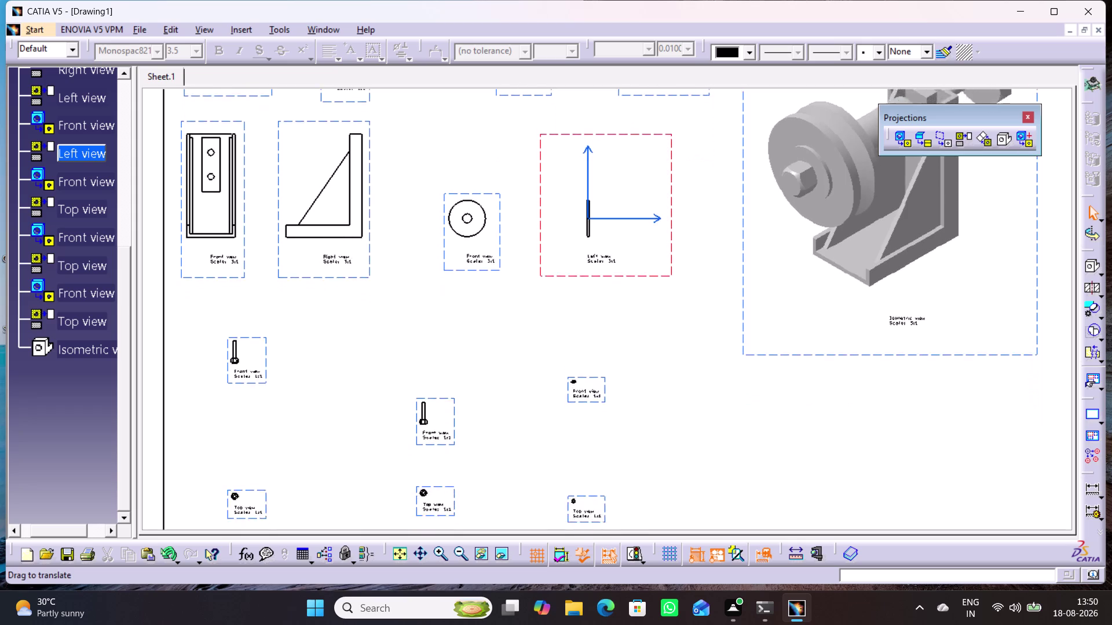
Set the bolt's Front view scale to 3:1 in its Properties.
middle_drag(522, 373, 515, 269)
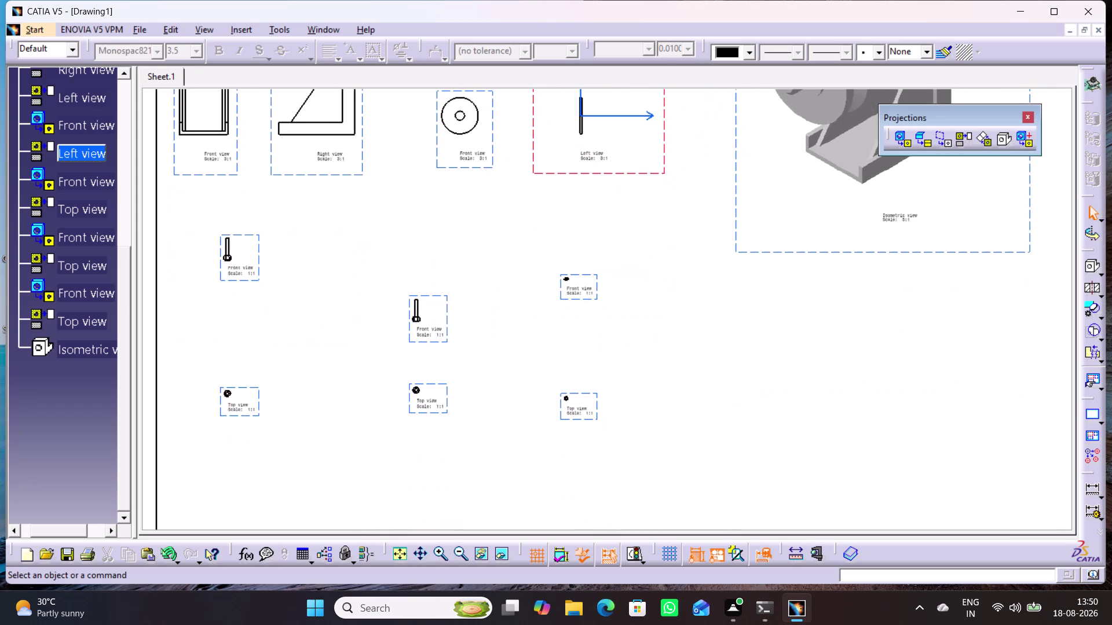
middle_drag(484, 353, 515, 326)
click(291, 227)
right_click(291, 227)
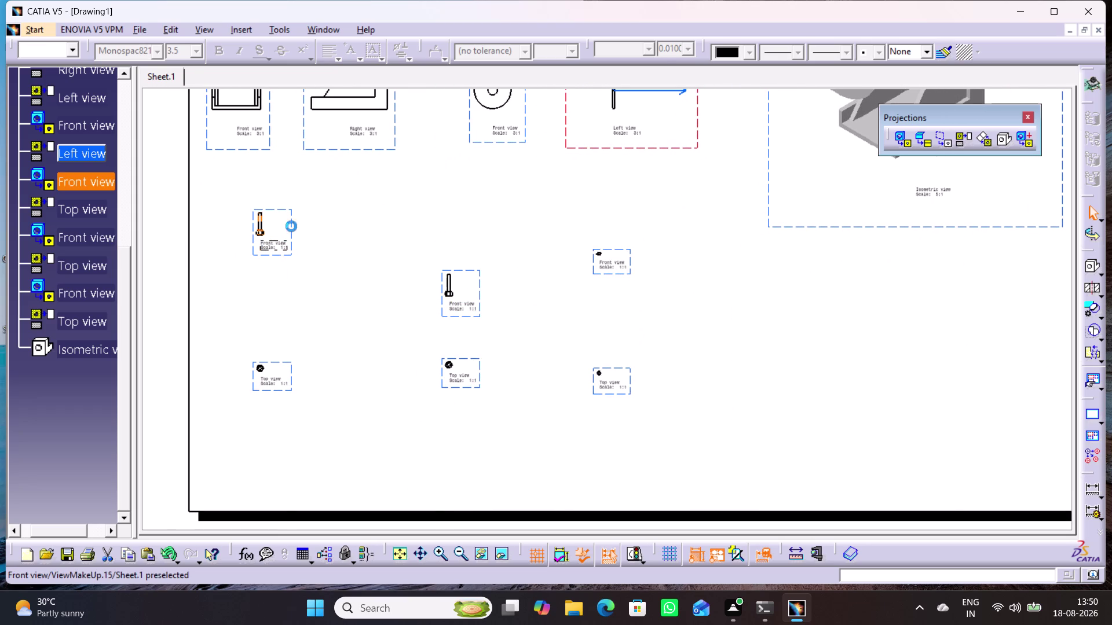
click(359, 206)
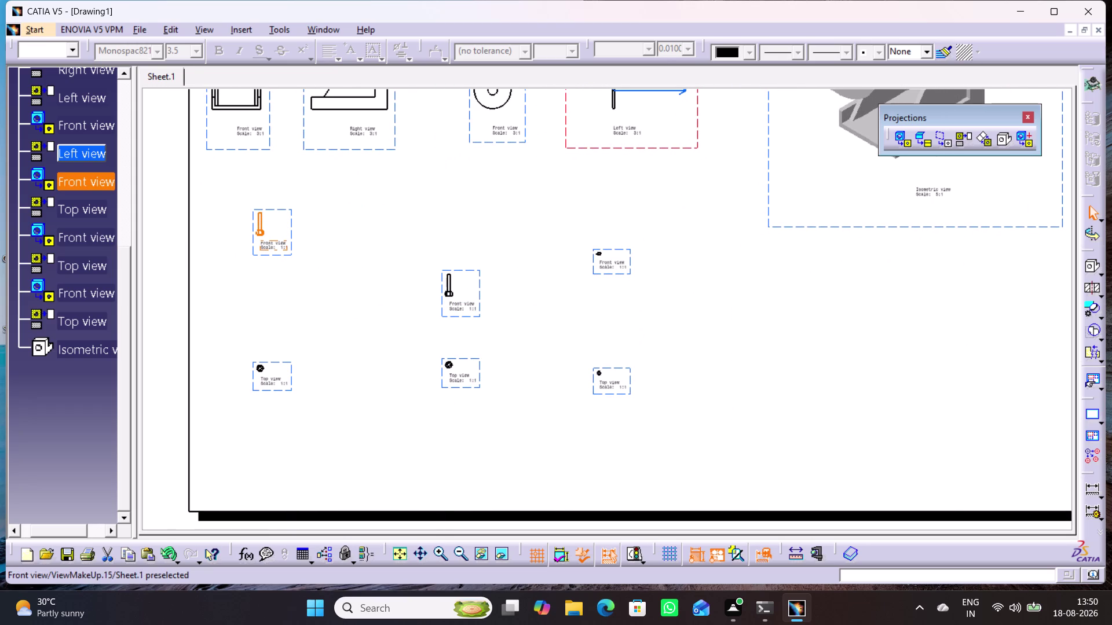
right_click(292, 230)
right_click(291, 225)
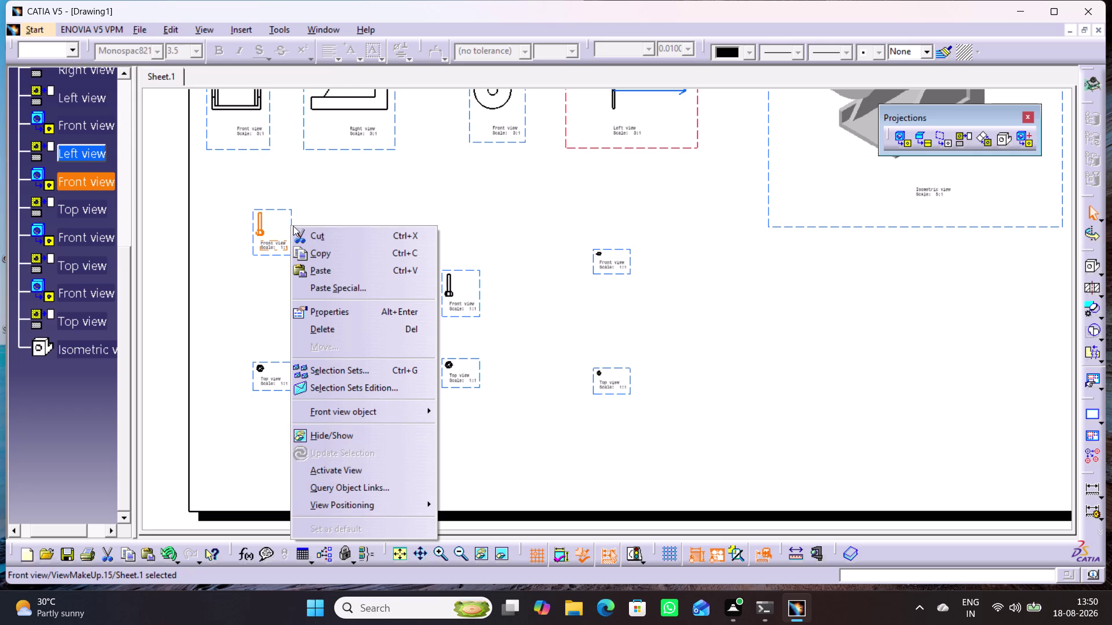
click(352, 201)
click(289, 229)
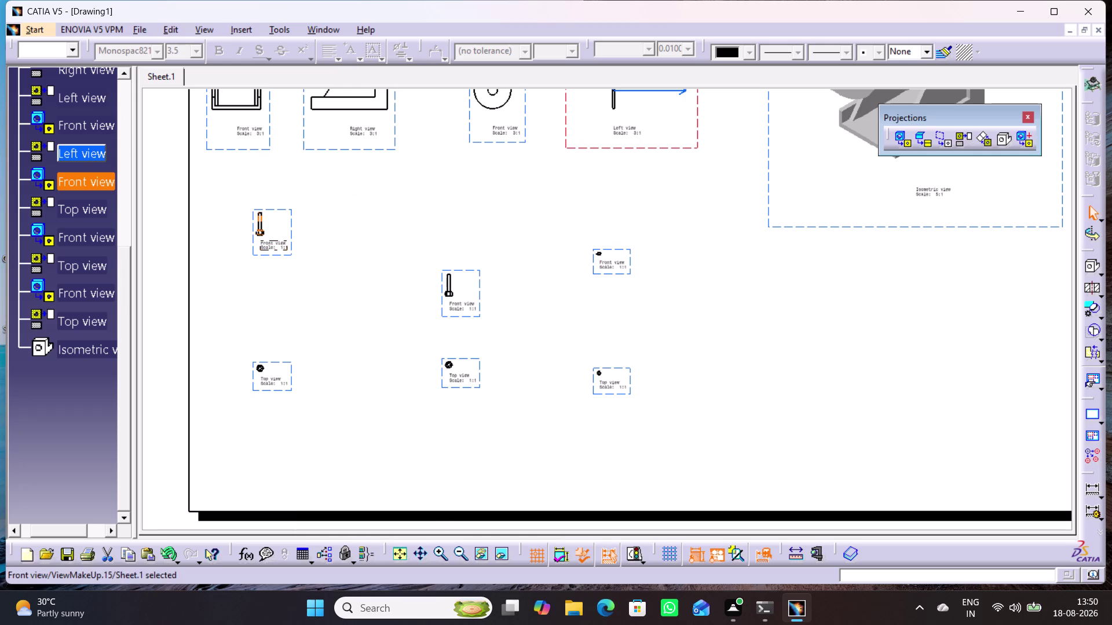
click(289, 229)
right_click(289, 225)
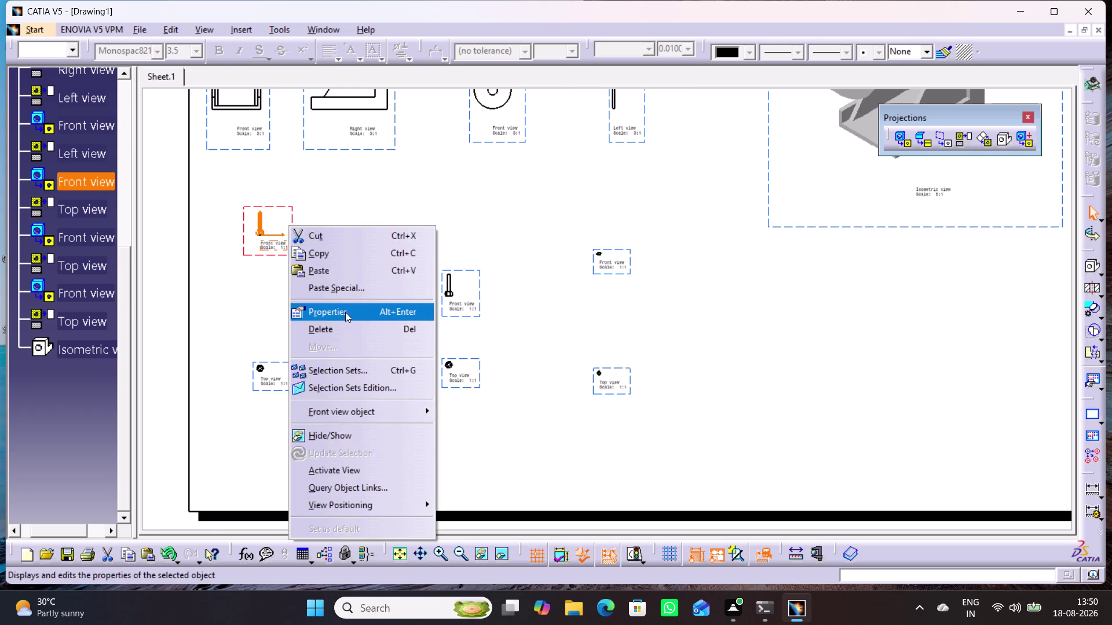
click(345, 313)
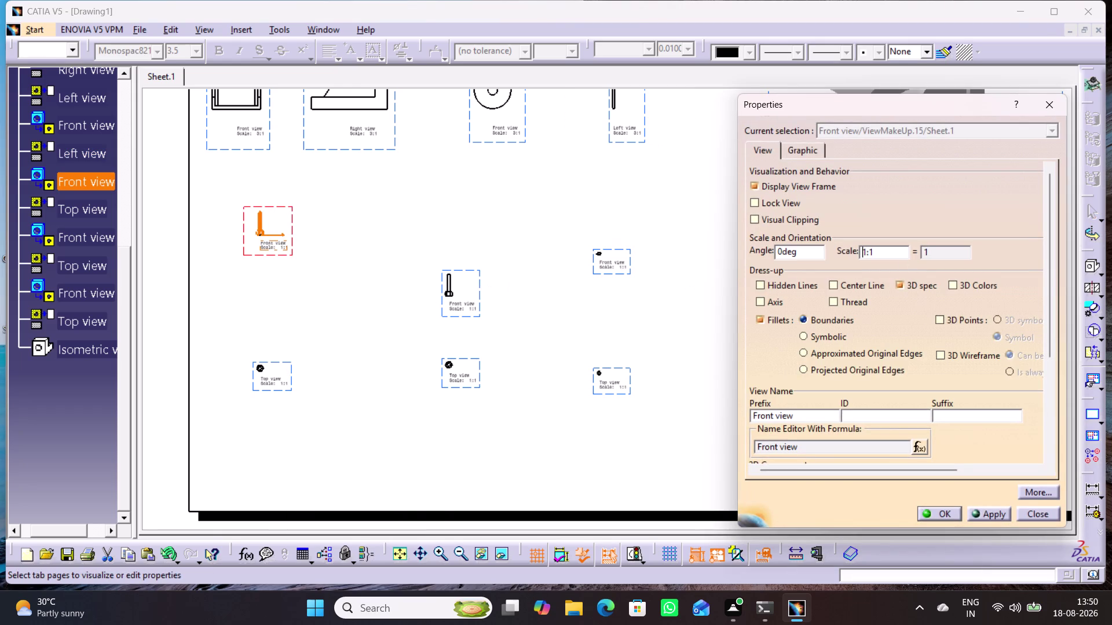
key(Right)
key(BackSpace)
key(3)
key(Return)
click(359, 468)
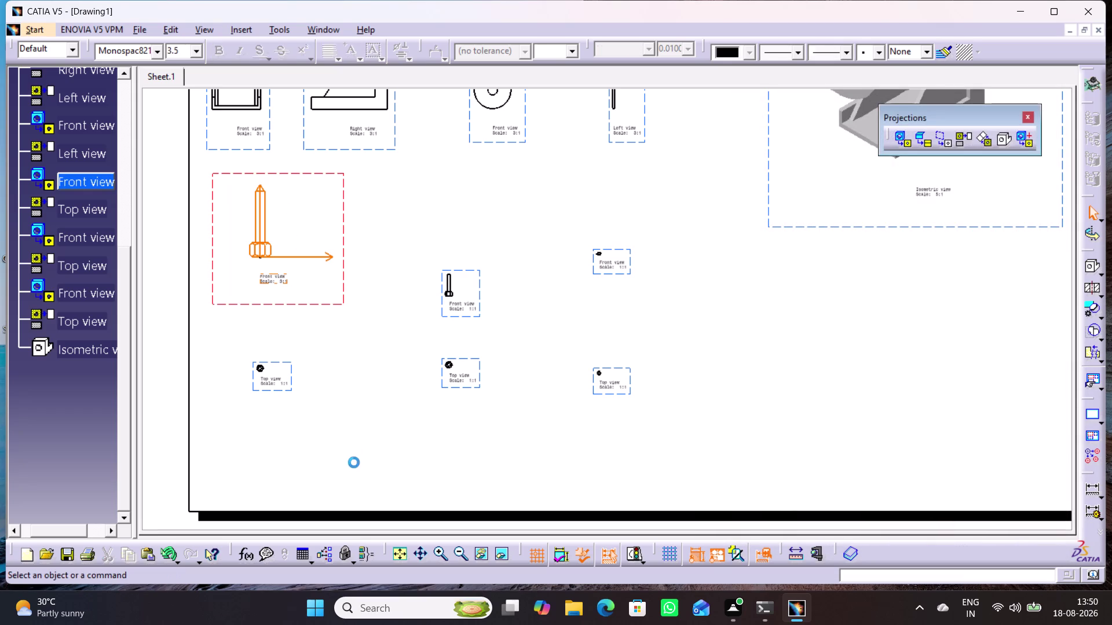
Set the bolt's Top view scale to 3:1.
double_click(290, 374)
right_click(290, 374)
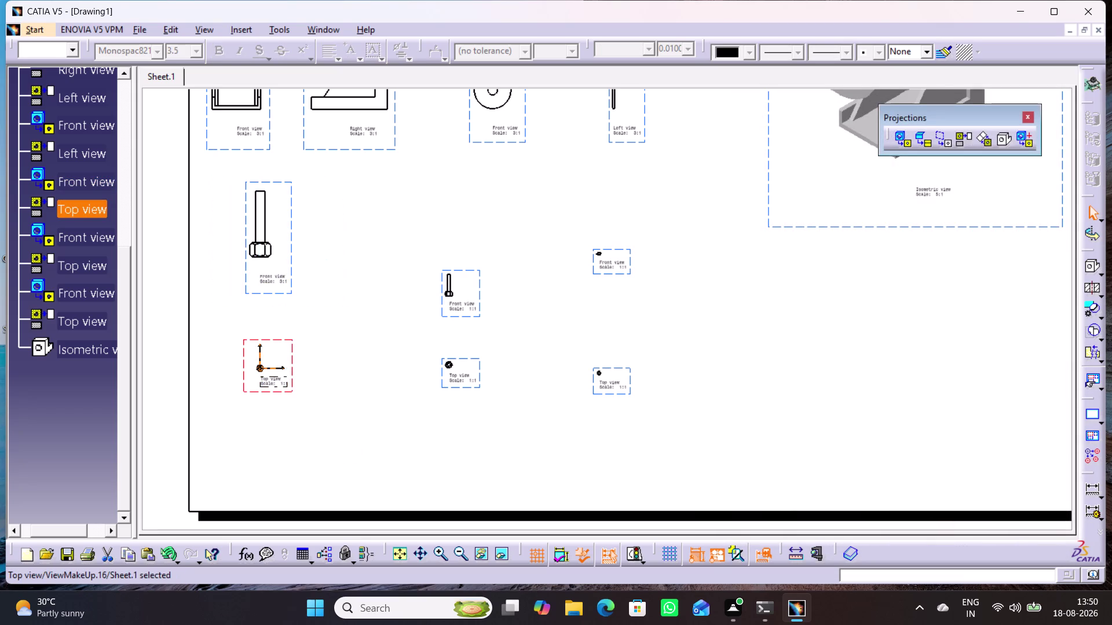
right_click(289, 348)
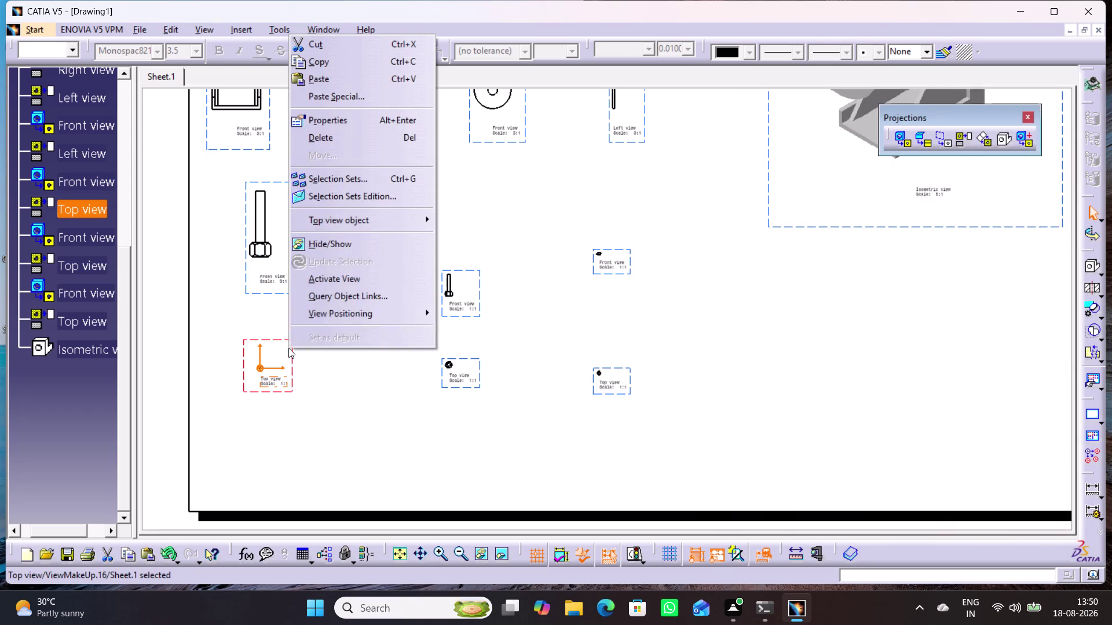
click(375, 120)
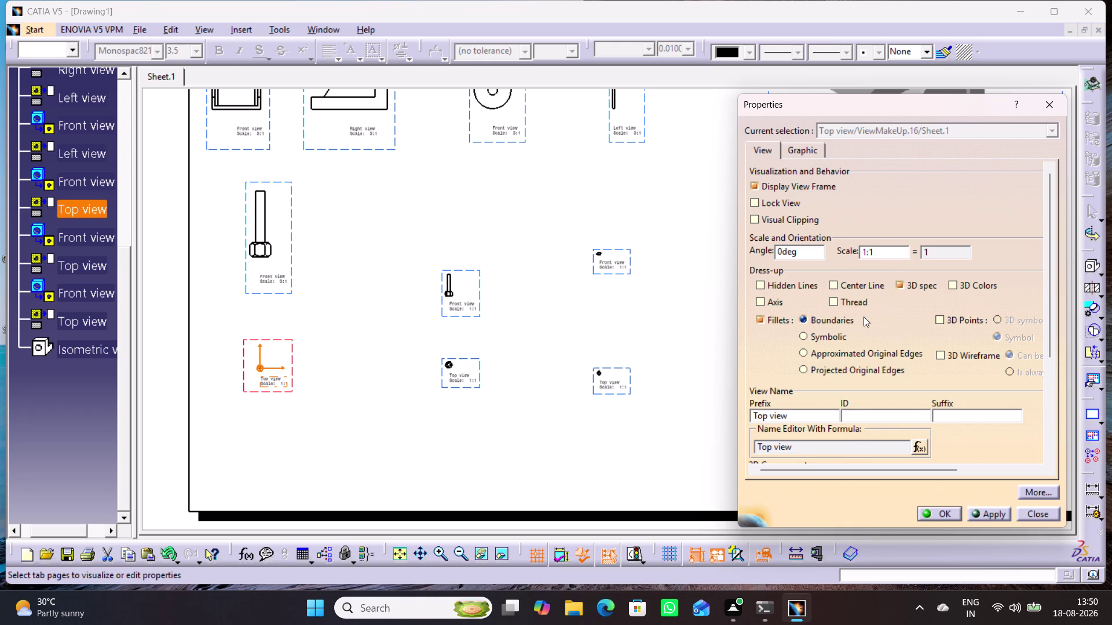
key(Right)
key(BackSpace)
key(3)
key(Return)
click(526, 420)
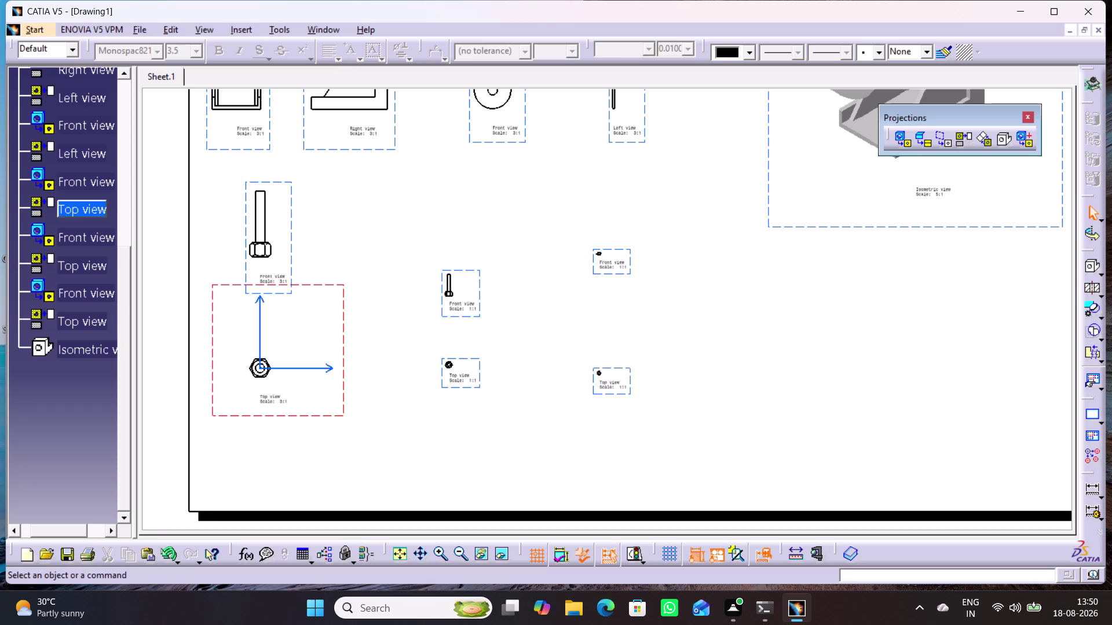
double_click(480, 282)
right_click(479, 282)
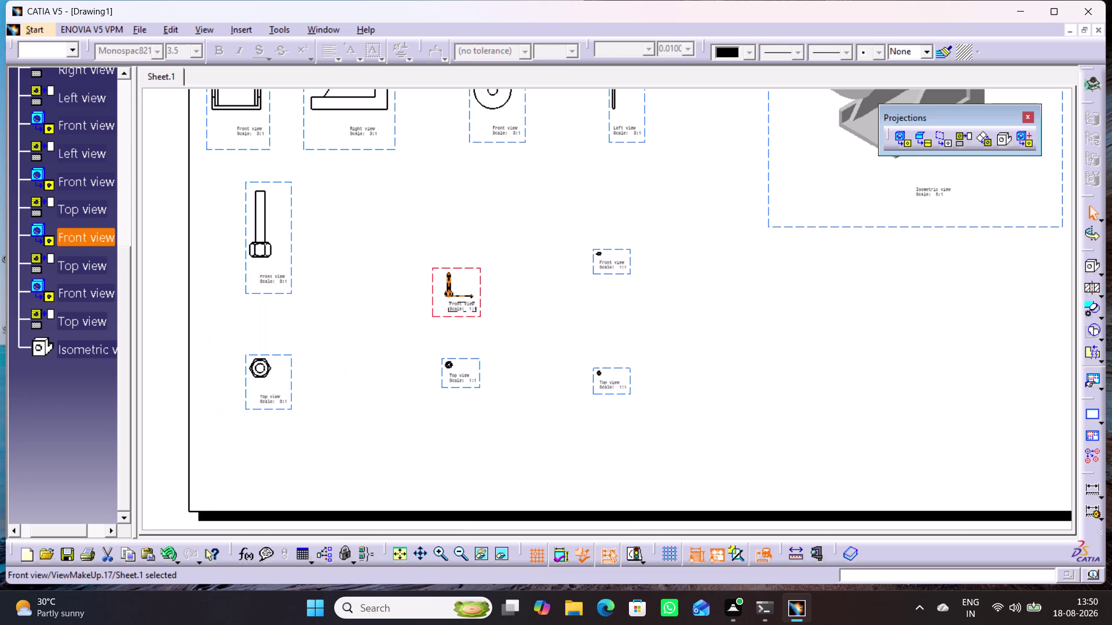
Set the second bolt's front view scale to 3:1.
right_click(481, 274)
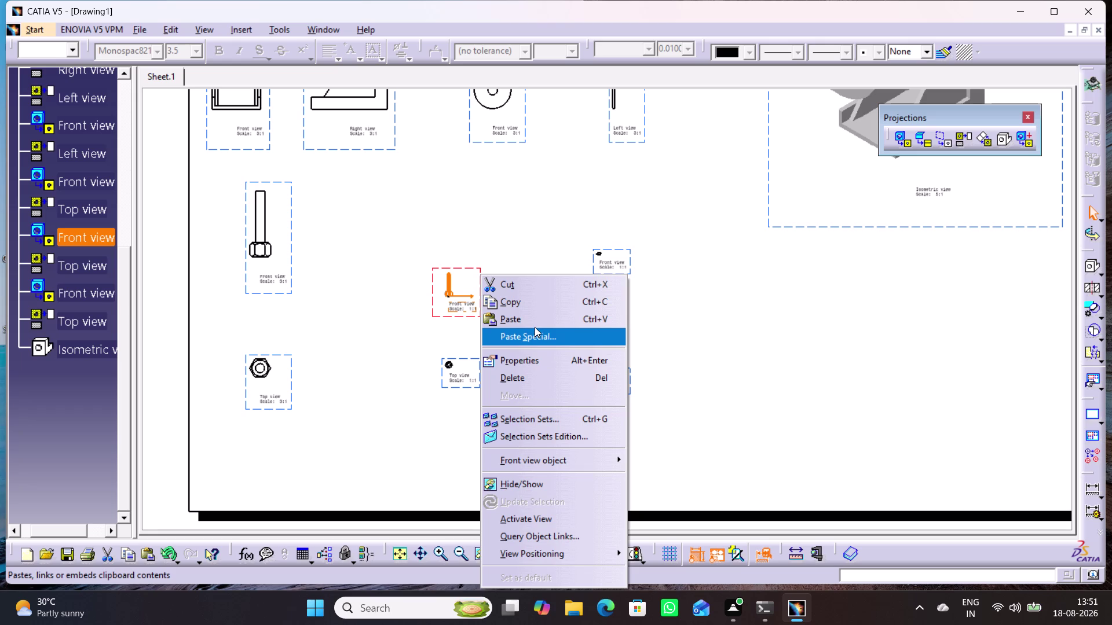
drag(546, 357, 554, 355)
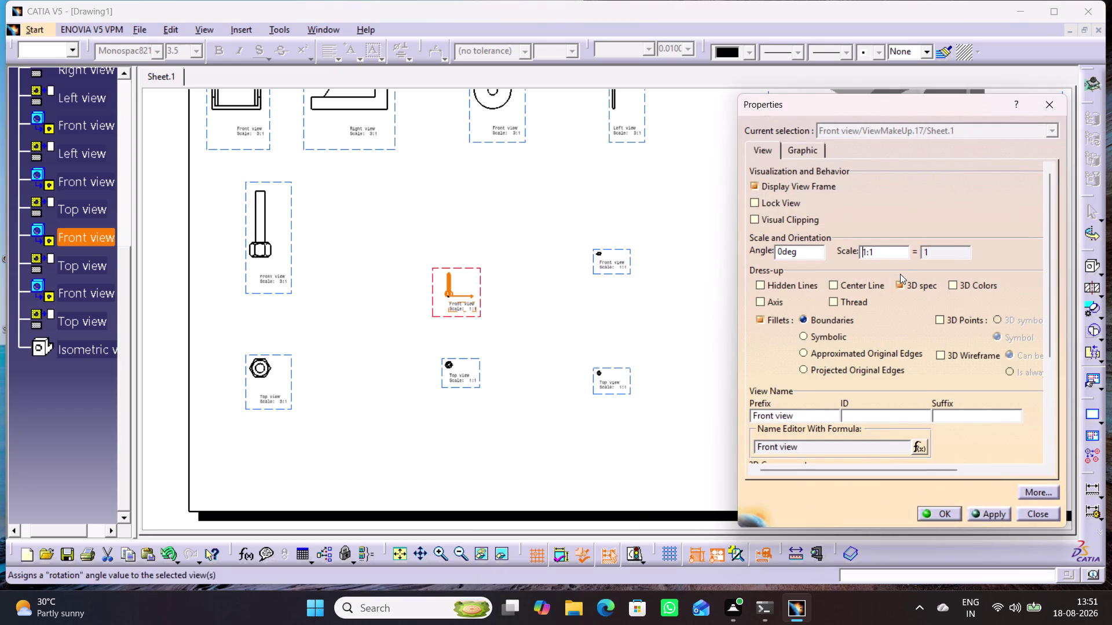
key(Right)
key(BackSpace)
key(3)
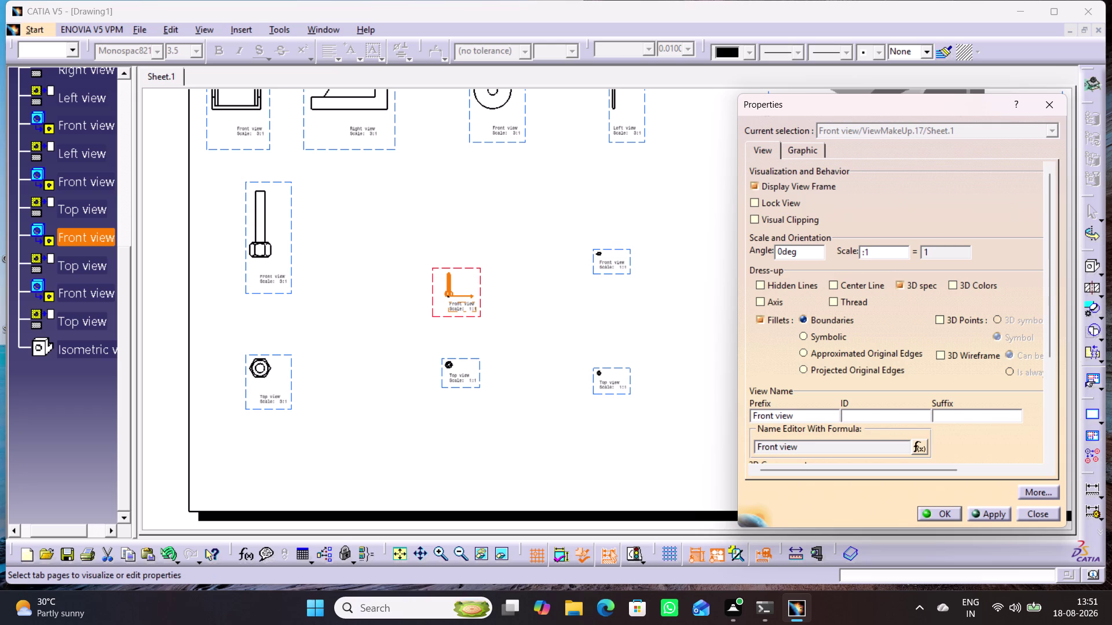
key(Return)
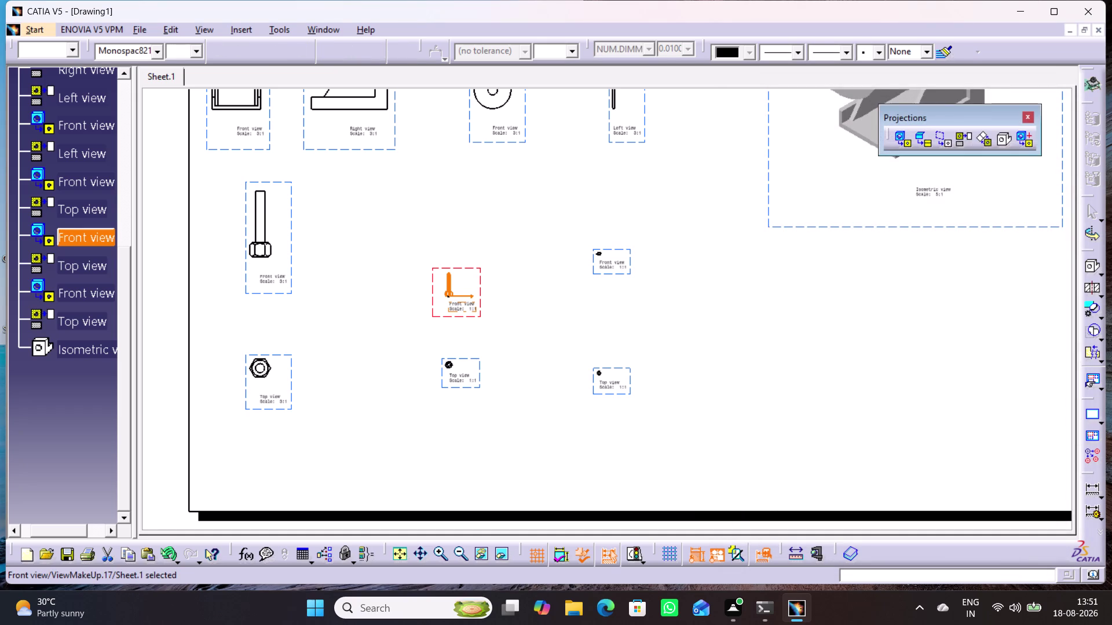
Rescale the bolt's top view to 3:1 and place it under its front view.
drag(482, 386, 475, 444)
click(512, 433)
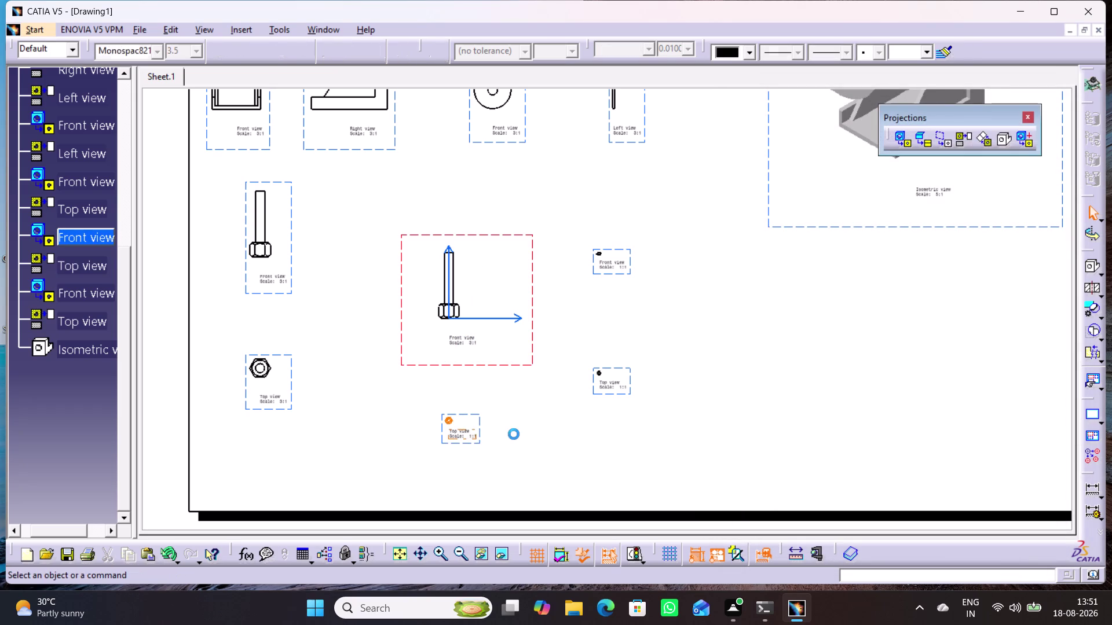
click(479, 434)
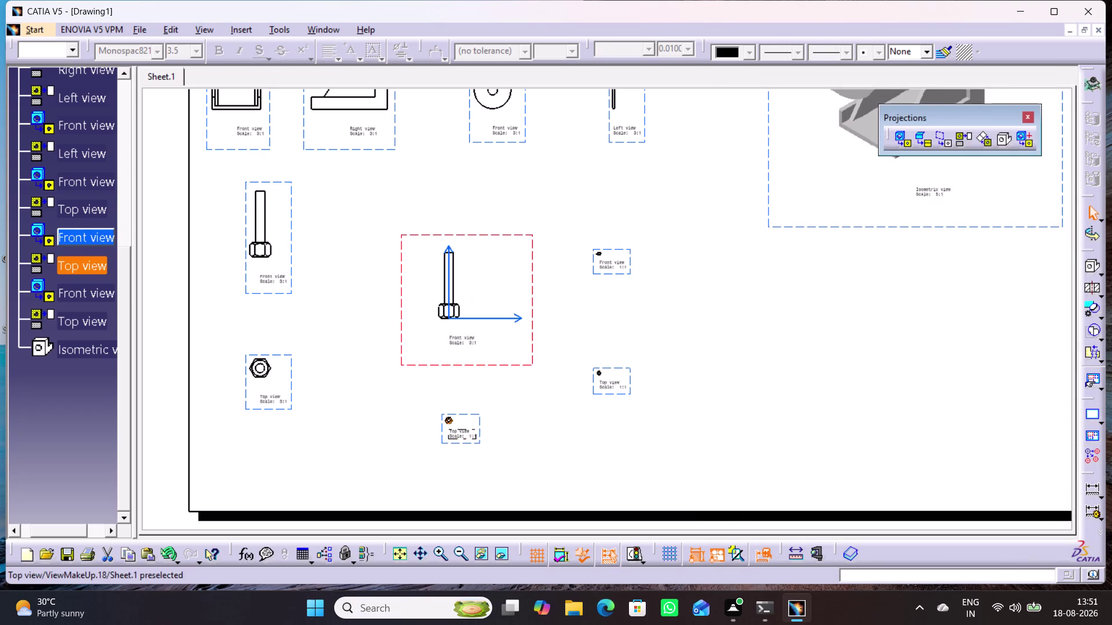
double_click(480, 434)
right_click(479, 426)
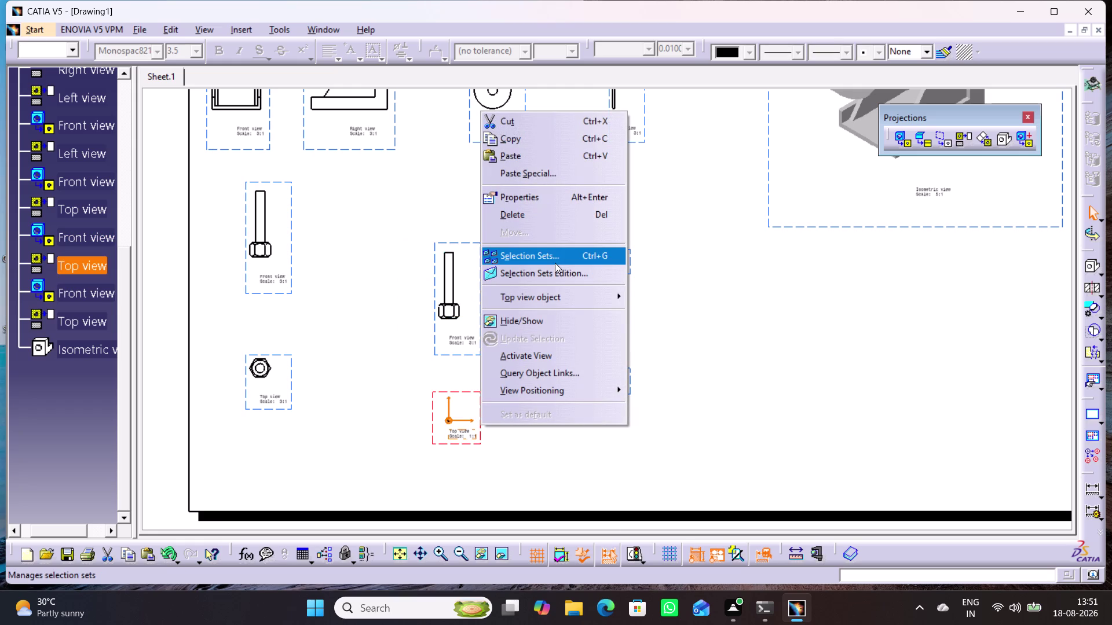
click(572, 199)
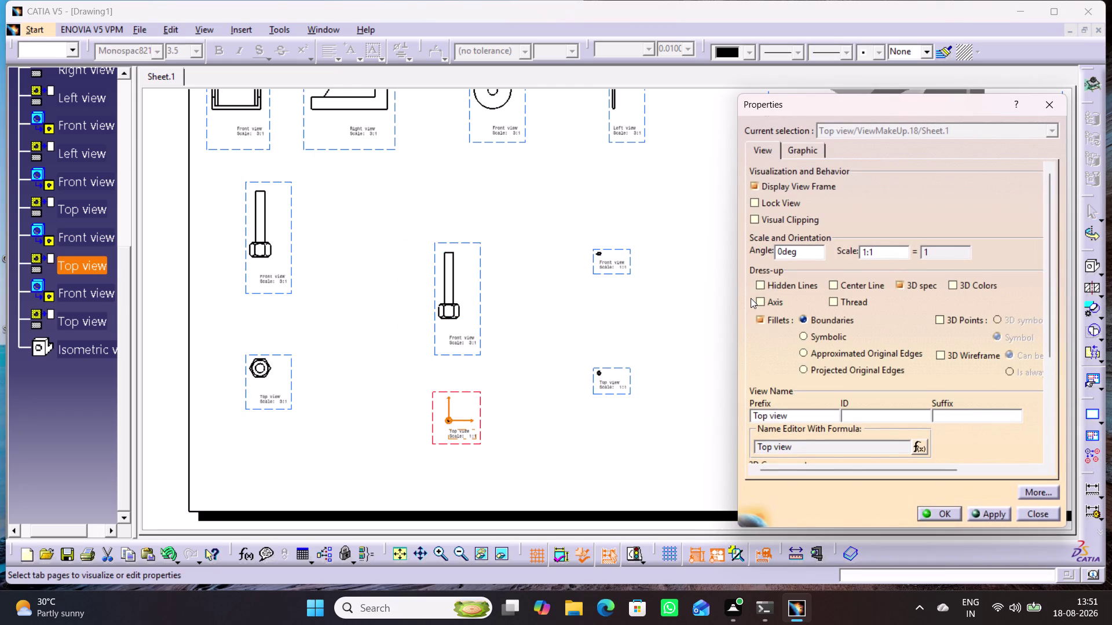
key(Right)
key(BackSpace)
key(3)
key(Return)
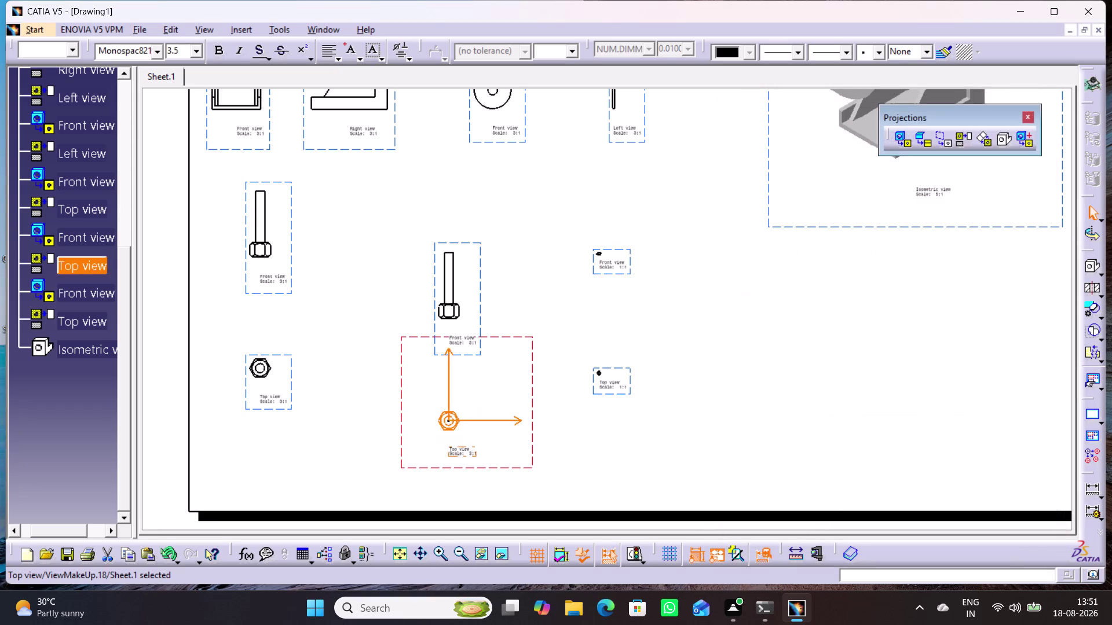
click(701, 322)
drag(481, 246, 479, 239)
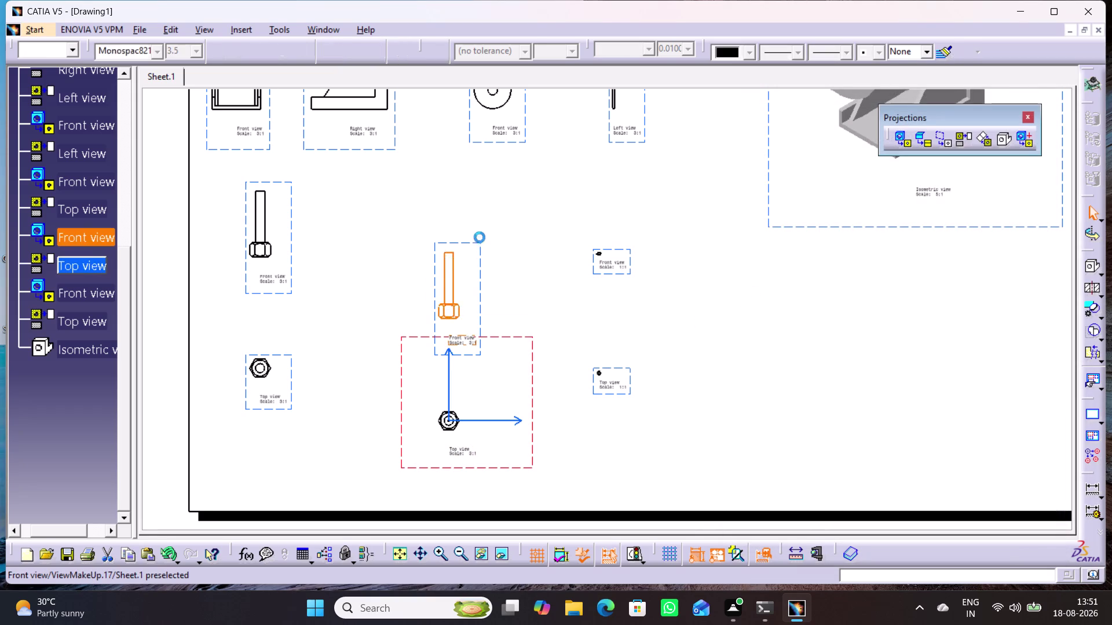
drag(480, 238, 480, 205)
drag(533, 360, 535, 377)
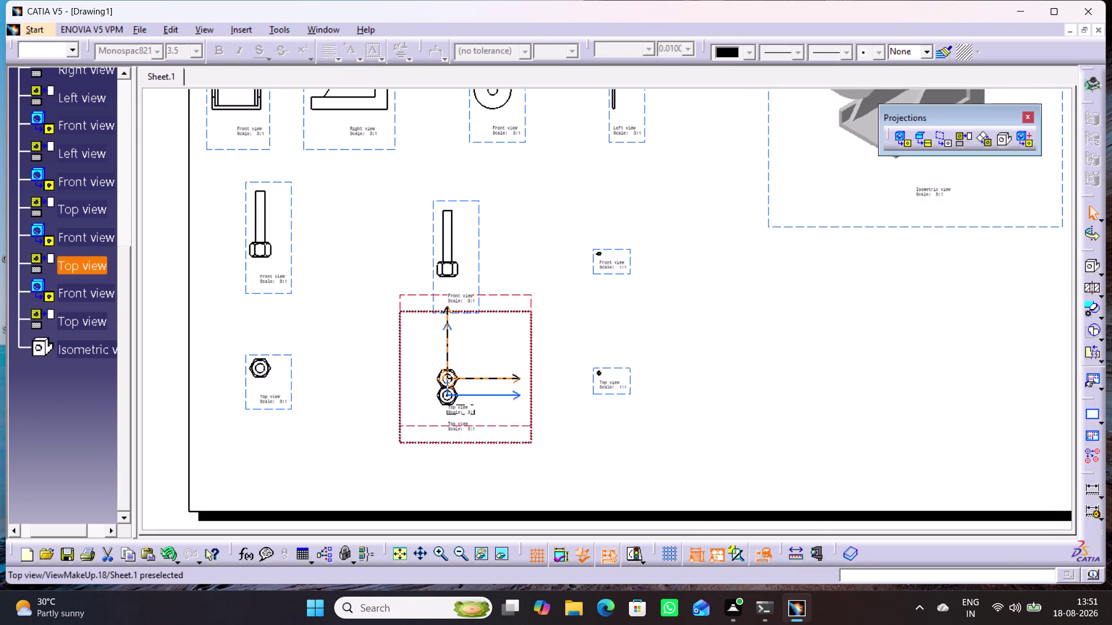
drag(535, 377, 536, 393)
click(690, 380)
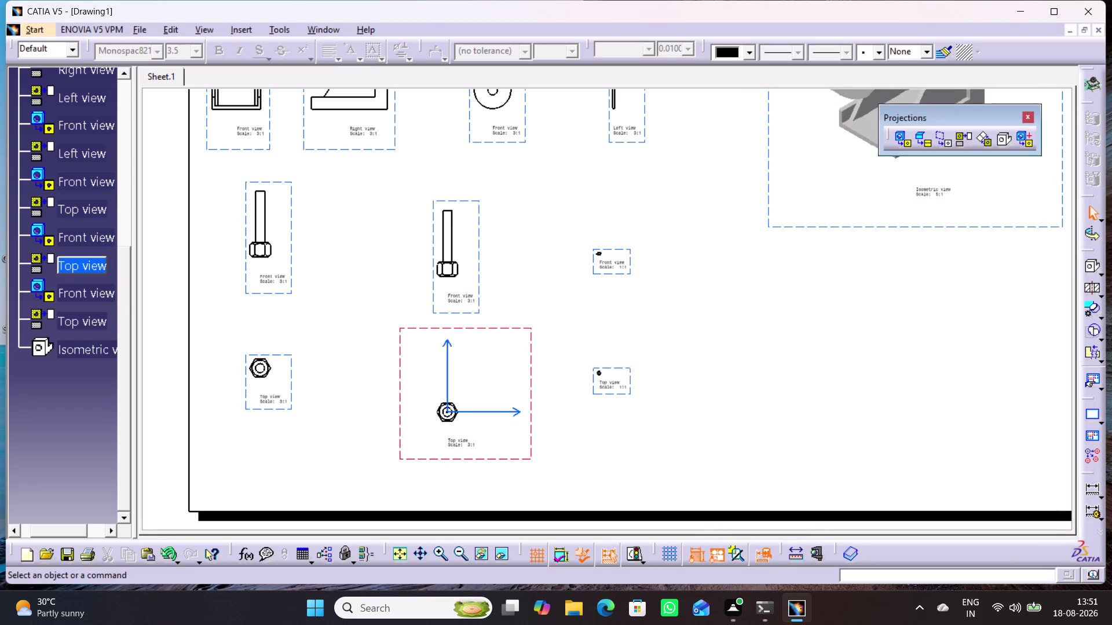
Set the small third part's front view scale to 3:1.
double_click(631, 275)
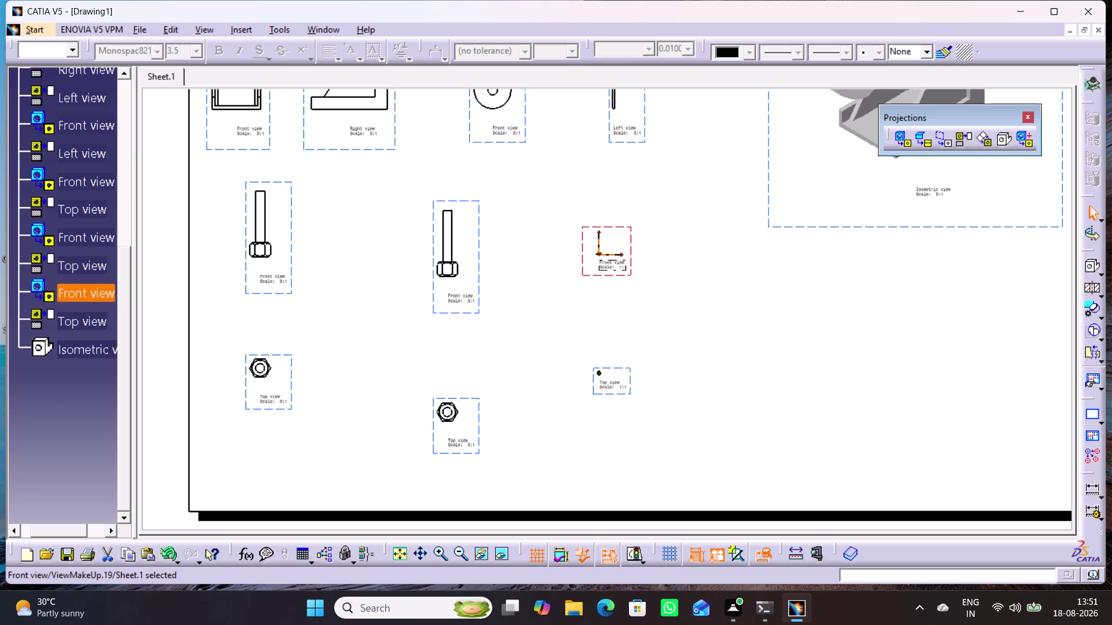
double_click(631, 255)
right_click(631, 255)
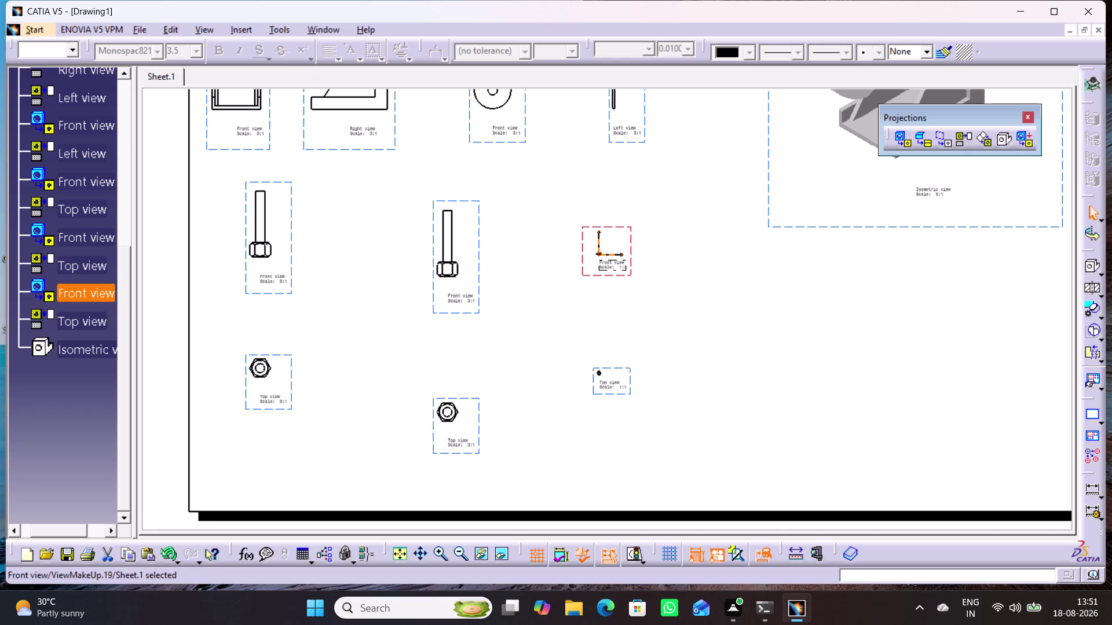
right_click(629, 241)
click(670, 324)
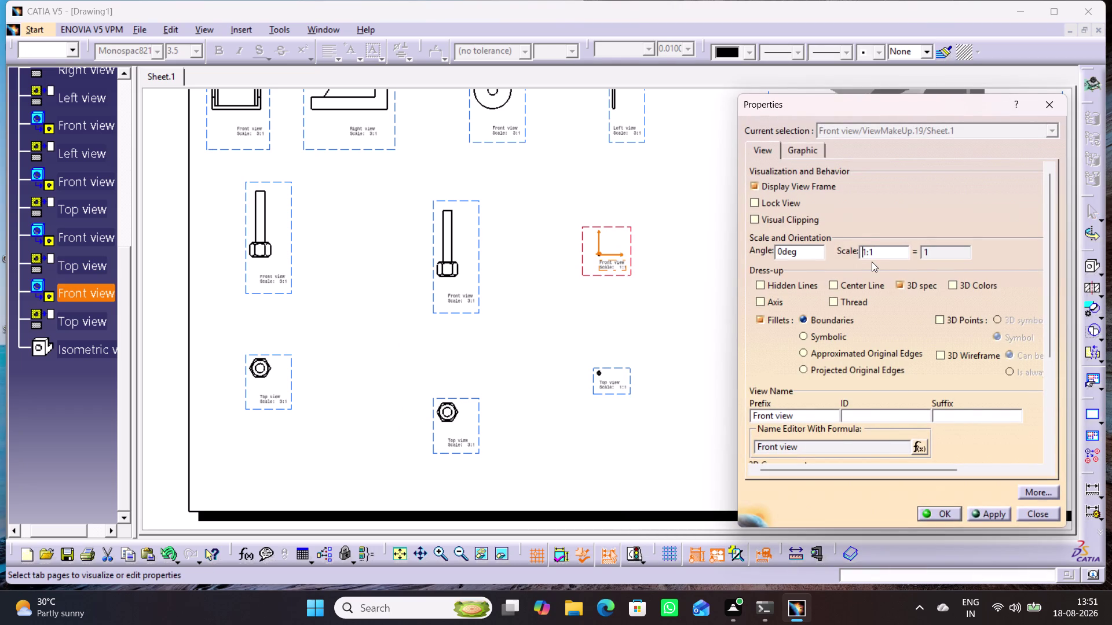
key(Right)
key(BackSpace)
key(3)
key(Return)
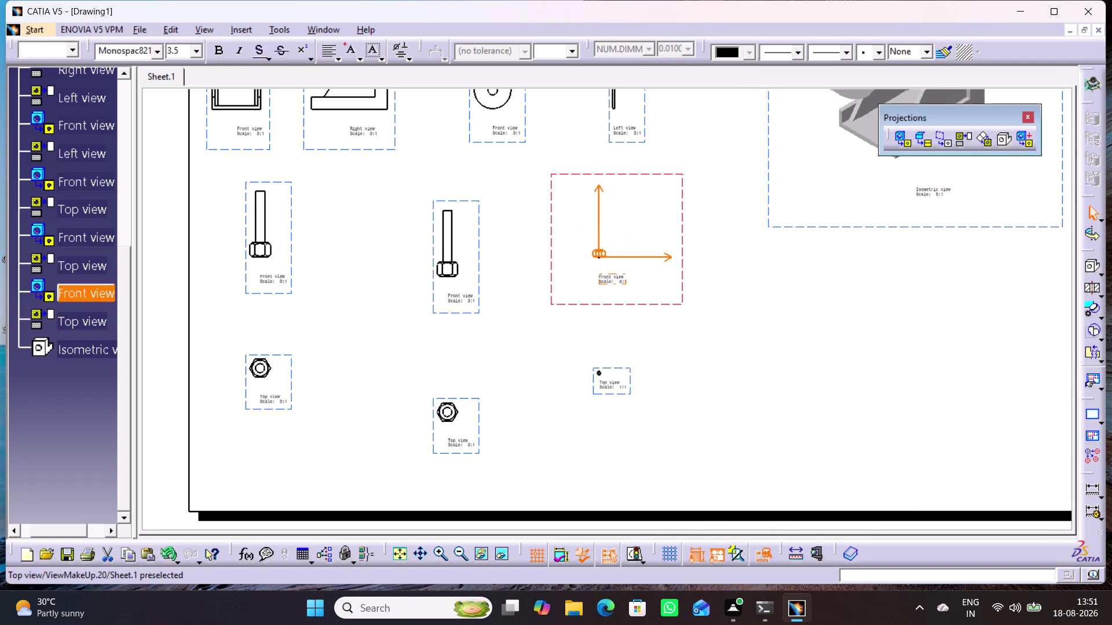
Rescale the third part's top view to 3:1 and align it below its front view.
double_click(631, 373)
right_click(629, 372)
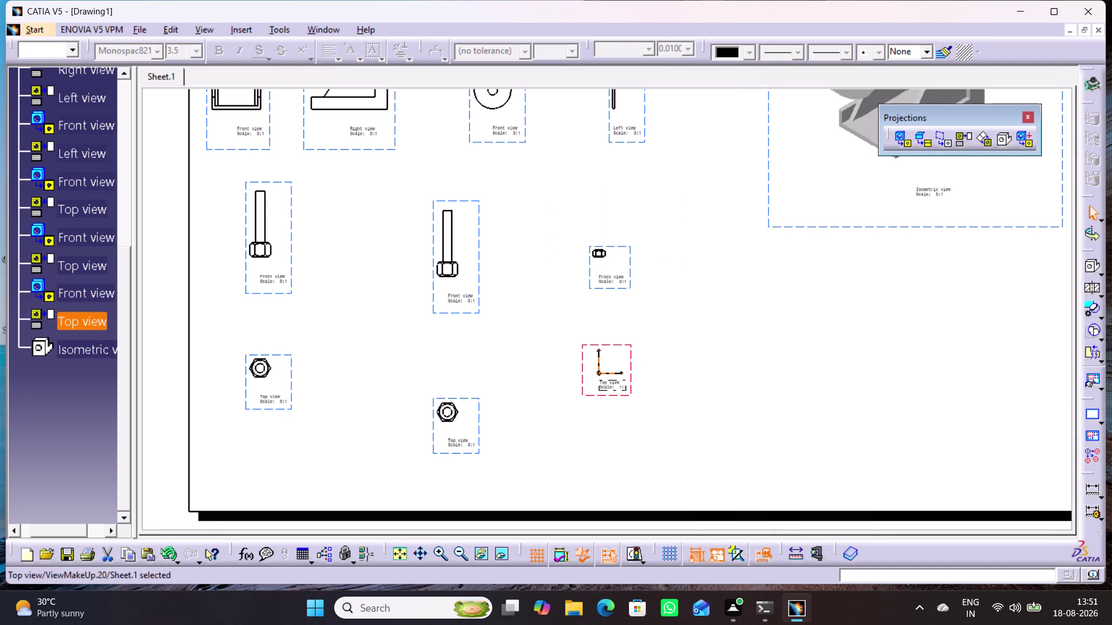
right_click(630, 363)
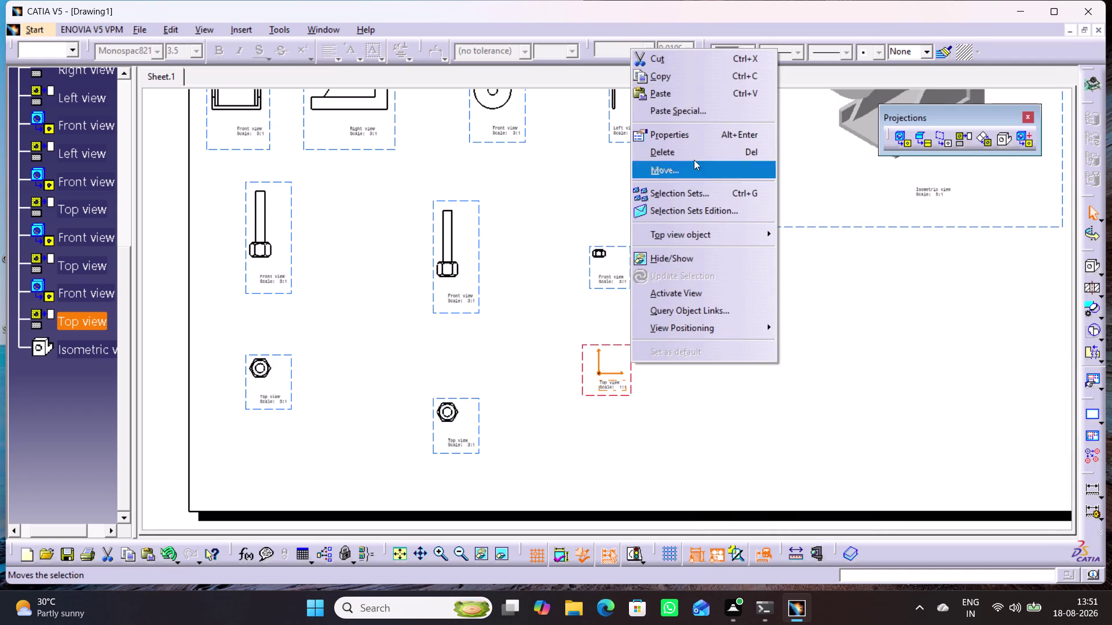
click(701, 140)
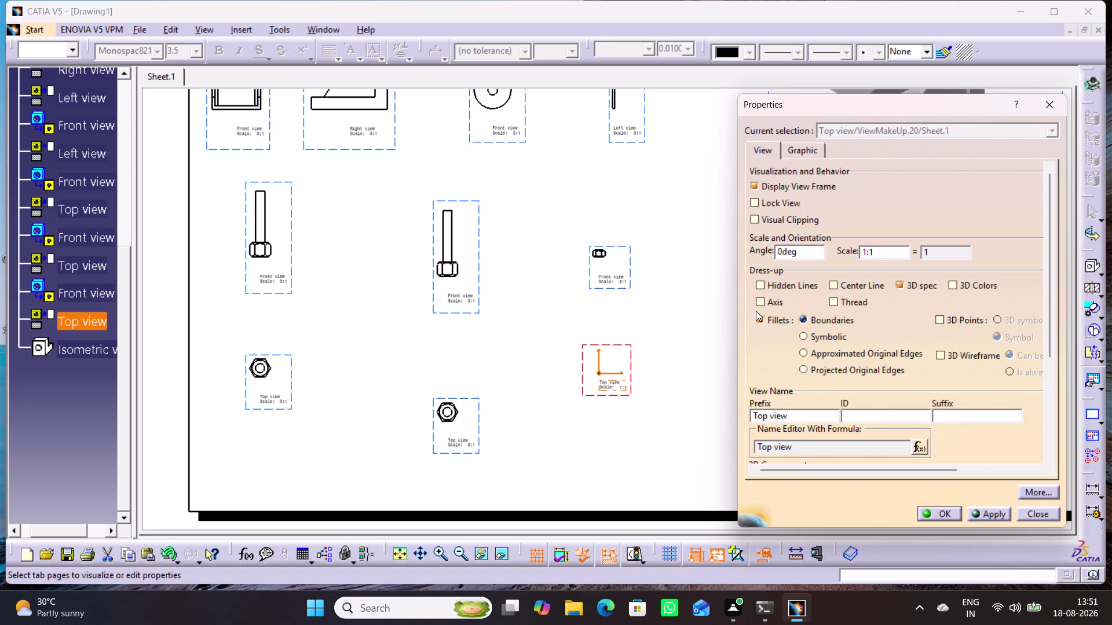
key(Right)
key(BackSpace)
key(3)
key(Return)
click(778, 331)
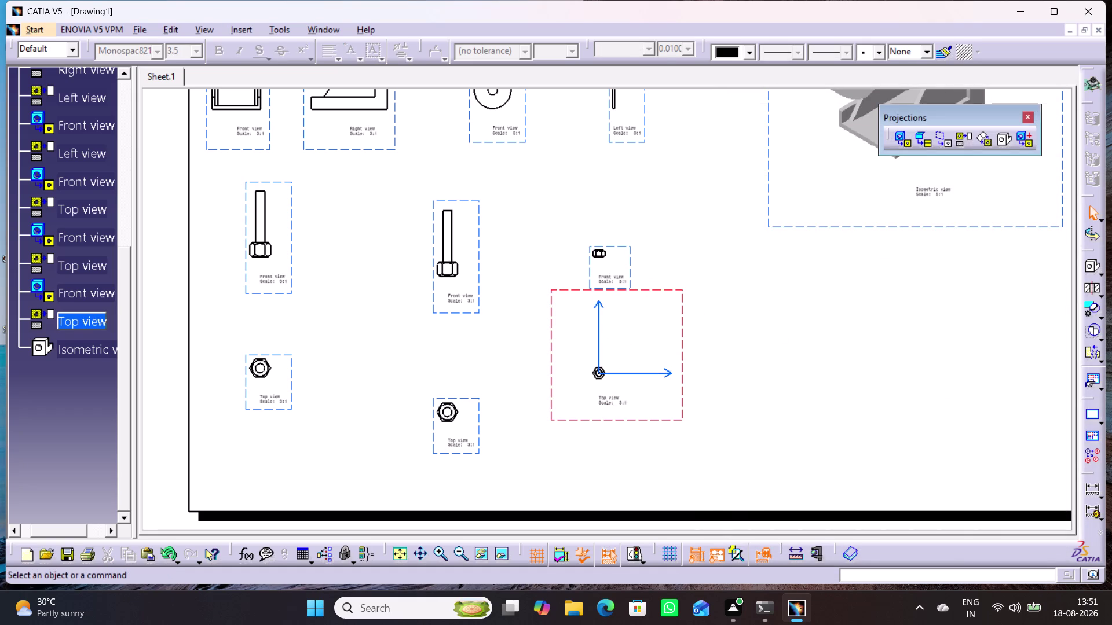
drag(627, 247, 630, 205)
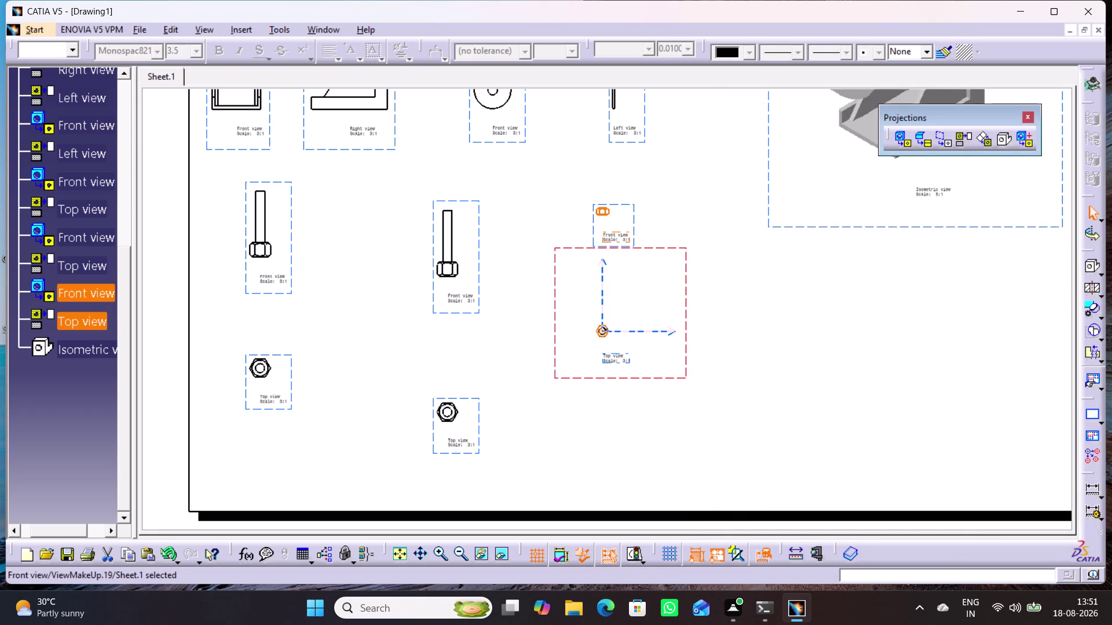
drag(683, 381, 679, 445)
click(771, 392)
Zoom out and pan to see the whole drawing sheet.
middle_drag(764, 383, 766, 389)
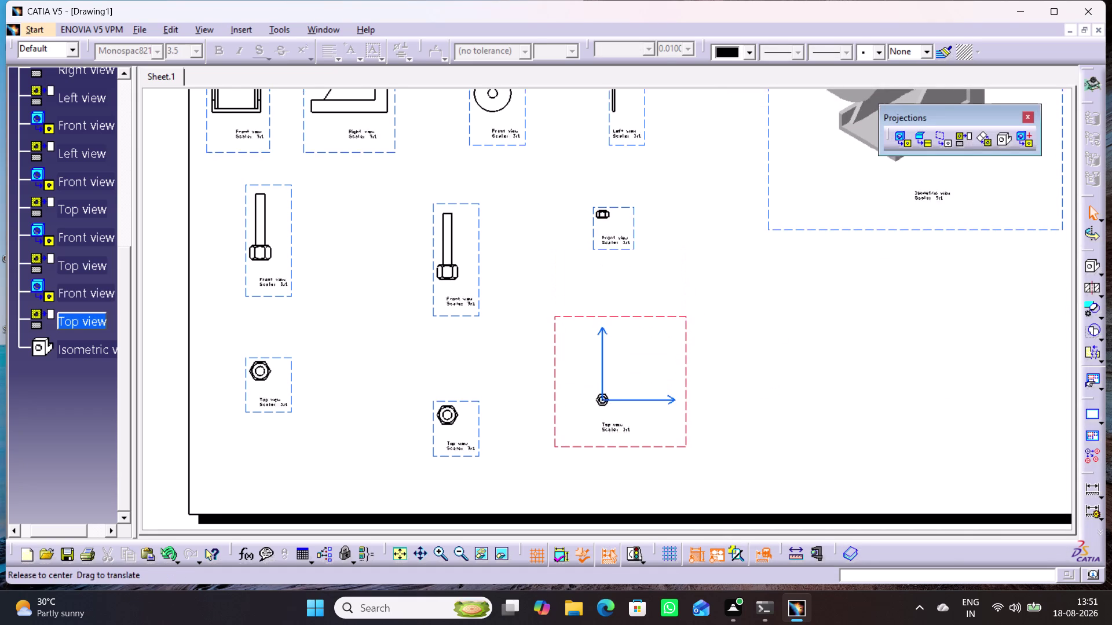
middle_drag(766, 389, 764, 484)
middle_drag(716, 223, 748, 473)
middle_drag(746, 472, 759, 524)
right_click(746, 472)
middle_drag(753, 522, 731, 362)
middle_drag(733, 385, 736, 396)
right_click(733, 385)
middle_drag(730, 398, 726, 379)
right_click(730, 398)
middle_drag(733, 392, 718, 408)
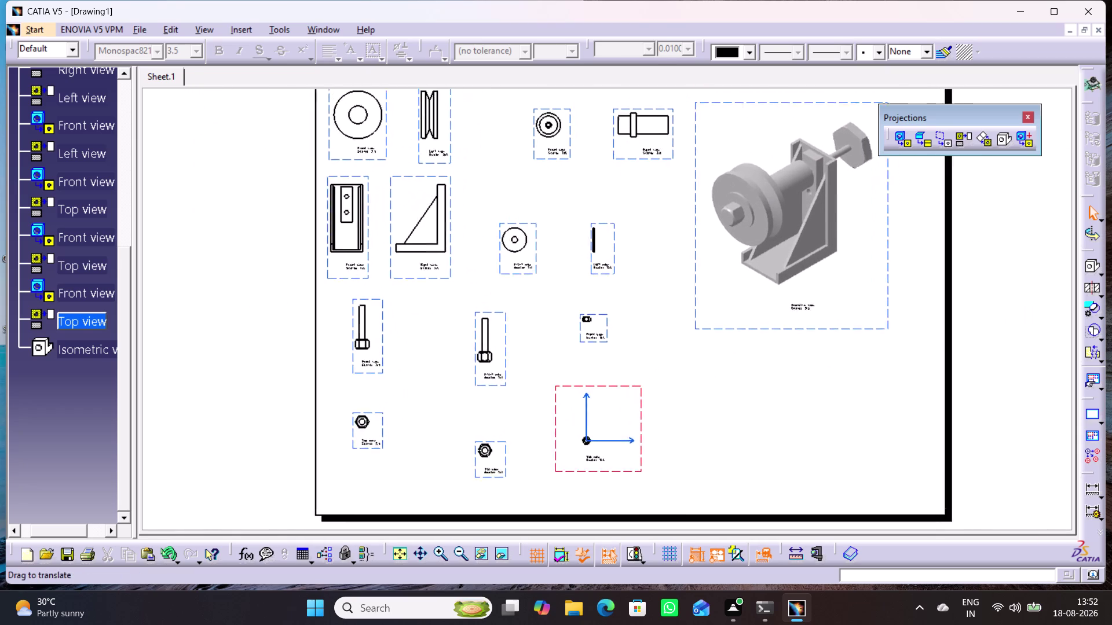
middle_drag(718, 409, 647, 444)
middle_drag(601, 409, 633, 406)
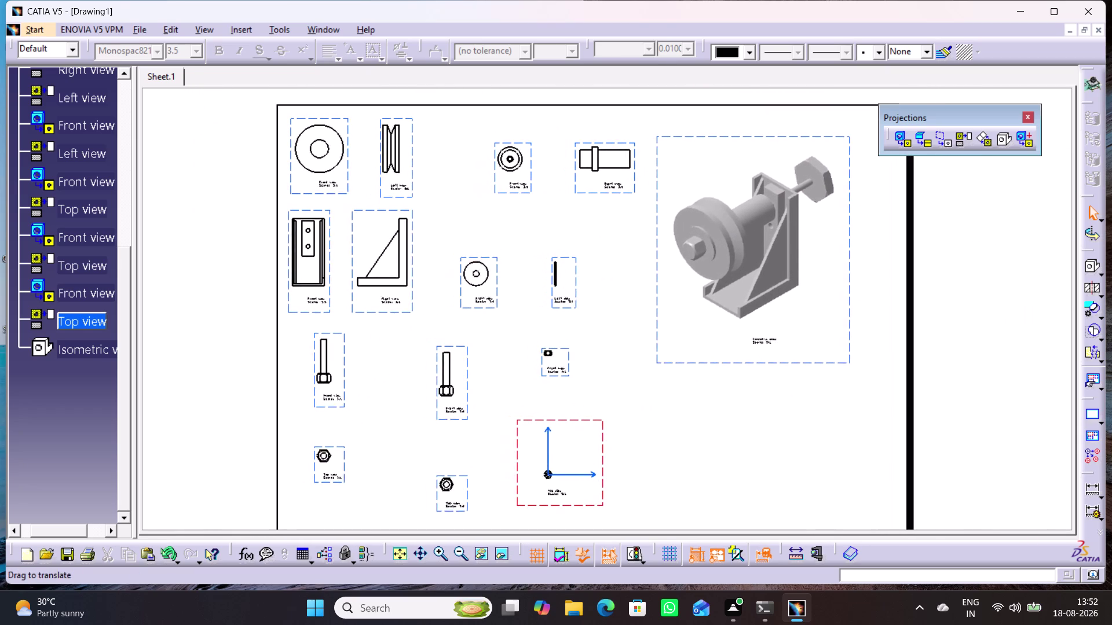
middle_drag(632, 405, 638, 407)
middle_drag(635, 409, 624, 388)
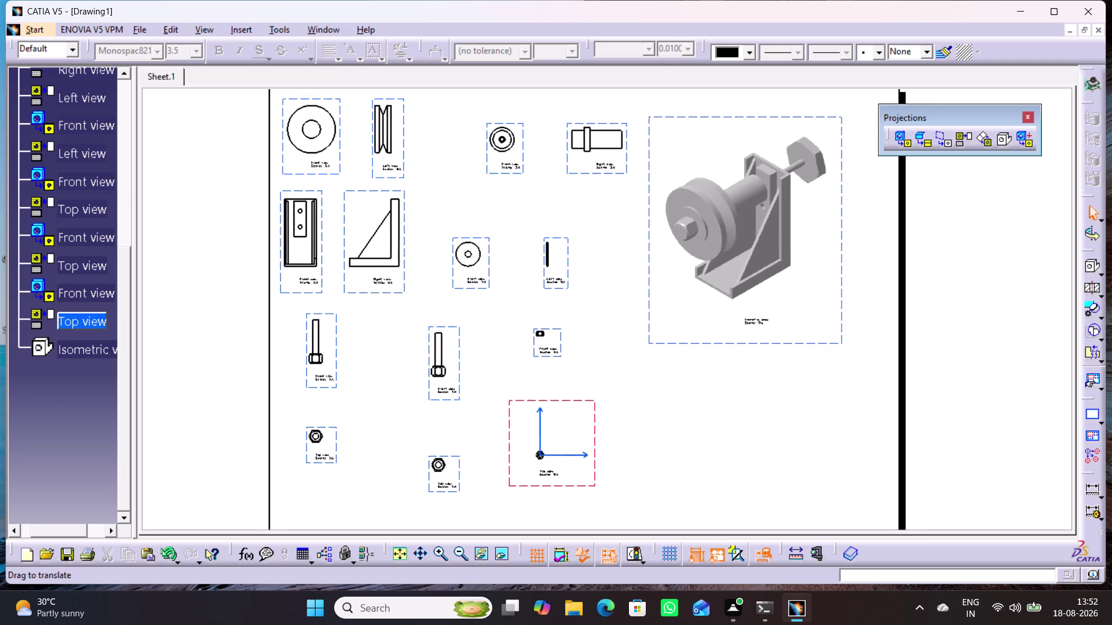
middle_drag(624, 388, 610, 388)
scroll(down, 3)
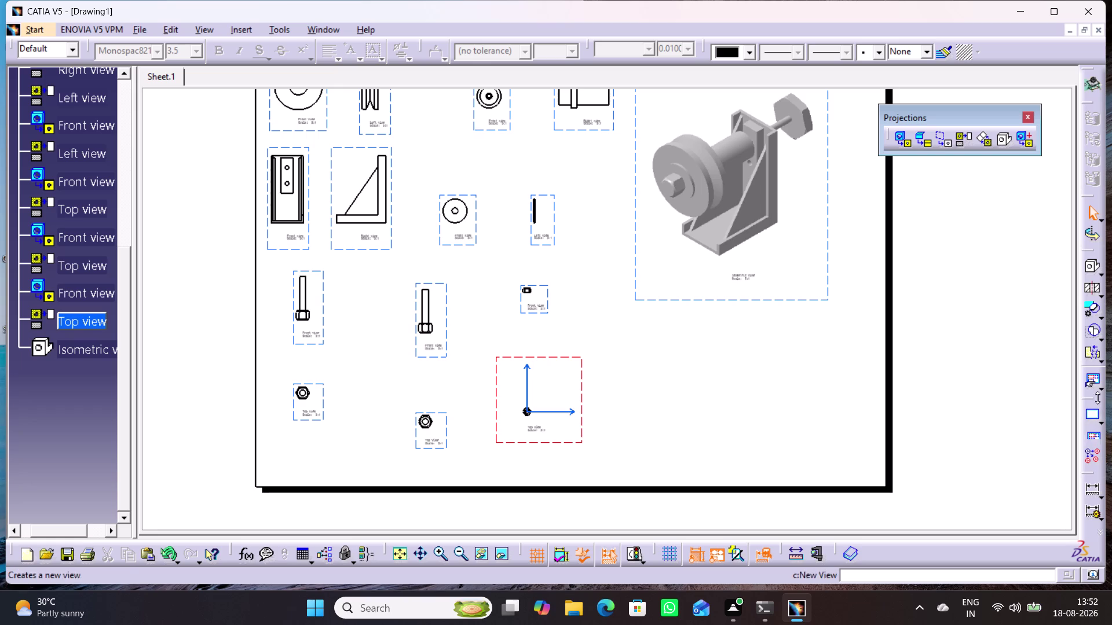
click(1102, 335)
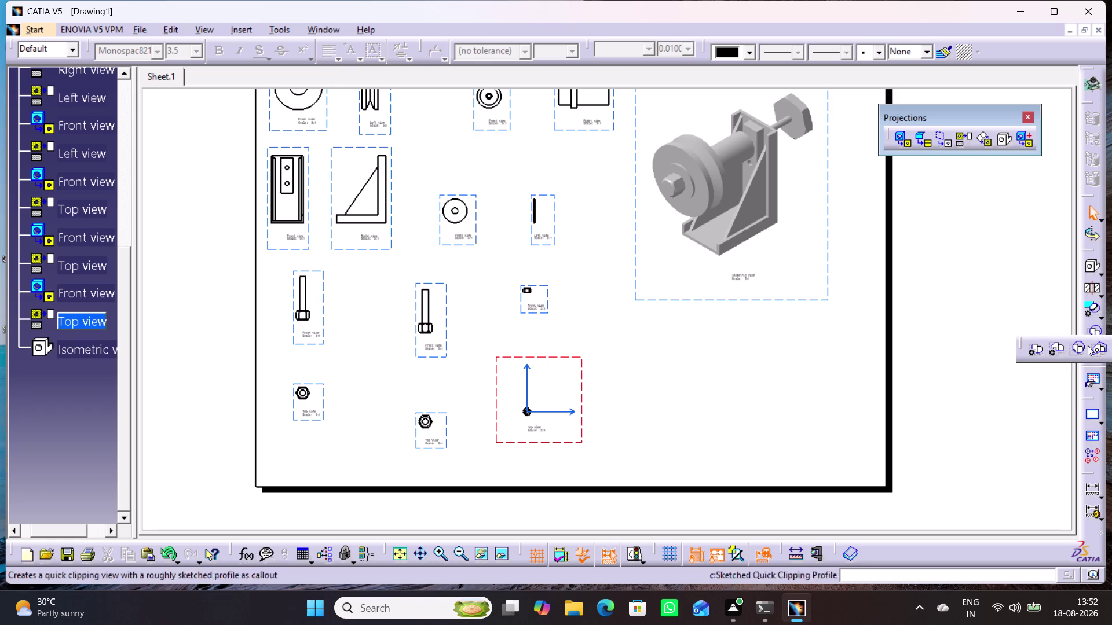
click(1017, 269)
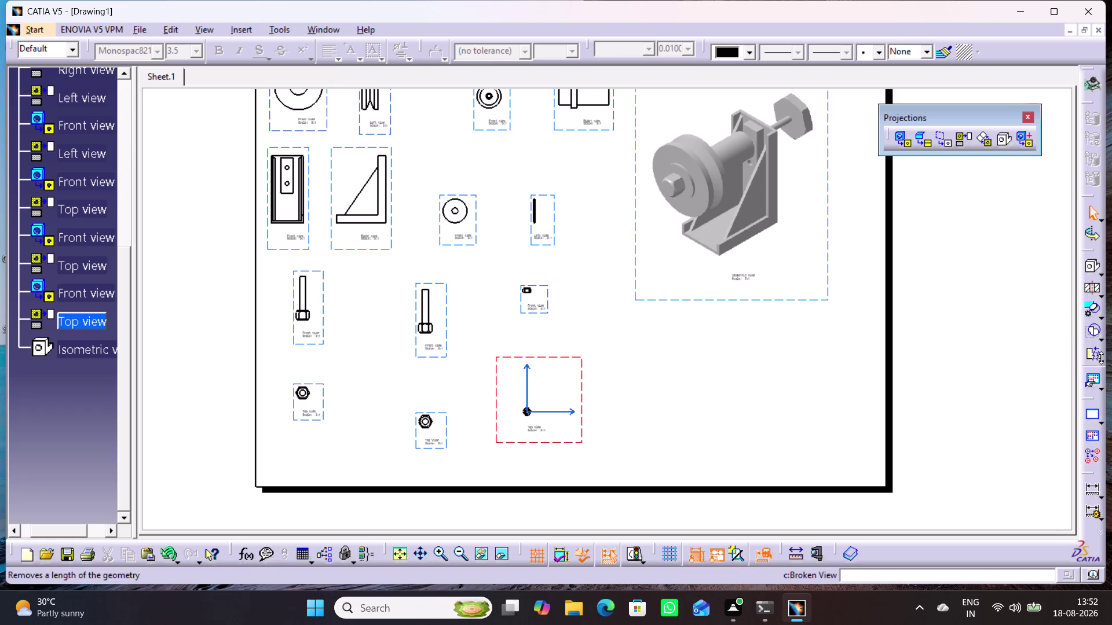
click(1101, 358)
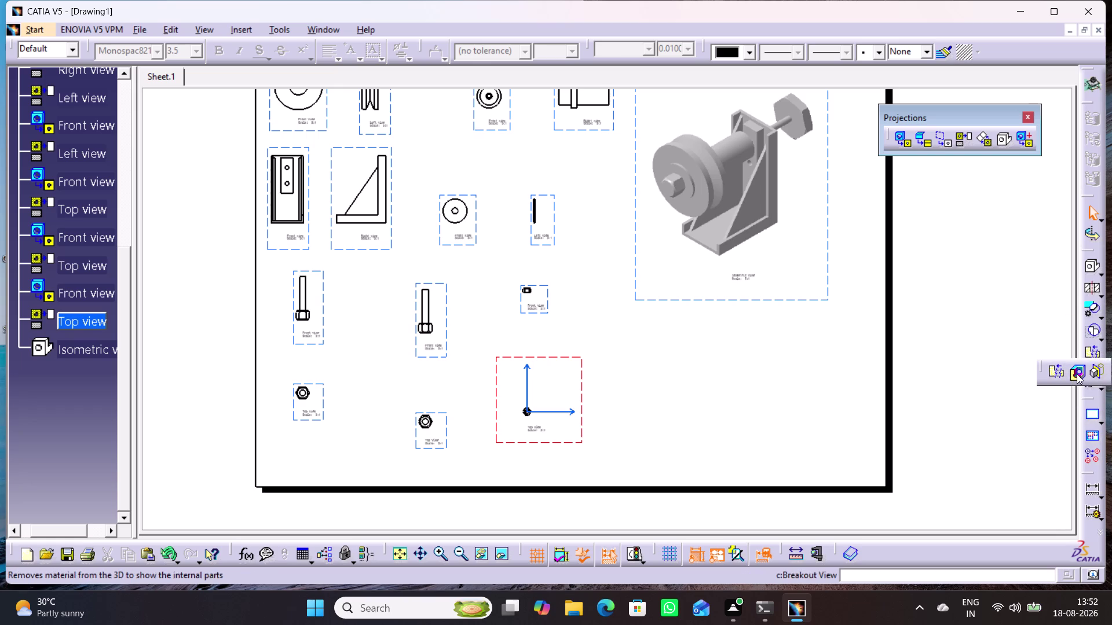
click(1004, 410)
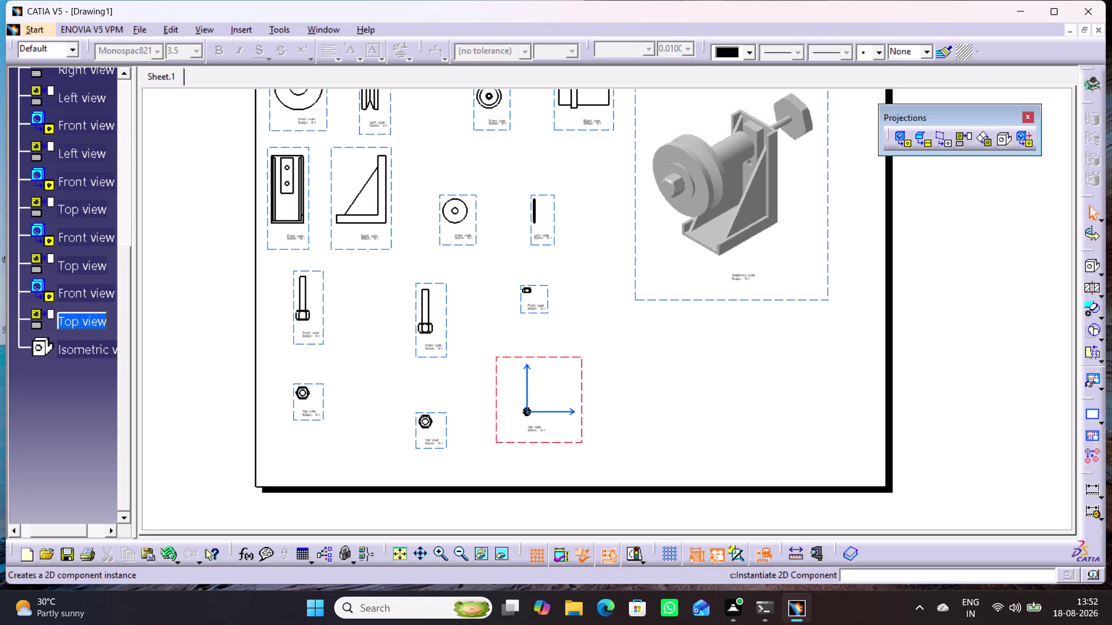
click(244, 26)
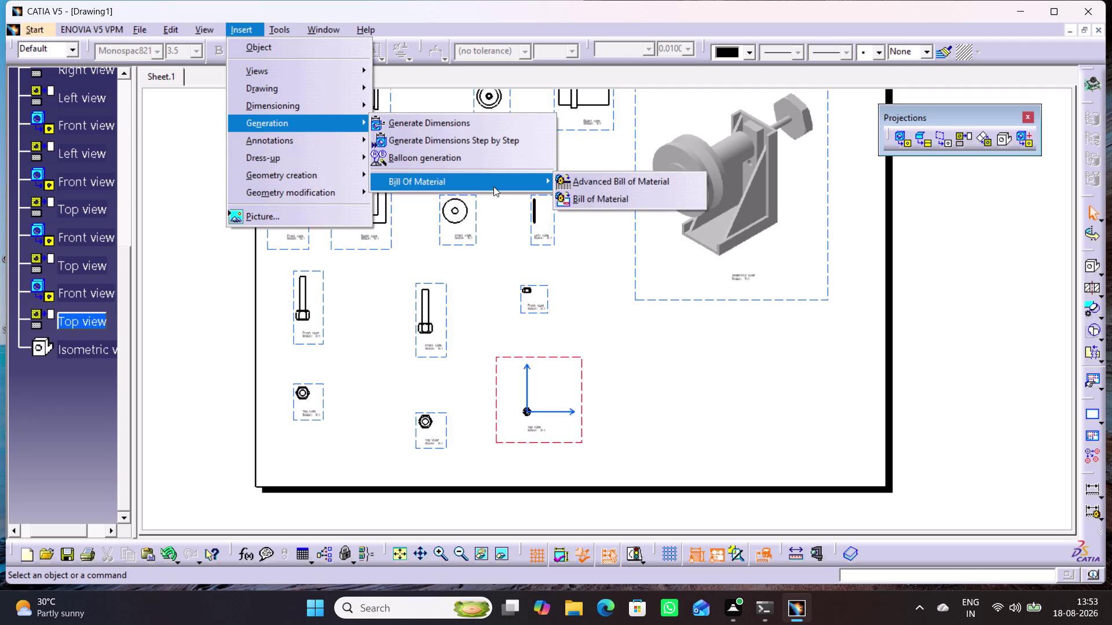
Insert the bill of material from the isometric view, placed below that view.
click(576, 188)
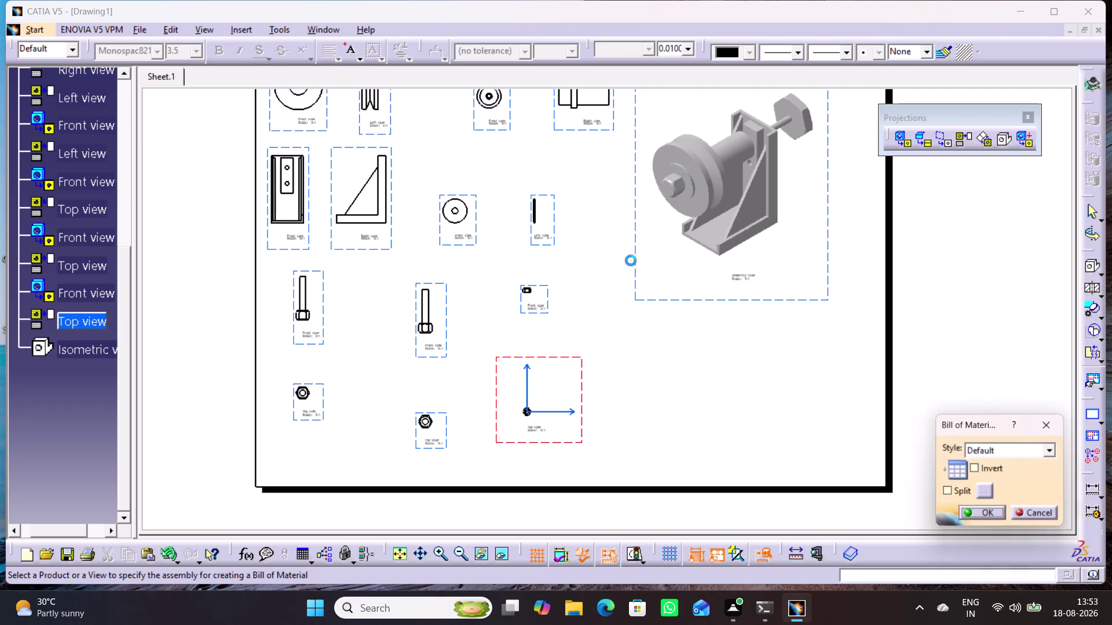
click(688, 299)
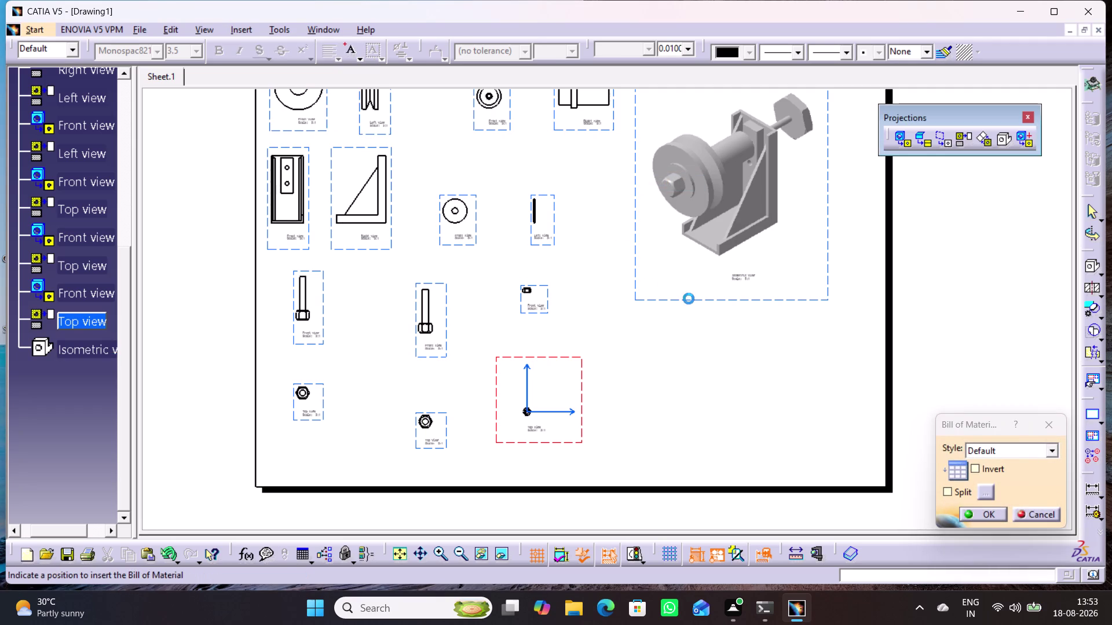
double_click(689, 299)
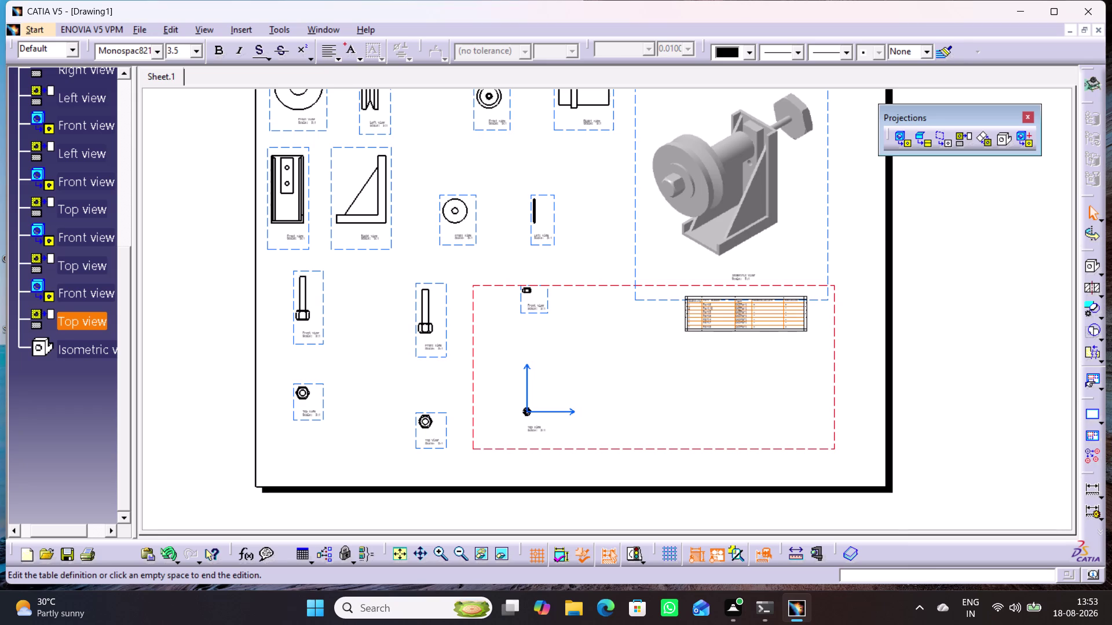
click(701, 375)
Pan and zoom in closely on the new bill of material table.
middle_drag(703, 374, 693, 317)
right_click(703, 373)
middle_drag(716, 377, 671, 389)
drag(703, 307, 689, 374)
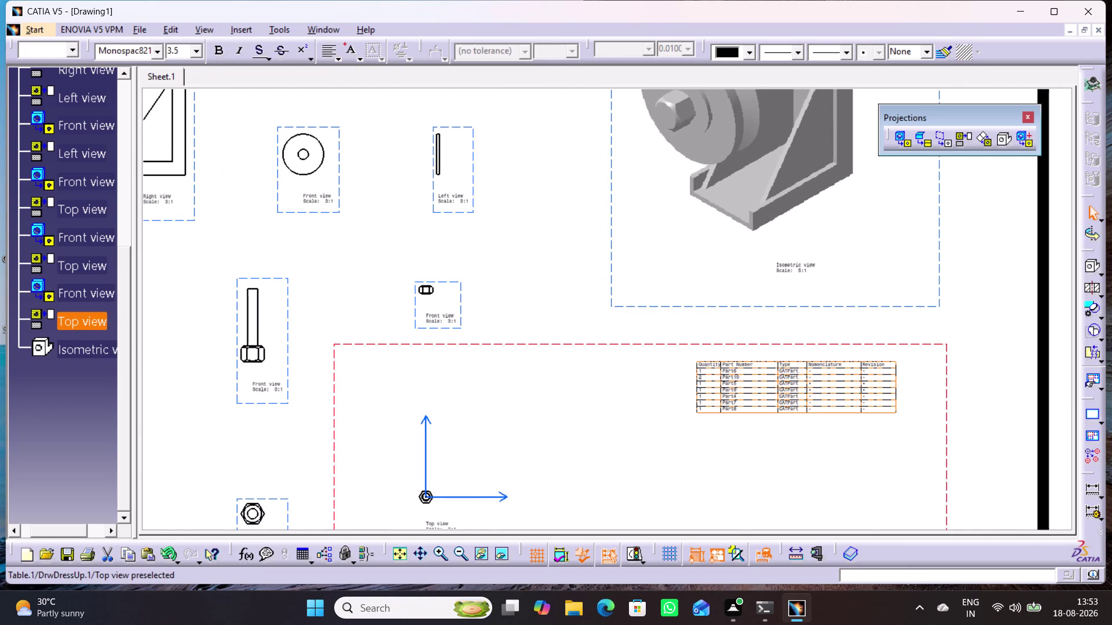
drag(689, 373, 689, 373)
middle_drag(662, 398, 658, 277)
click(654, 334)
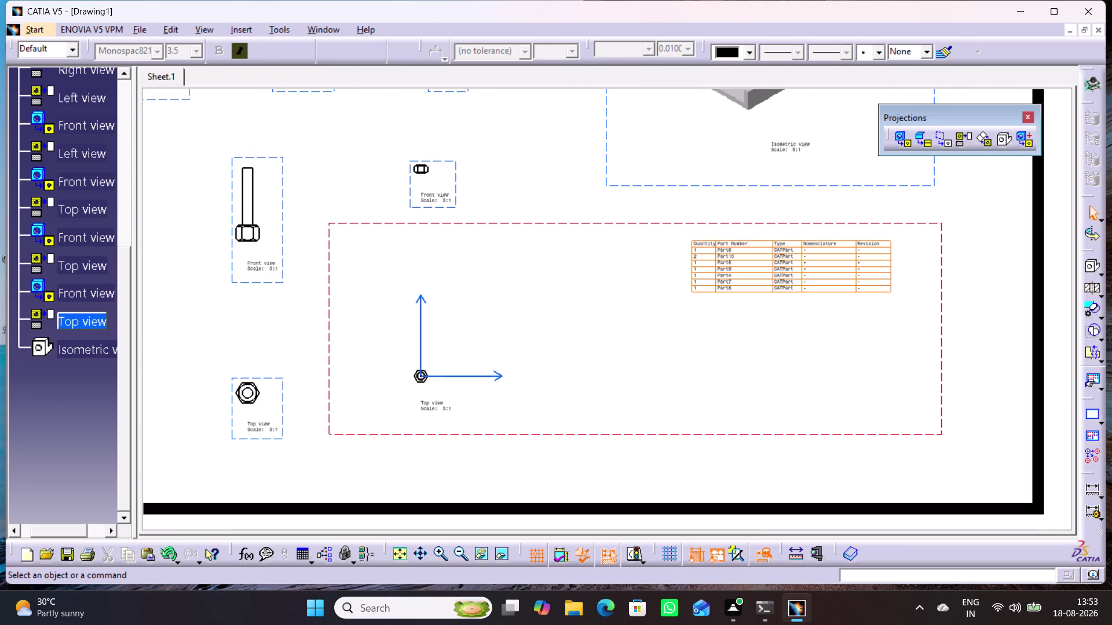
right_click(781, 333)
middle_drag(781, 333, 781, 312)
middle_drag(753, 328, 743, 271)
right_click(753, 327)
middle_drag(778, 334, 655, 406)
middle_drag(735, 394, 725, 348)
right_click(735, 394)
middle_drag(760, 392, 663, 413)
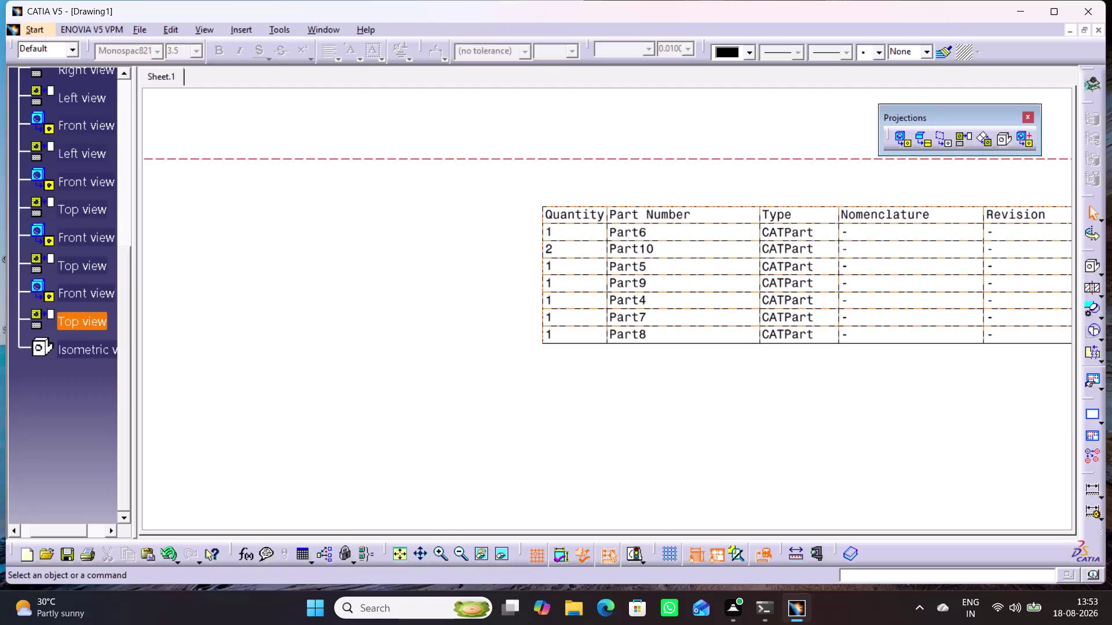
Drag the bill of material table further left on the sheet.
click(894, 209)
drag(898, 215, 895, 322)
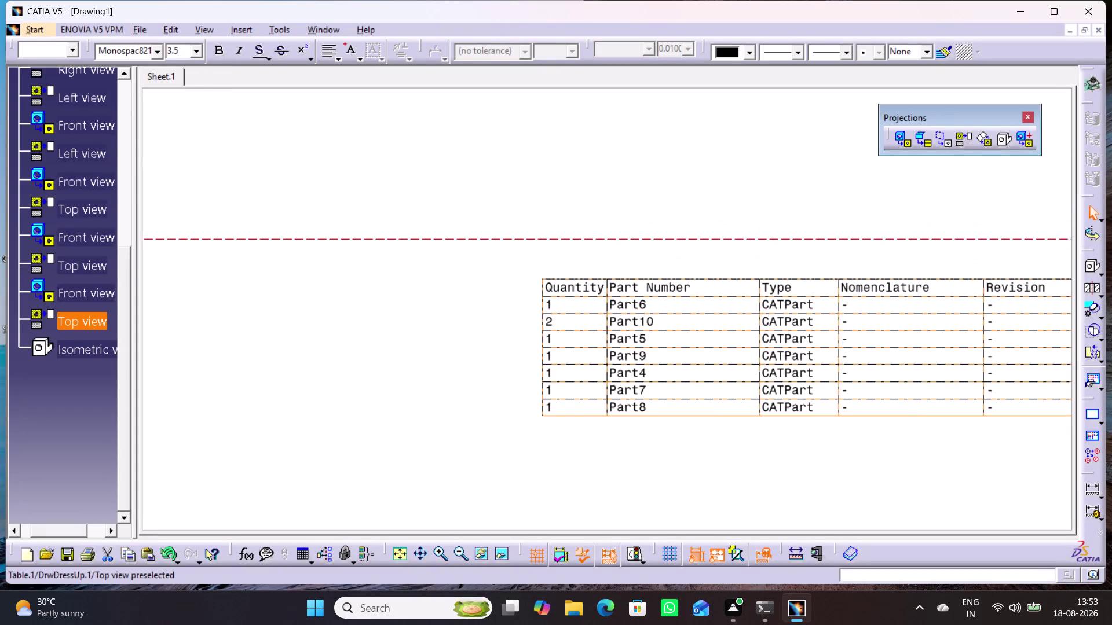
drag(895, 323, 819, 306)
drag(833, 251, 834, 396)
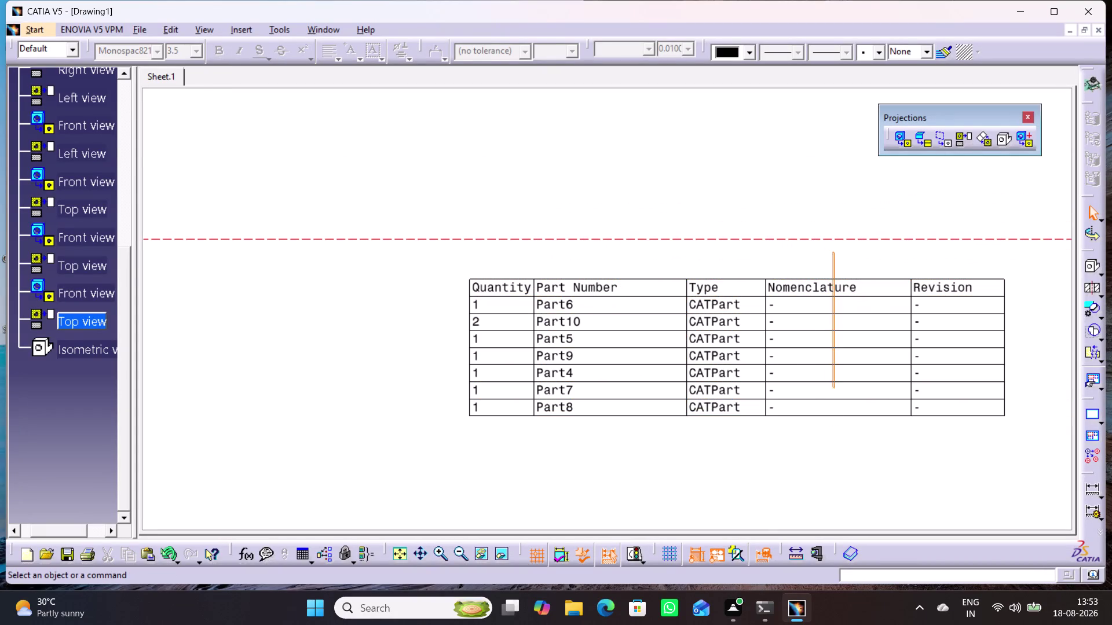
drag(833, 396, 826, 439)
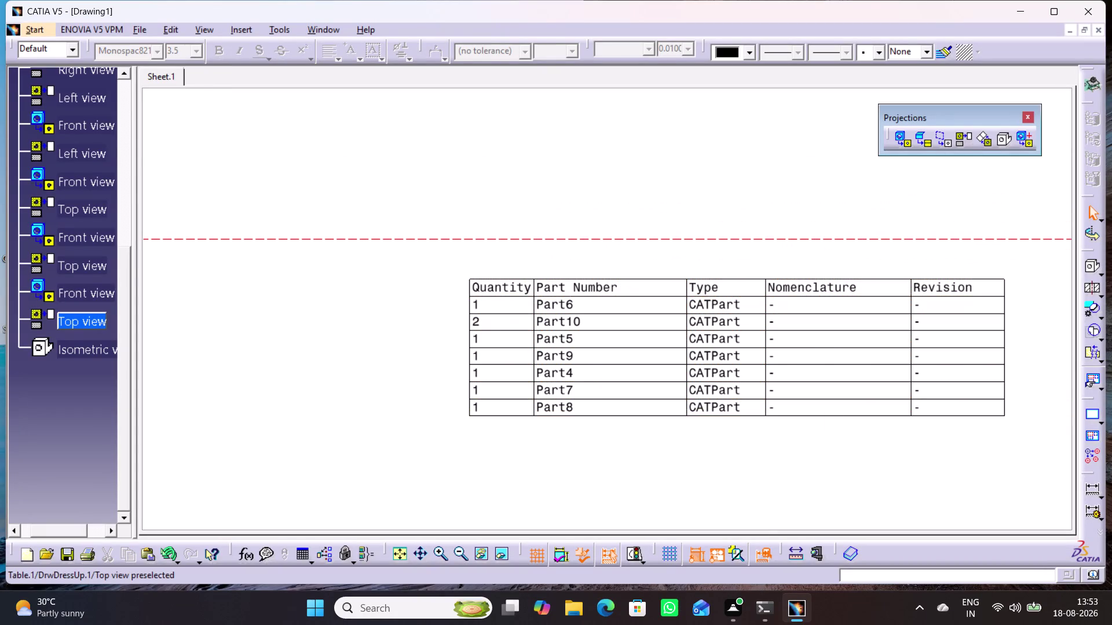
click(796, 452)
click(472, 283)
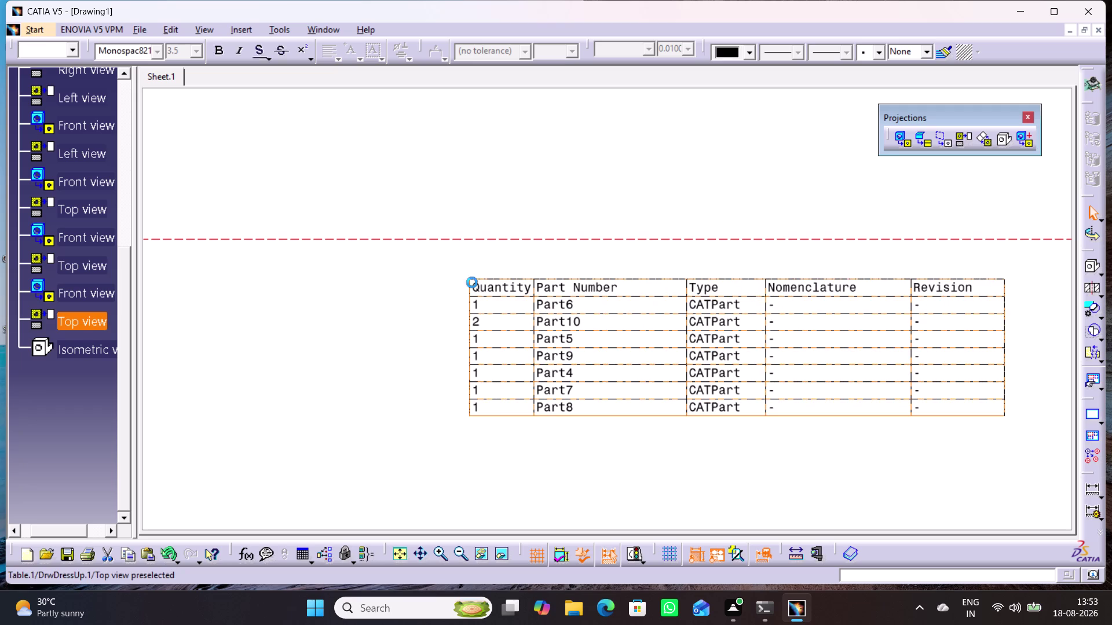
Open the bill of material table for editing and adjust its placement.
click(503, 413)
double_click(792, 410)
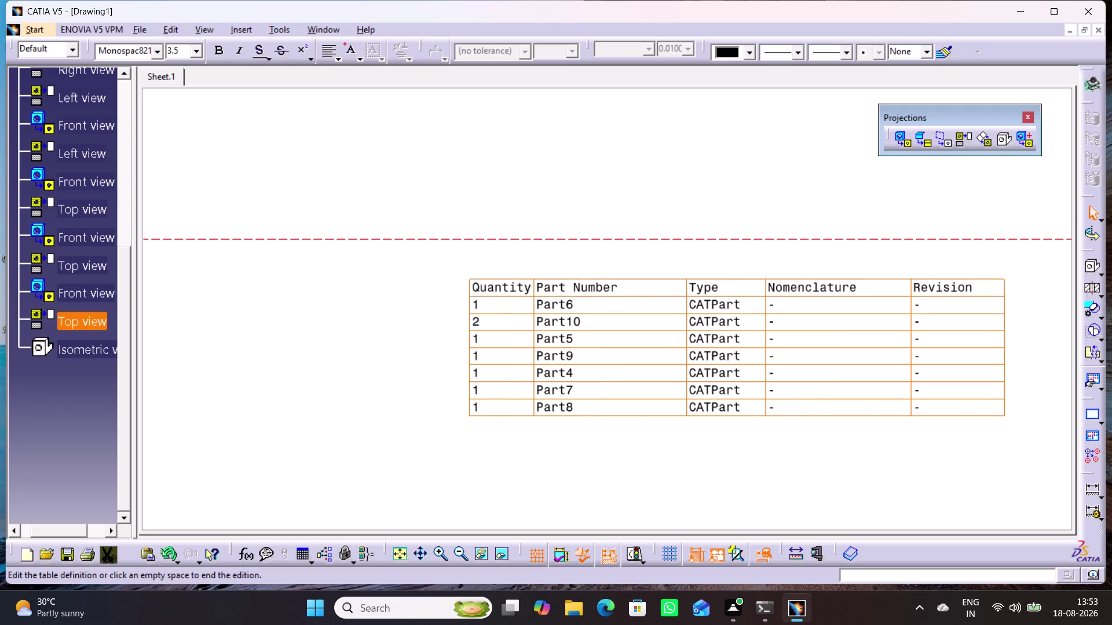
click(751, 448)
double_click(799, 413)
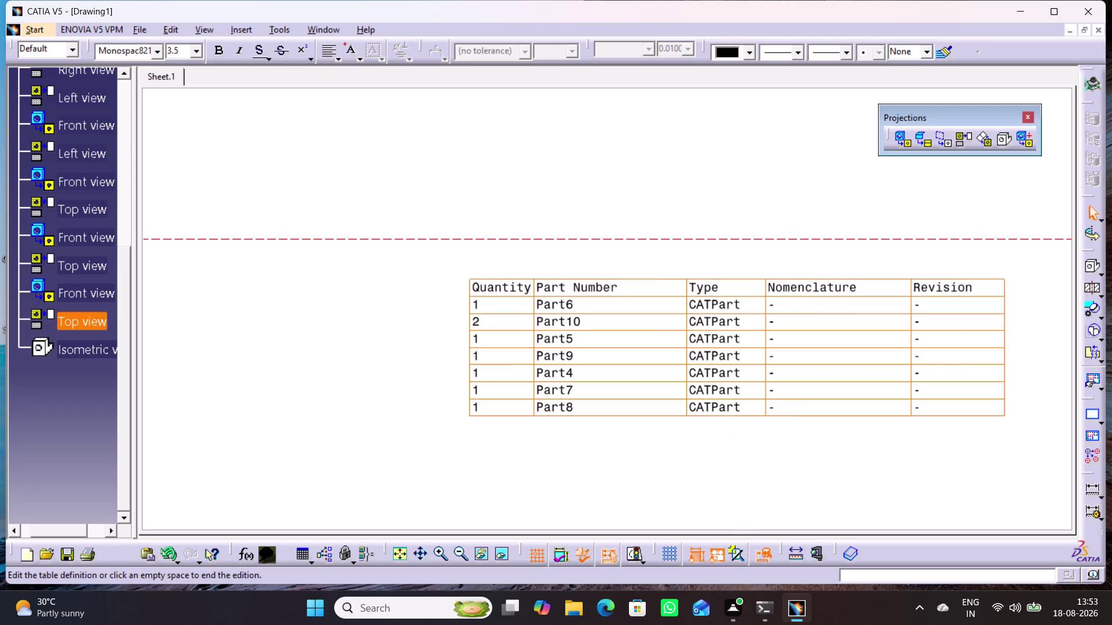
click(643, 458)
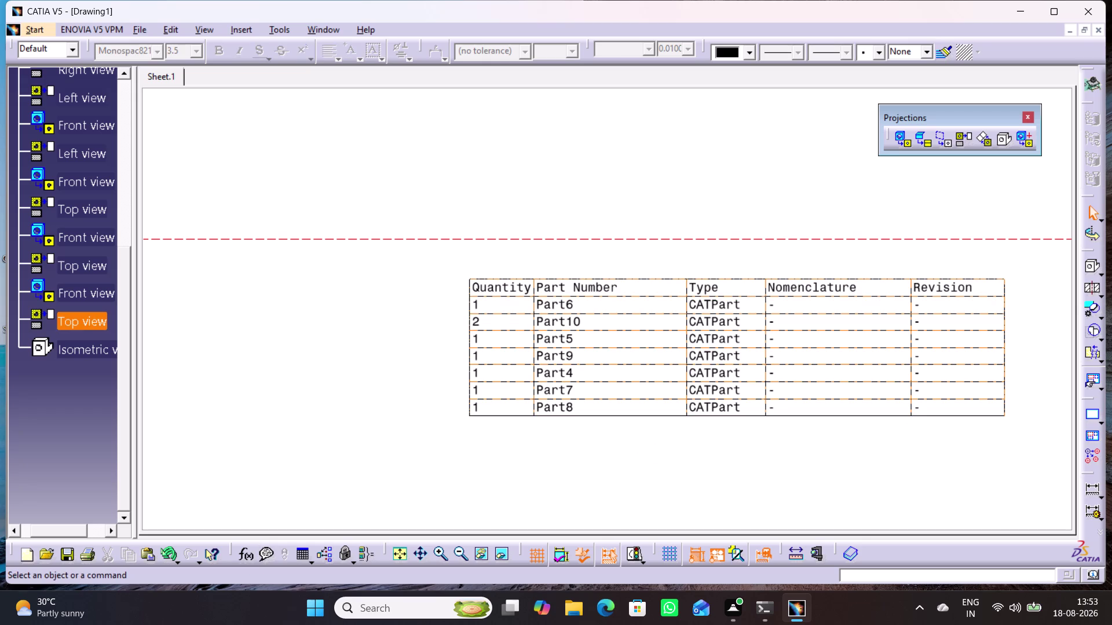
click(807, 415)
click(823, 394)
click(827, 374)
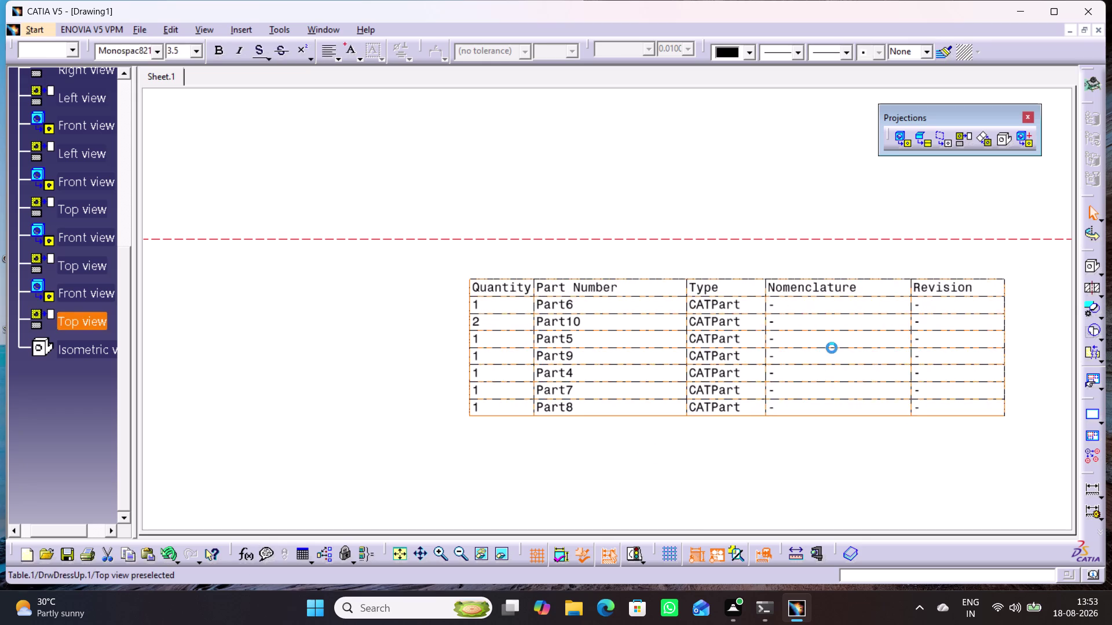
click(831, 348)
click(842, 316)
click(739, 493)
drag(825, 260, 827, 264)
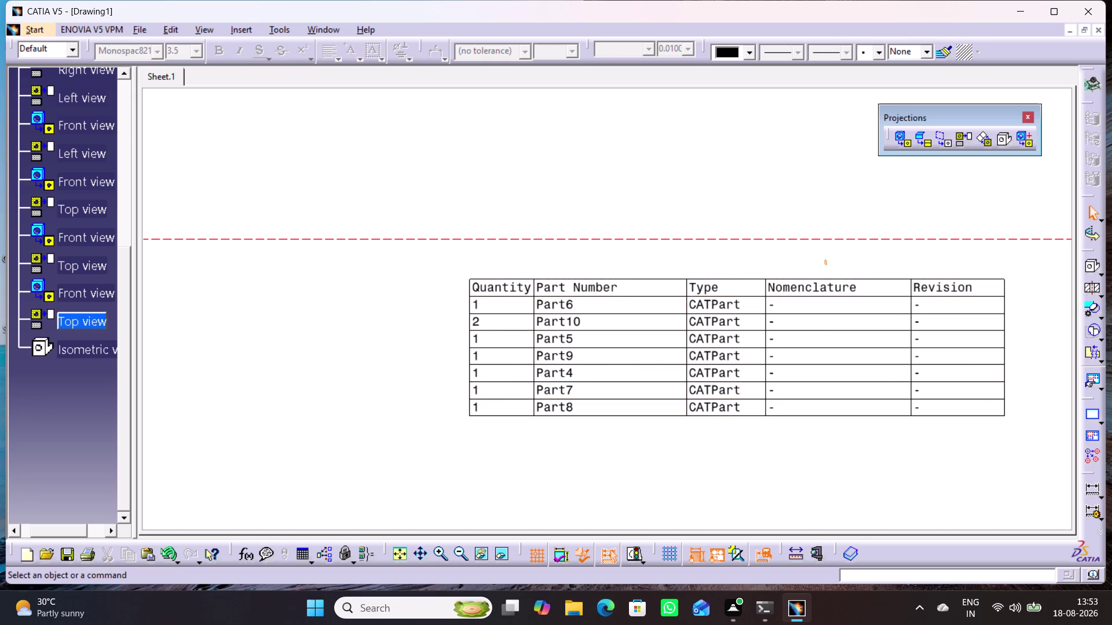
drag(826, 264, 841, 486)
drag(849, 463, 847, 417)
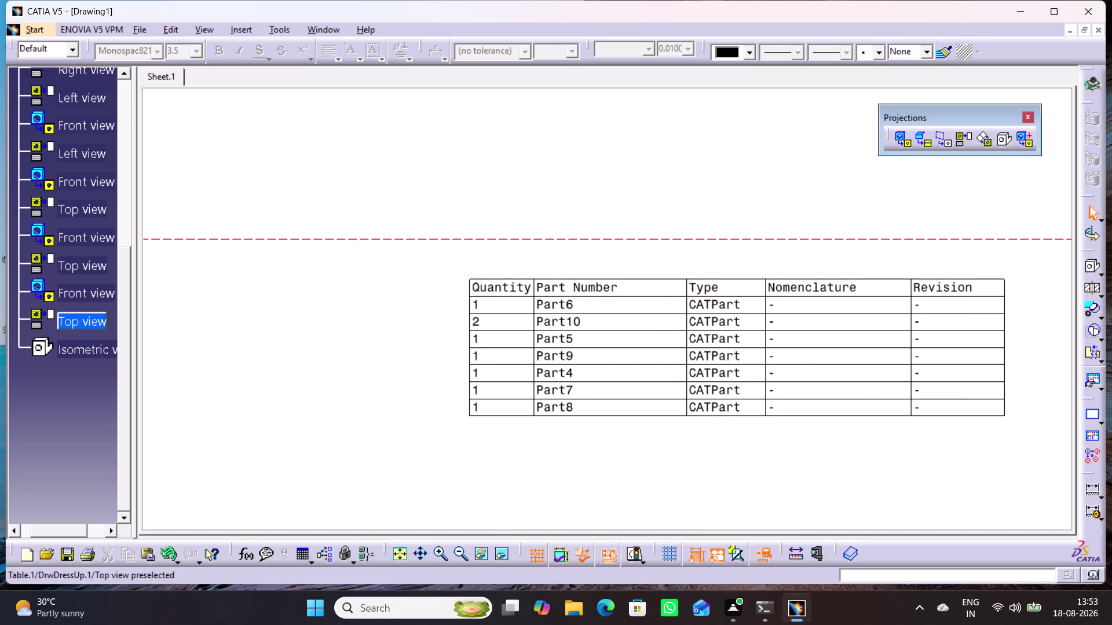
Select the Part Number and Quantity columns in table edit mode, then exit.
double_click(496, 310)
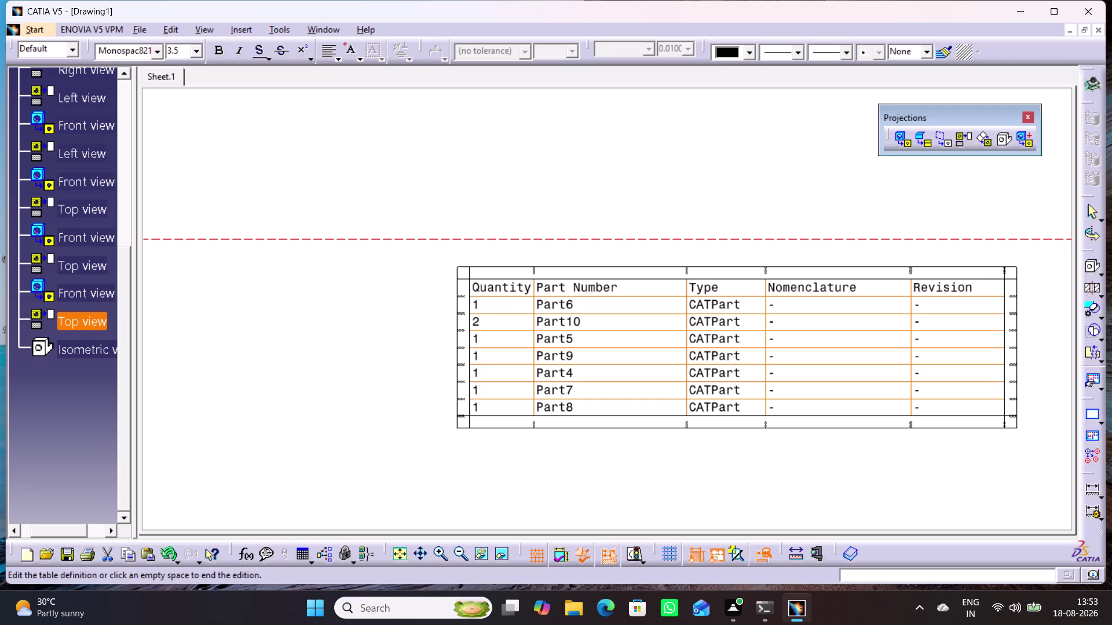
drag(535, 270, 641, 288)
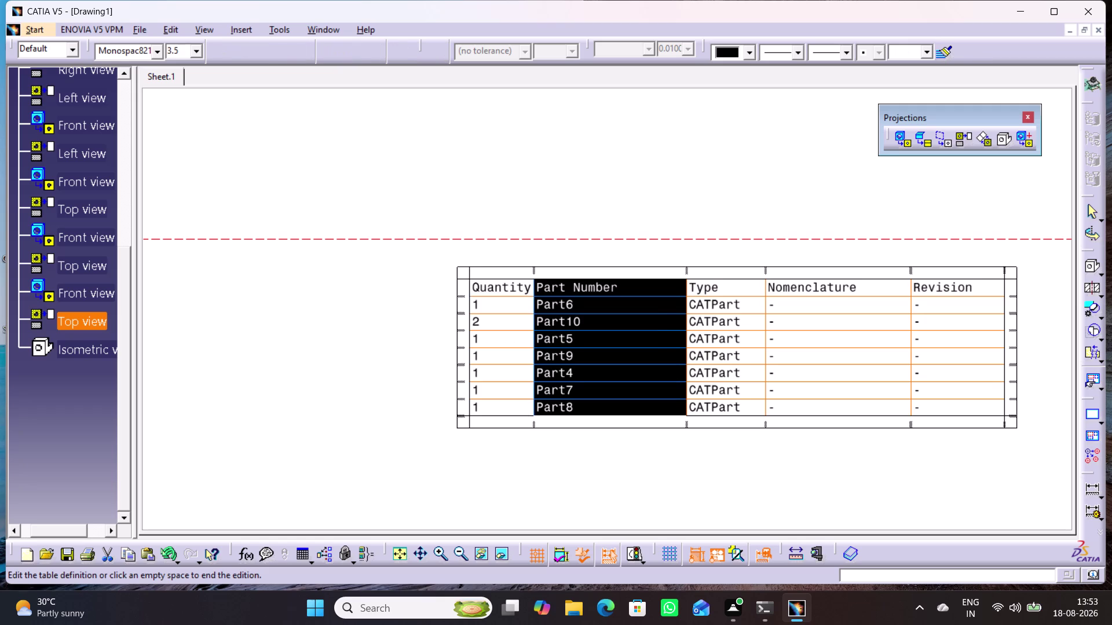
drag(641, 287, 518, 273)
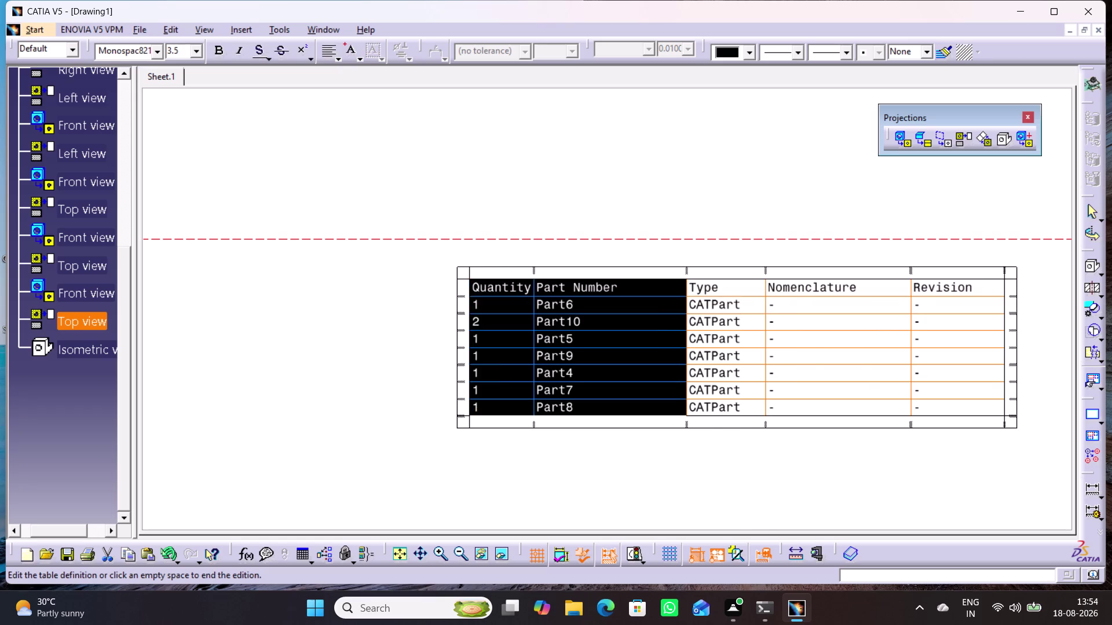
click(416, 365)
Delete the contents of the Nomenclature and Revision columns.
click(792, 269)
double_click(793, 290)
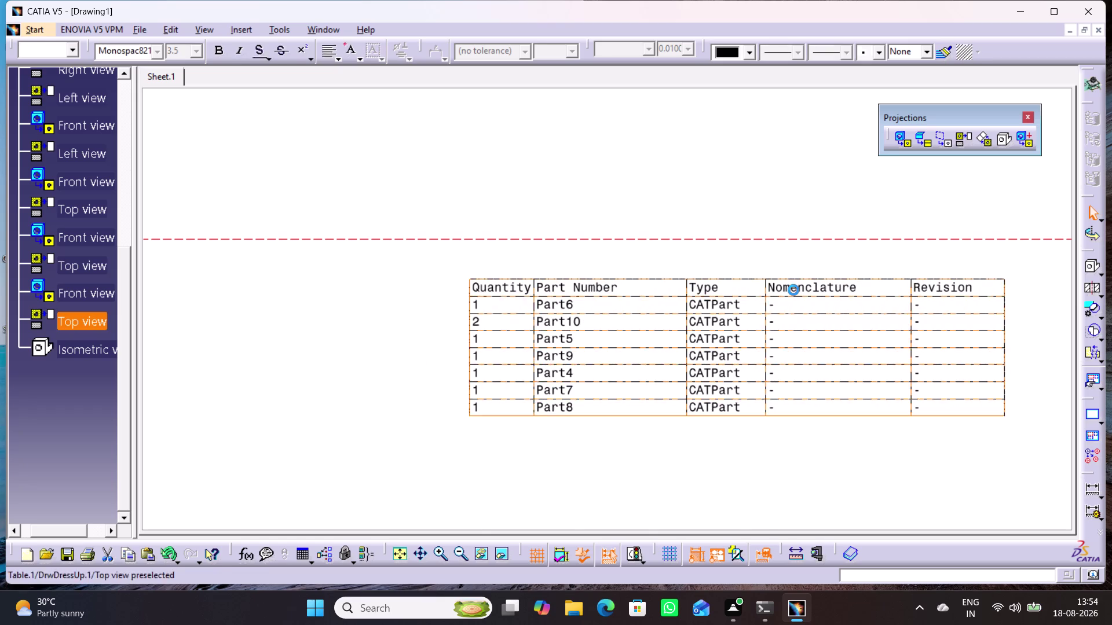
drag(771, 273, 918, 278)
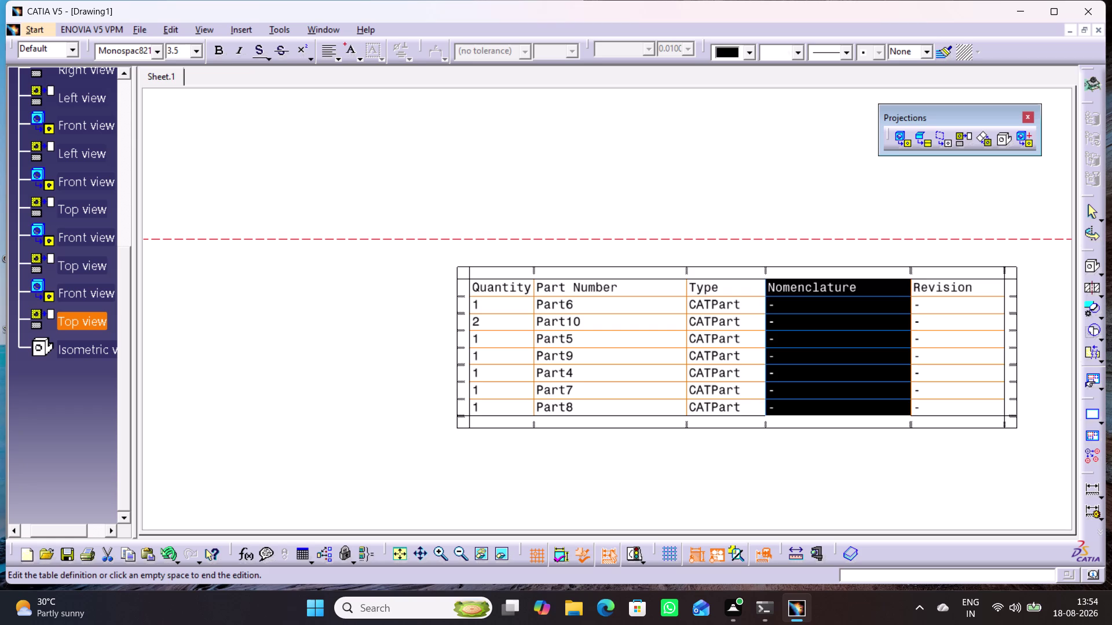
drag(917, 278, 954, 282)
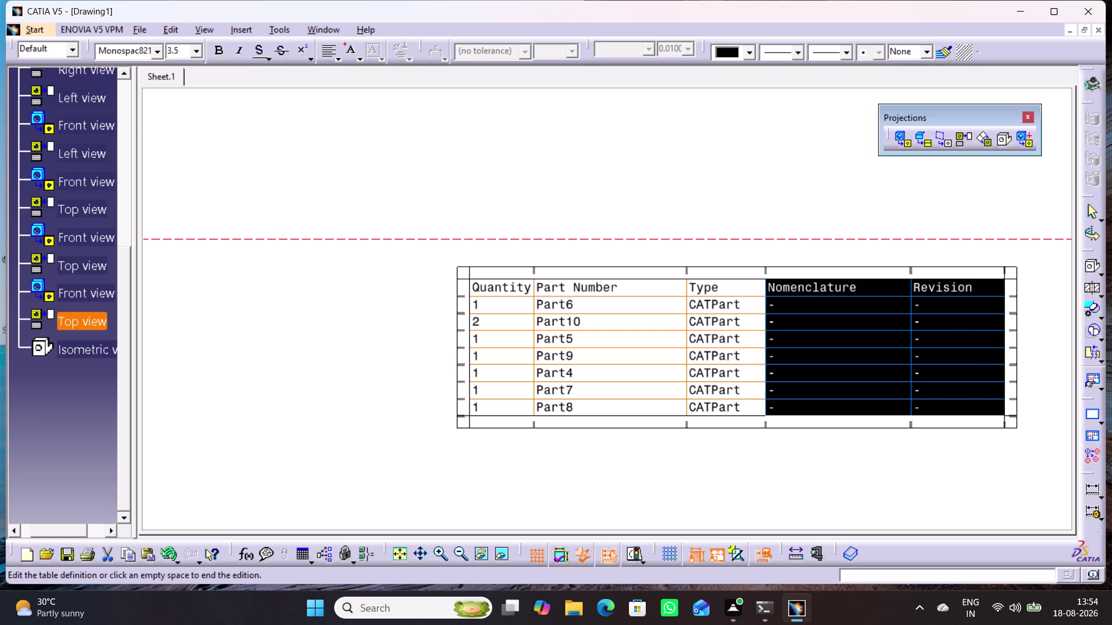
key(Delete)
click(827, 452)
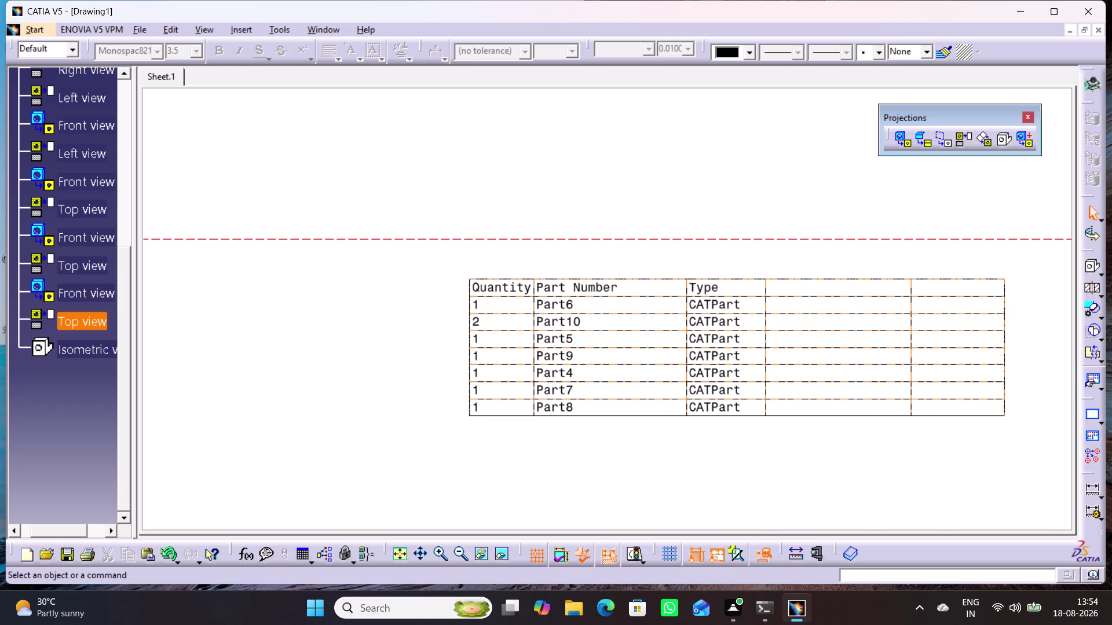
Move the parts list table left and undo an accidental header row height change.
drag(1004, 322, 928, 329)
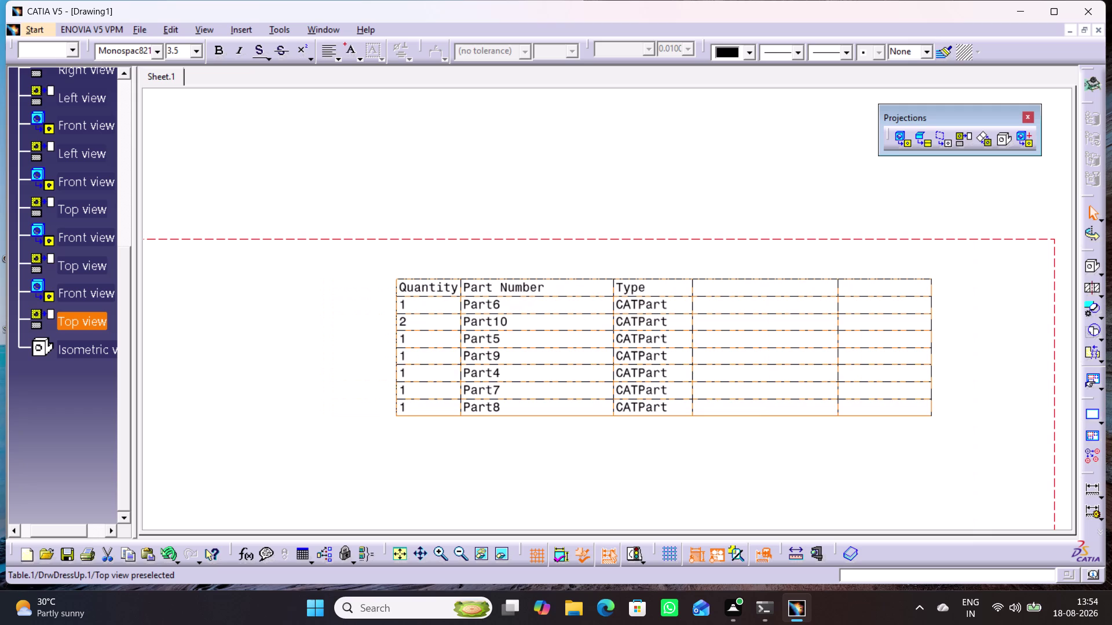
click(766, 470)
click(786, 409)
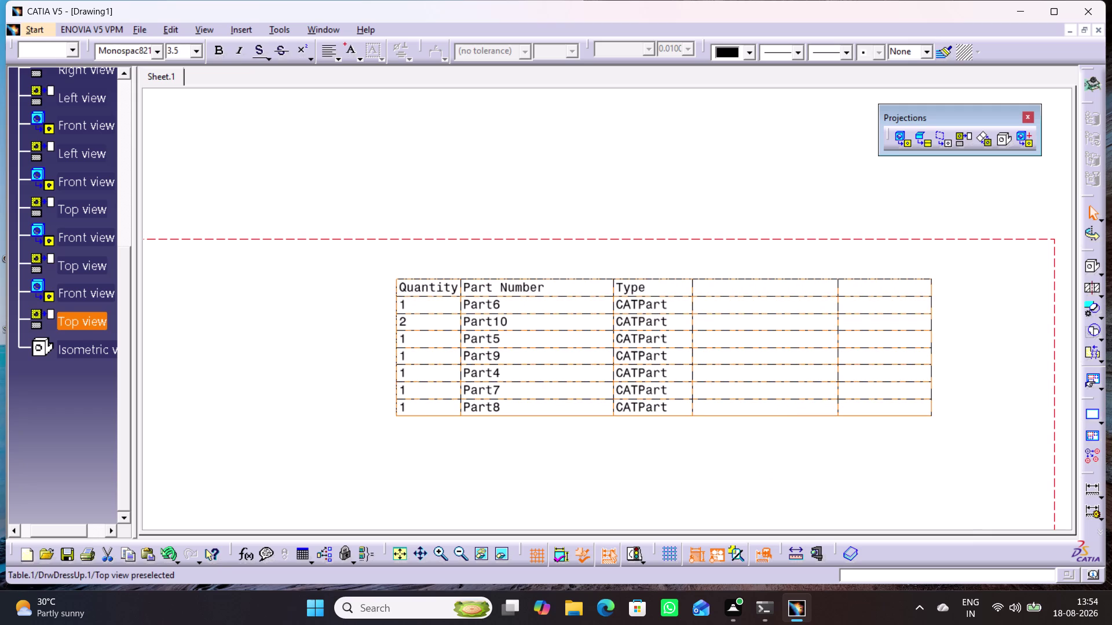
double_click(787, 384)
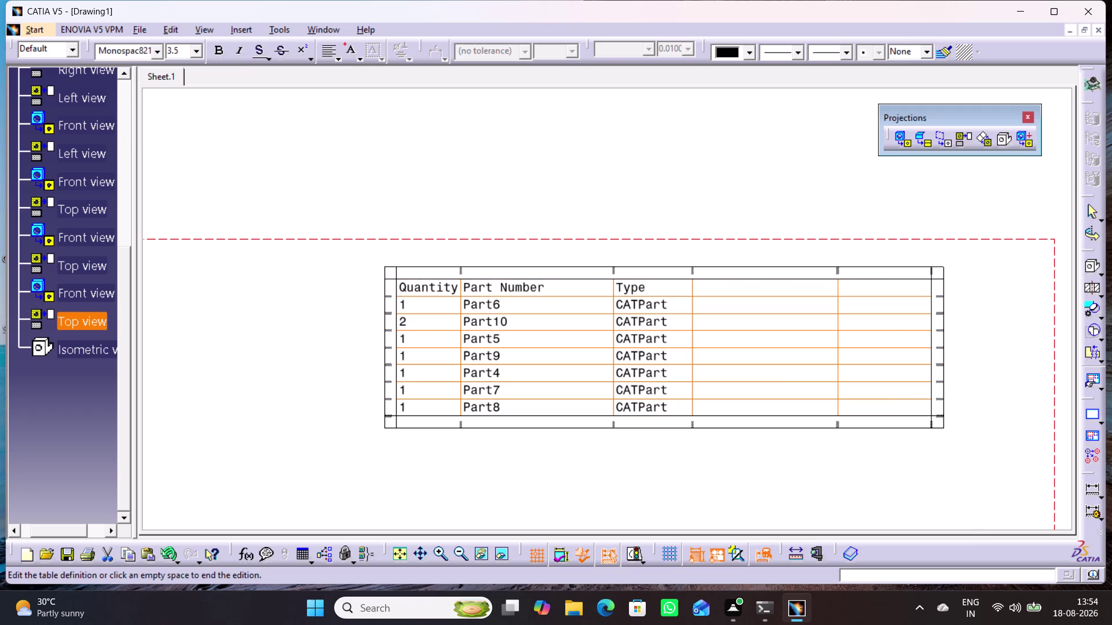
drag(939, 297, 863, 286)
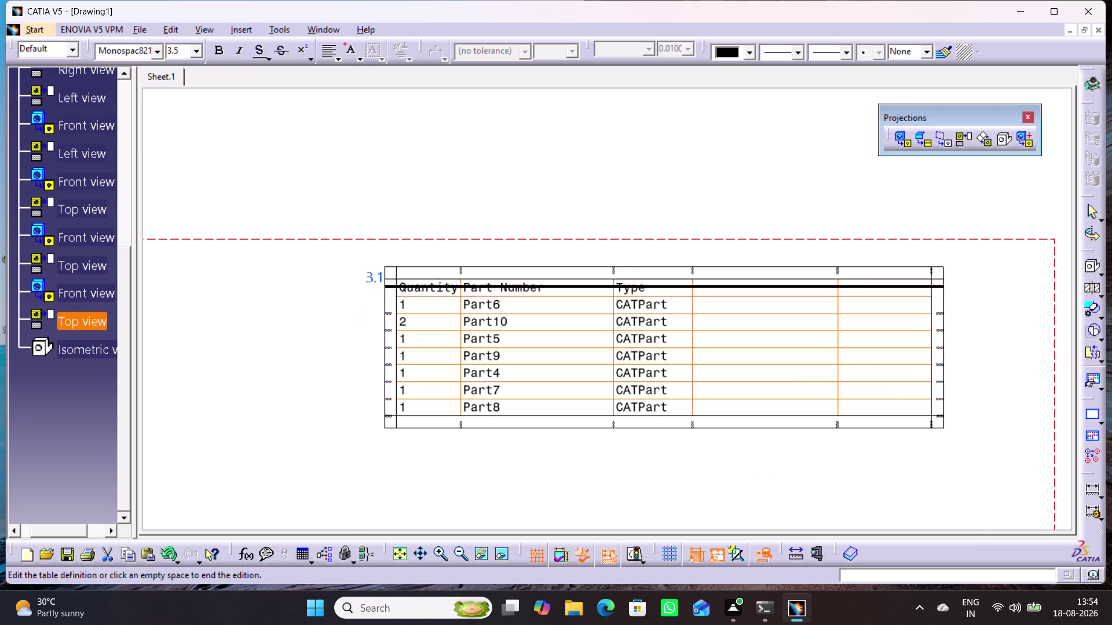
drag(863, 287, 855, 451)
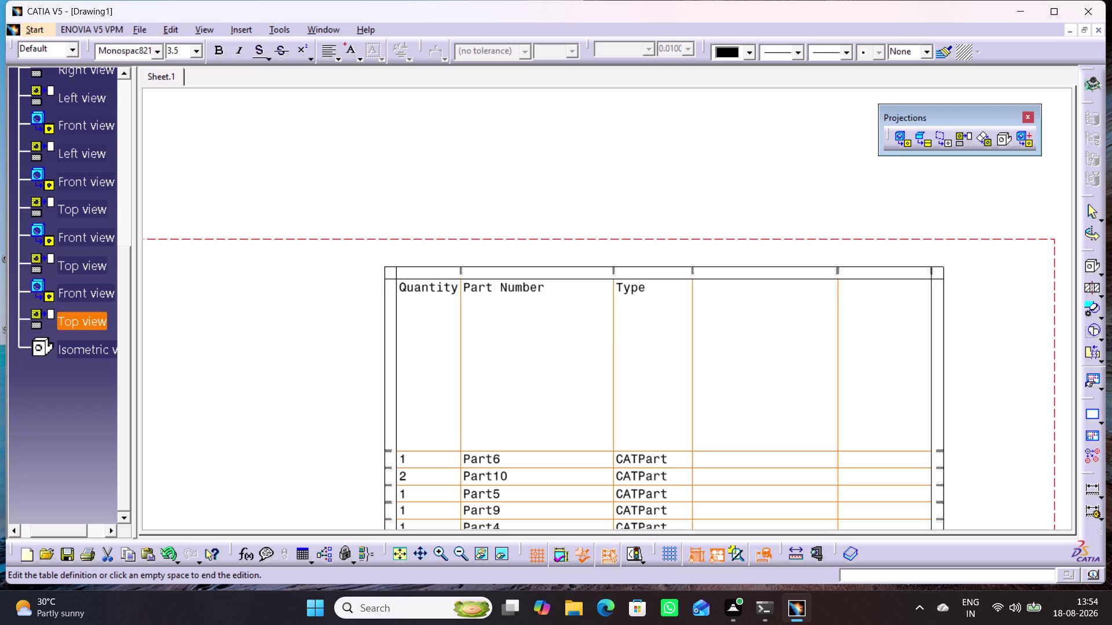
key(ctrl+z)
click(885, 455)
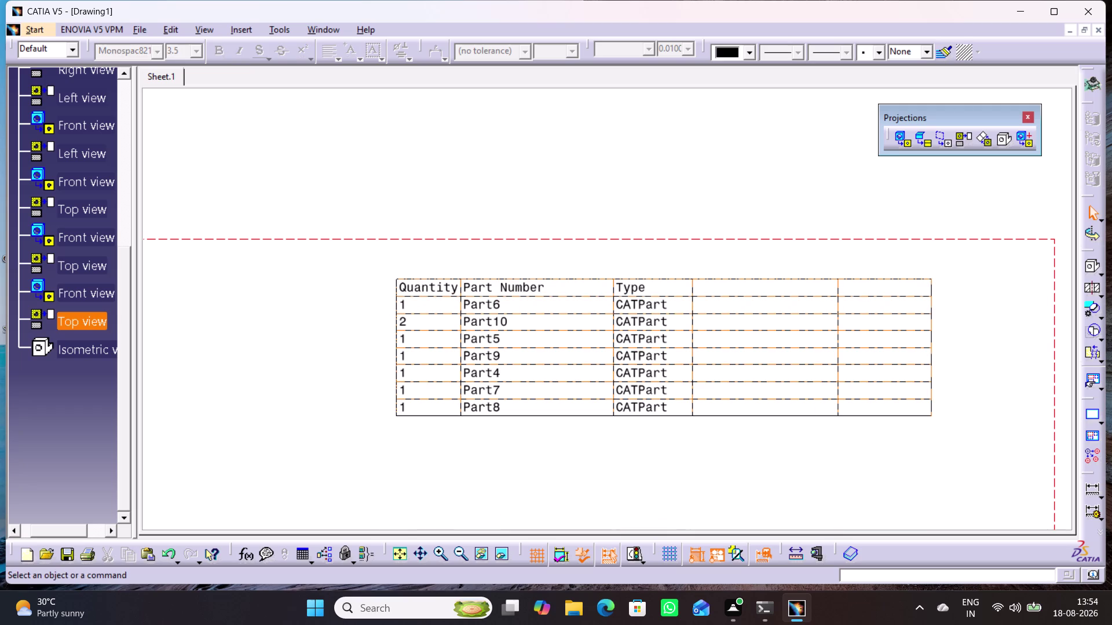
Narrow the last empty column of the parts list by dragging its border left.
double_click(864, 296)
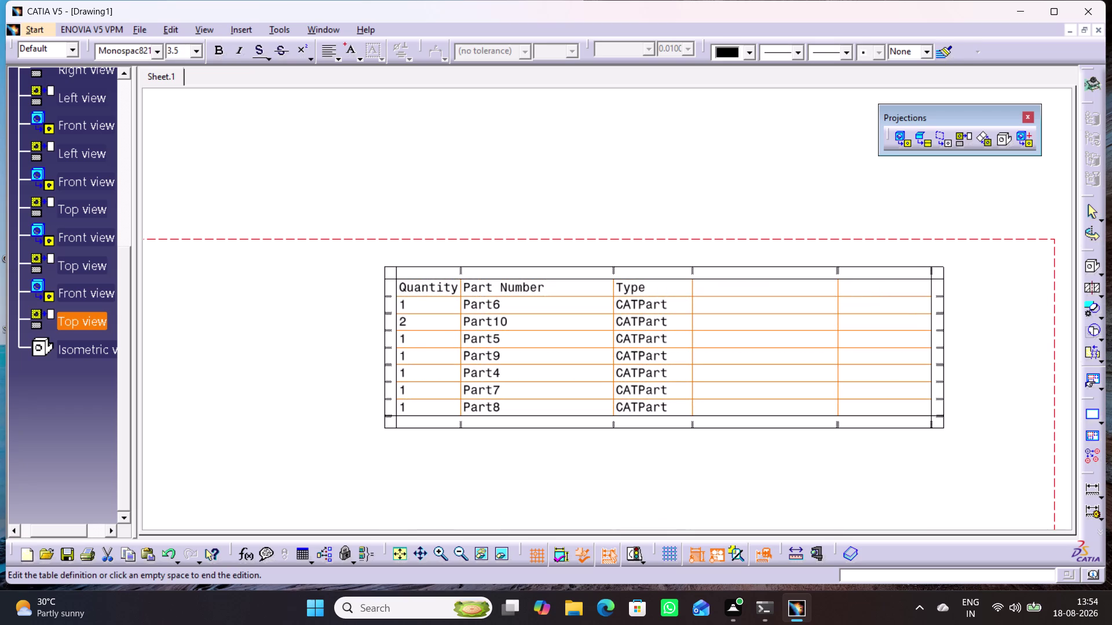
drag(933, 271, 693, 273)
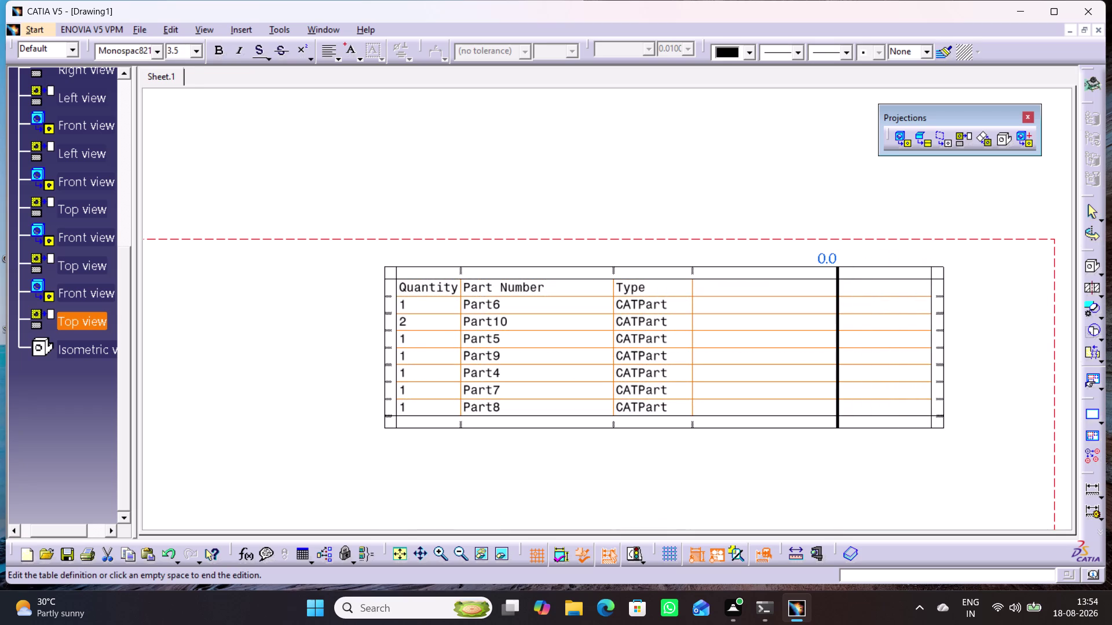
drag(693, 273, 693, 273)
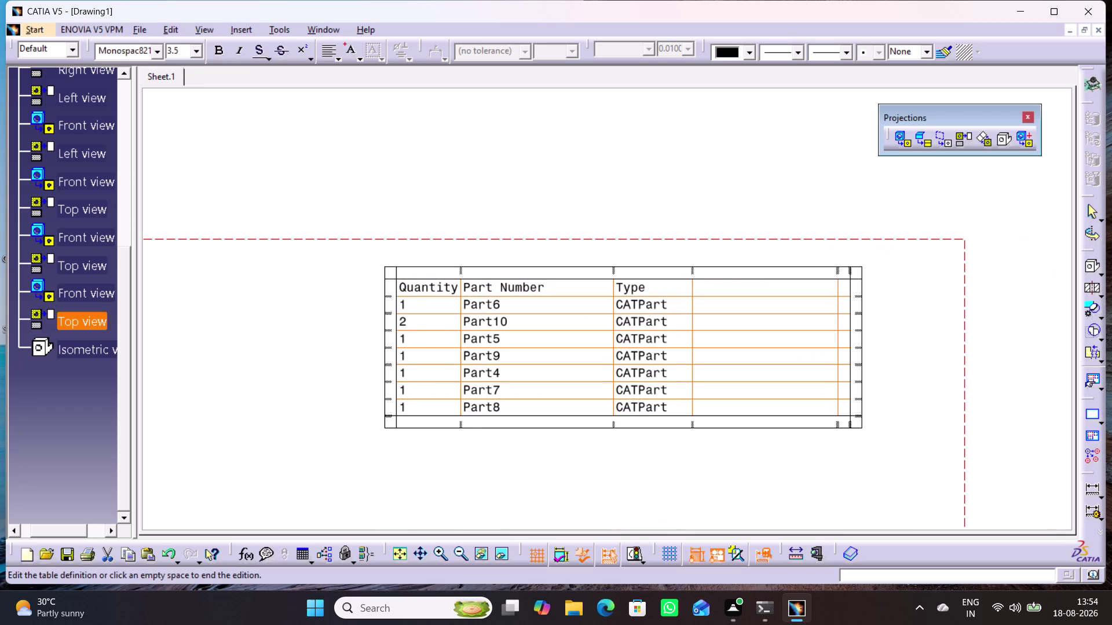
drag(850, 270, 678, 275)
double_click(844, 277)
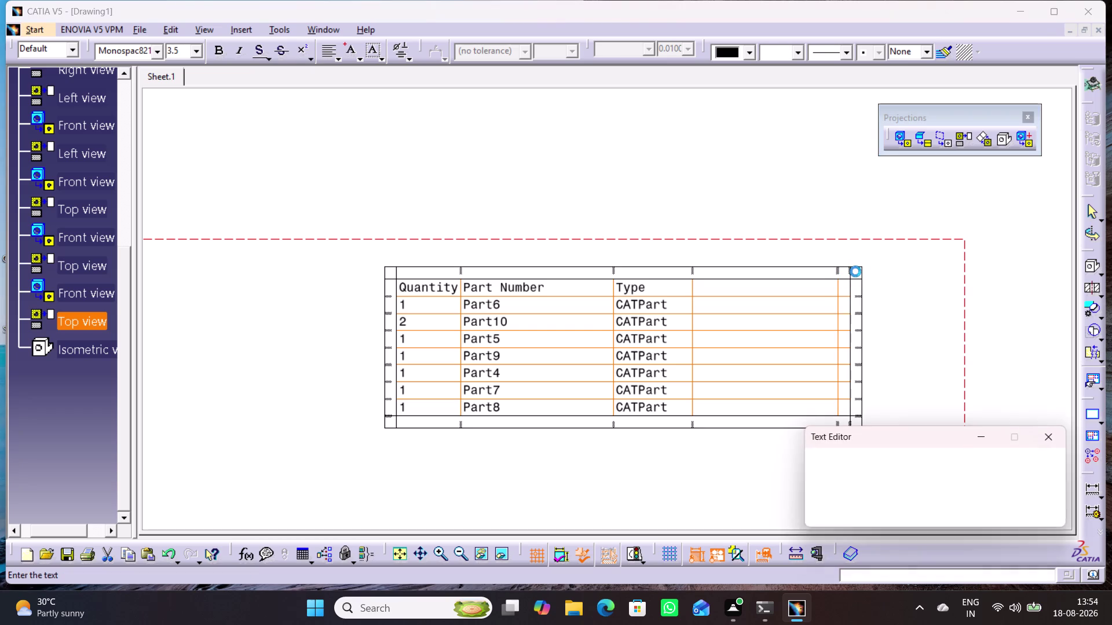
click(1047, 440)
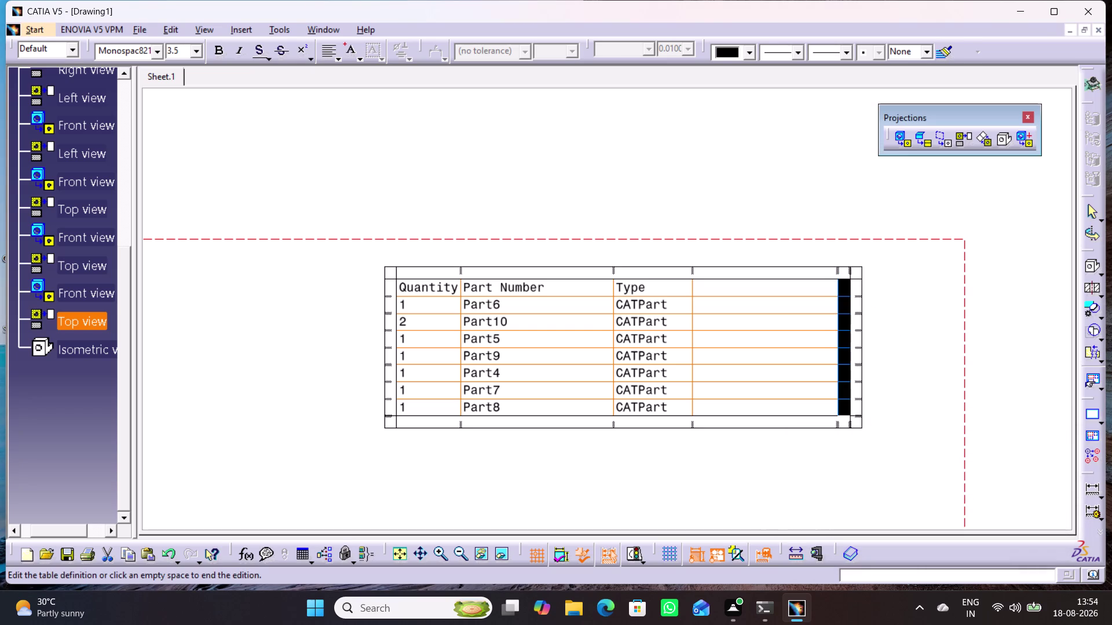
double_click(860, 277)
click(901, 291)
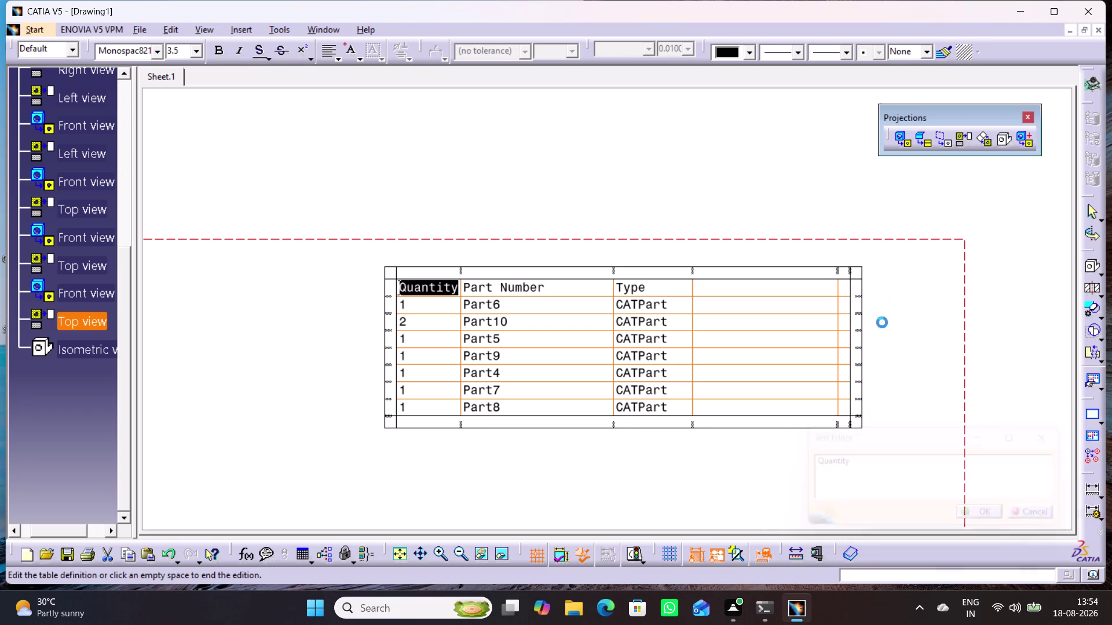
click(884, 299)
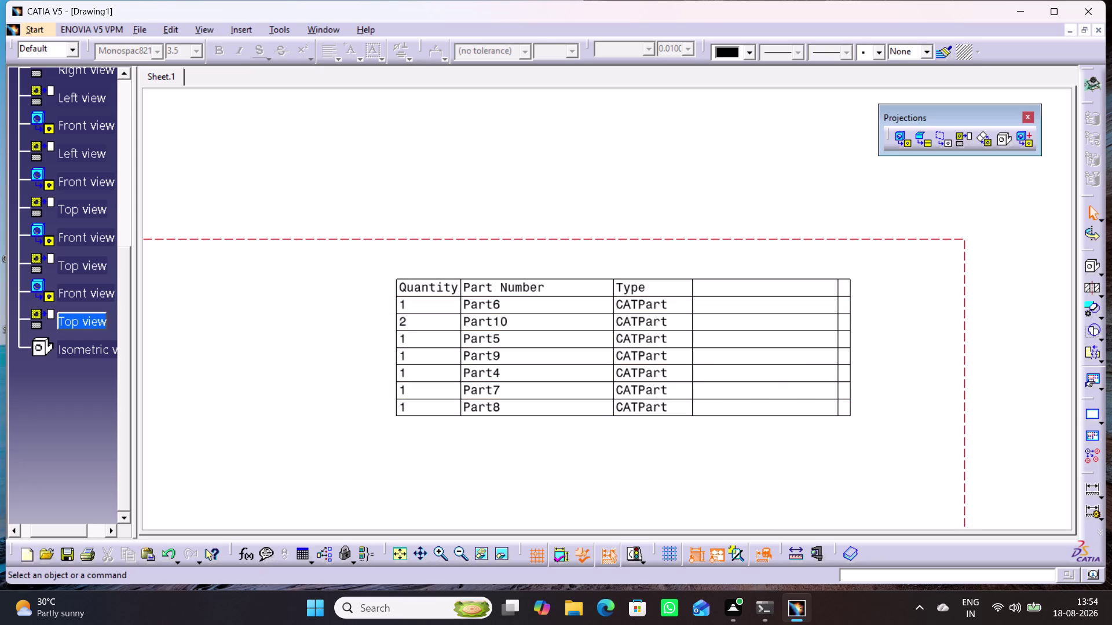
Shift the table further left and narrow the empty column after Type.
double_click(849, 283)
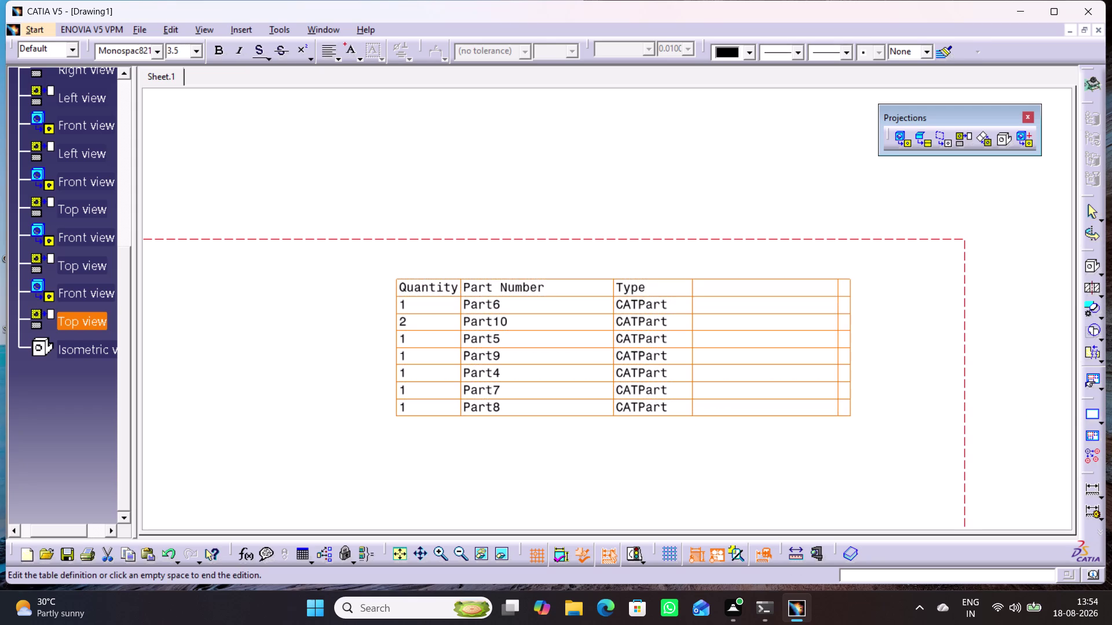
drag(862, 268, 803, 275)
click(909, 319)
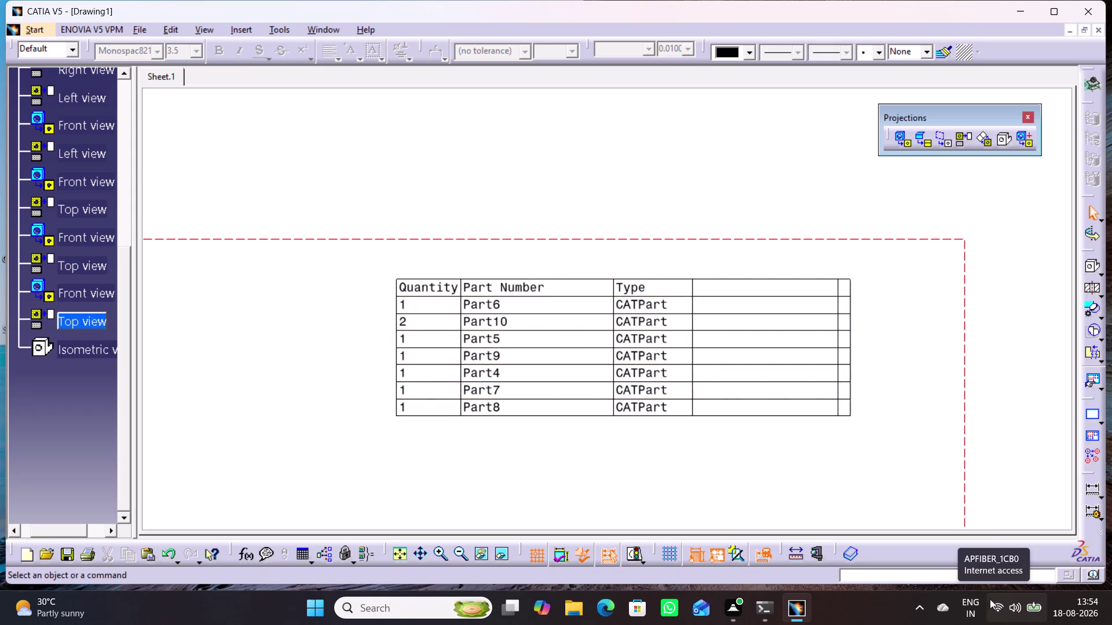
click(890, 310)
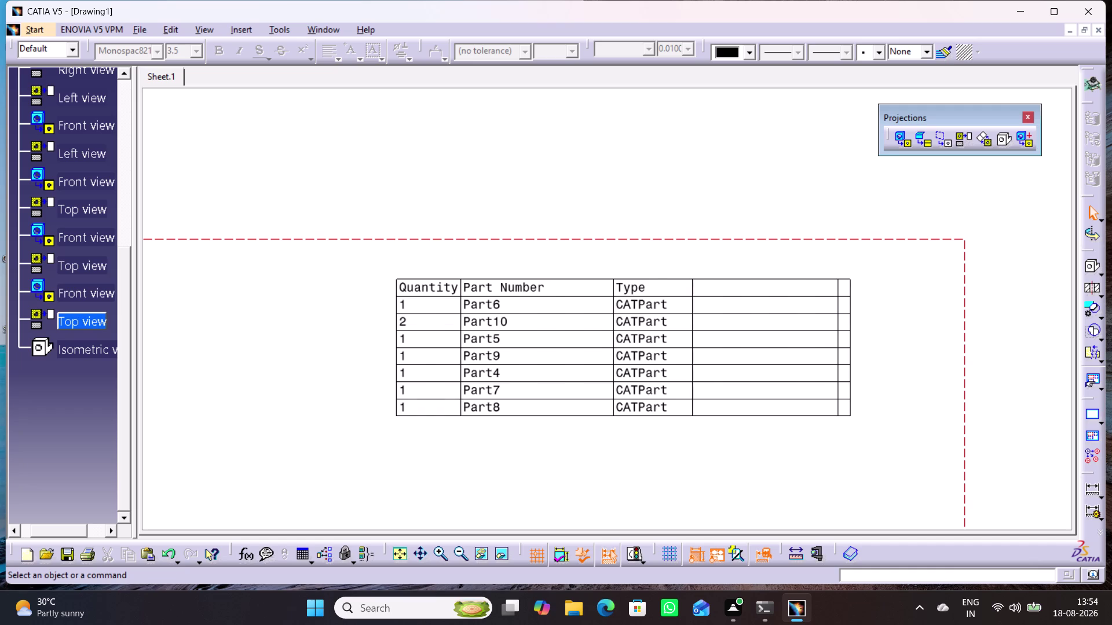
drag(849, 293, 776, 301)
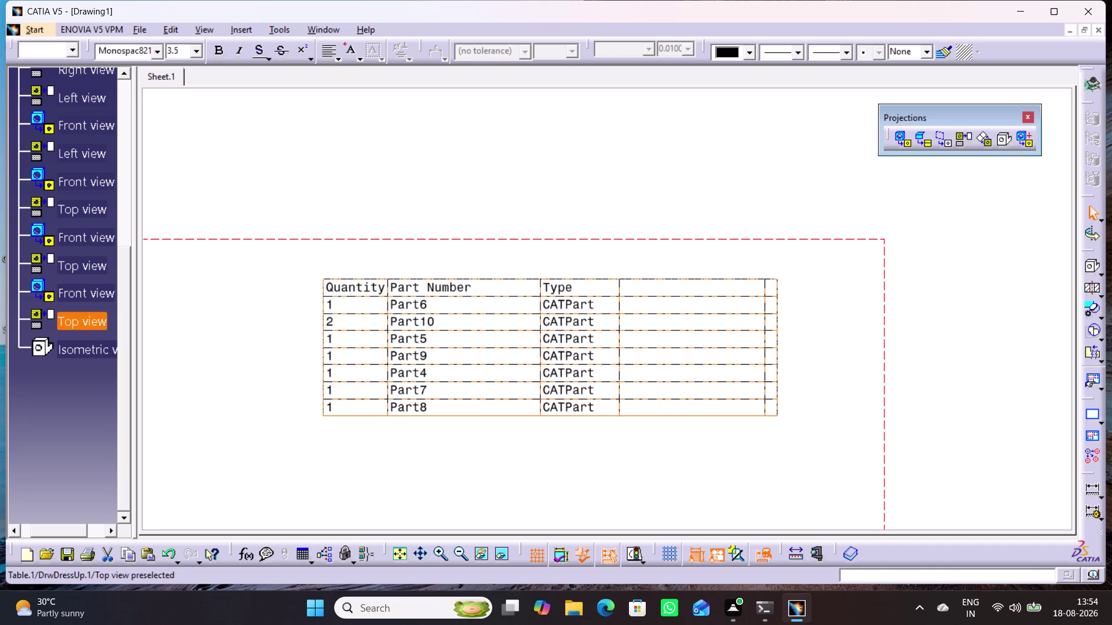
triple_click(765, 306)
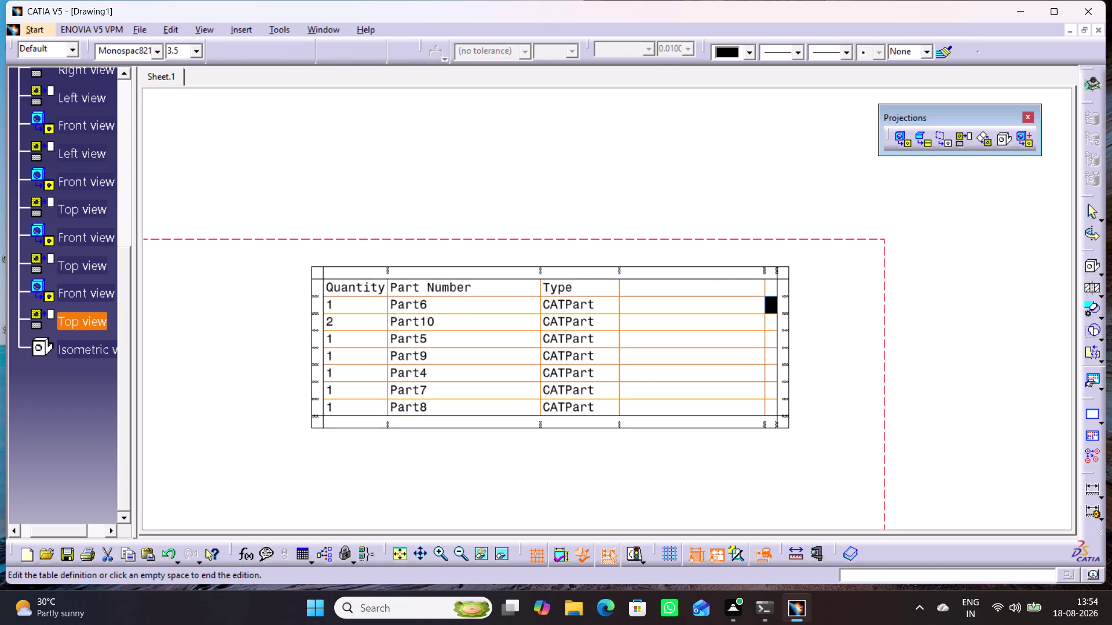
drag(761, 268, 629, 279)
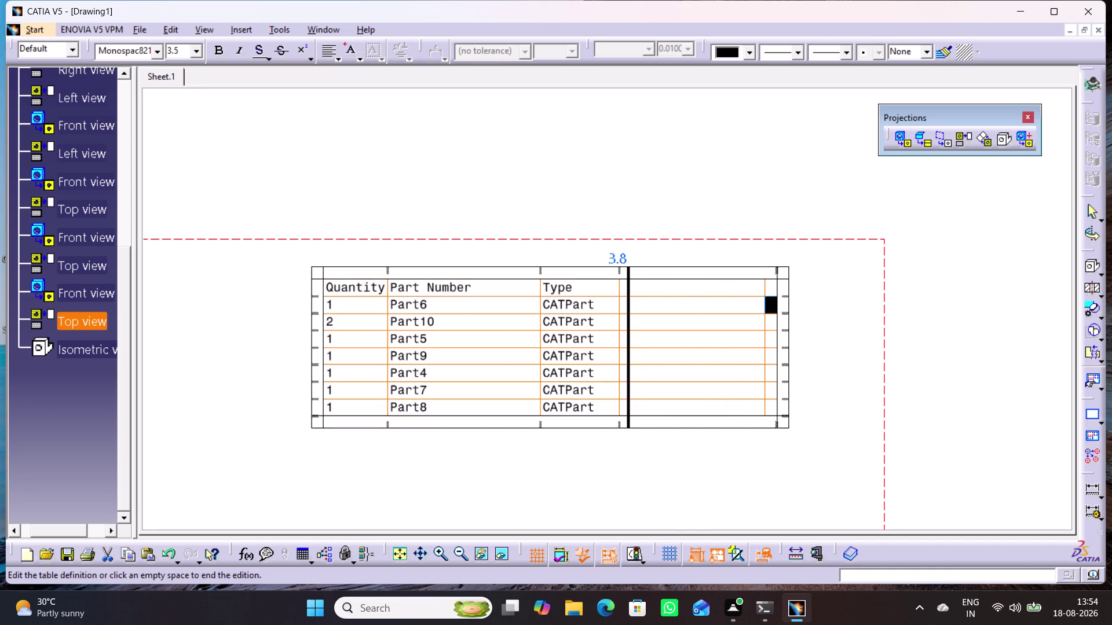
drag(628, 279, 619, 278)
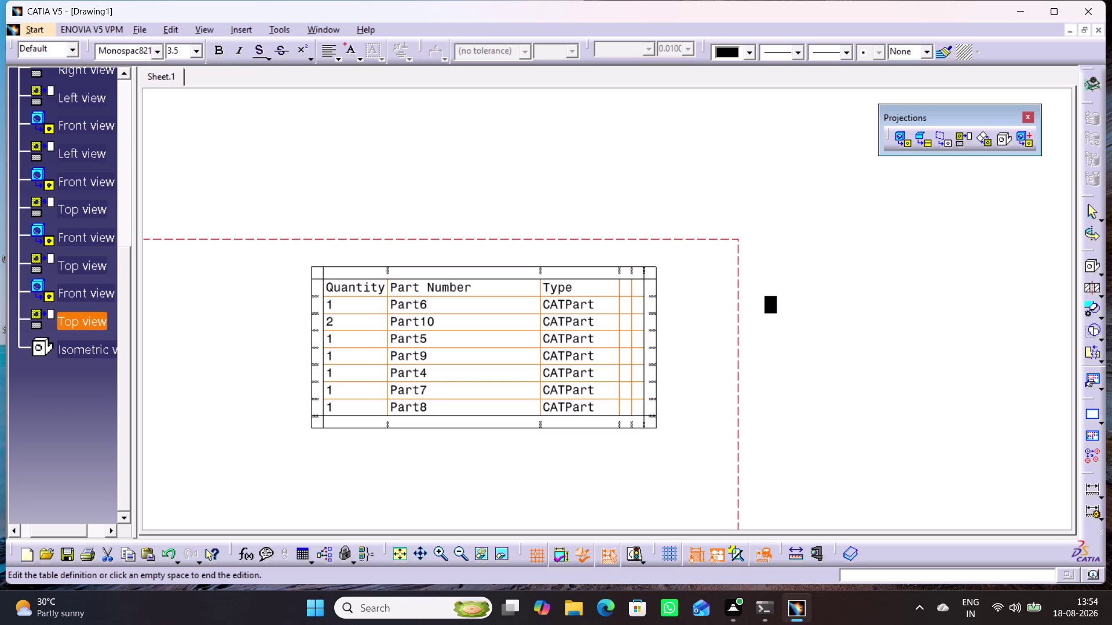
click(712, 386)
Recentre the table and adjust the empty columns' borders after Type.
middle_drag(684, 476, 755, 463)
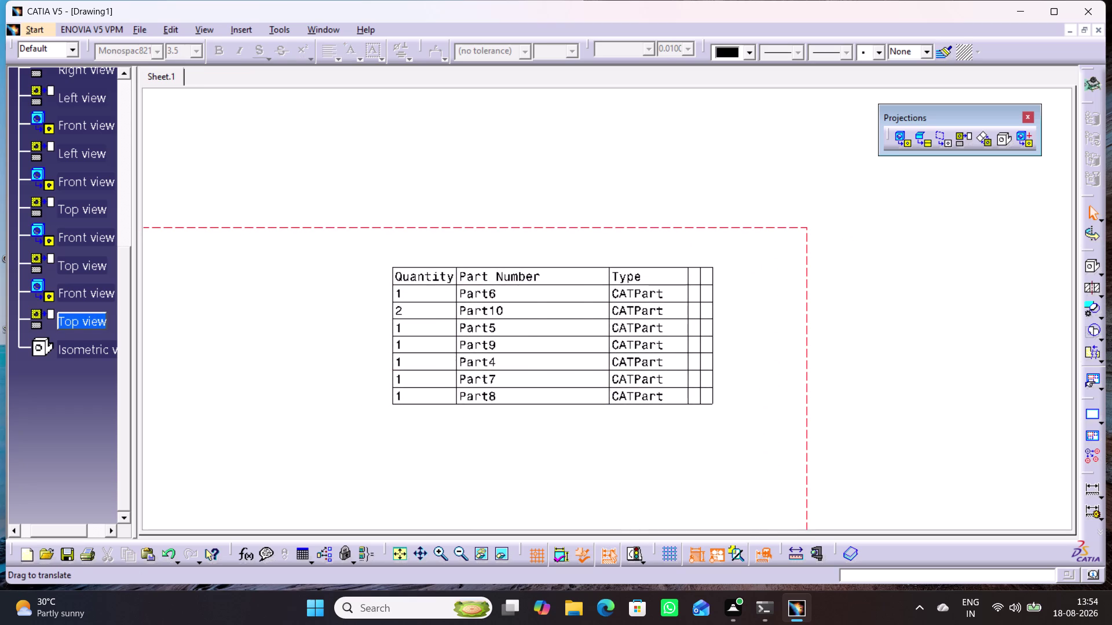
double_click(710, 393)
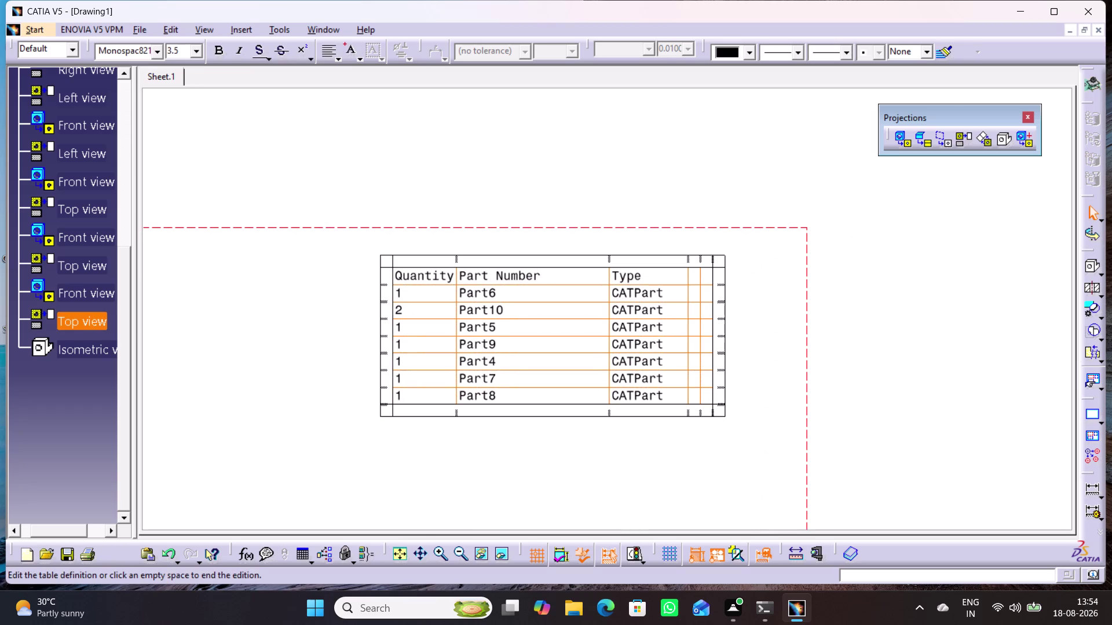
drag(711, 411, 684, 415)
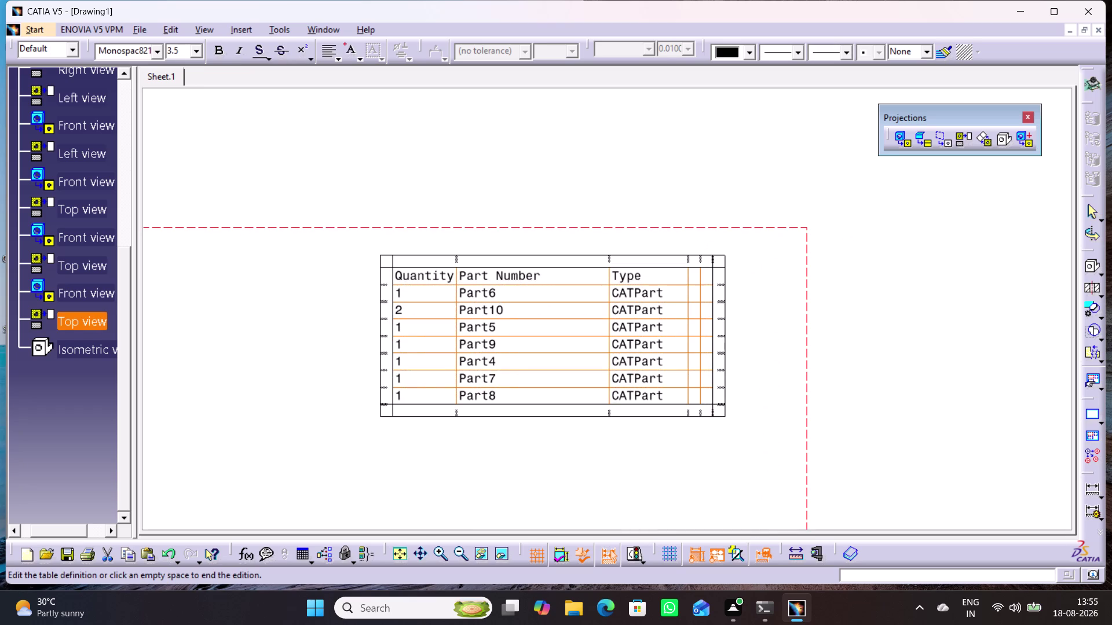
click(696, 448)
double_click(711, 400)
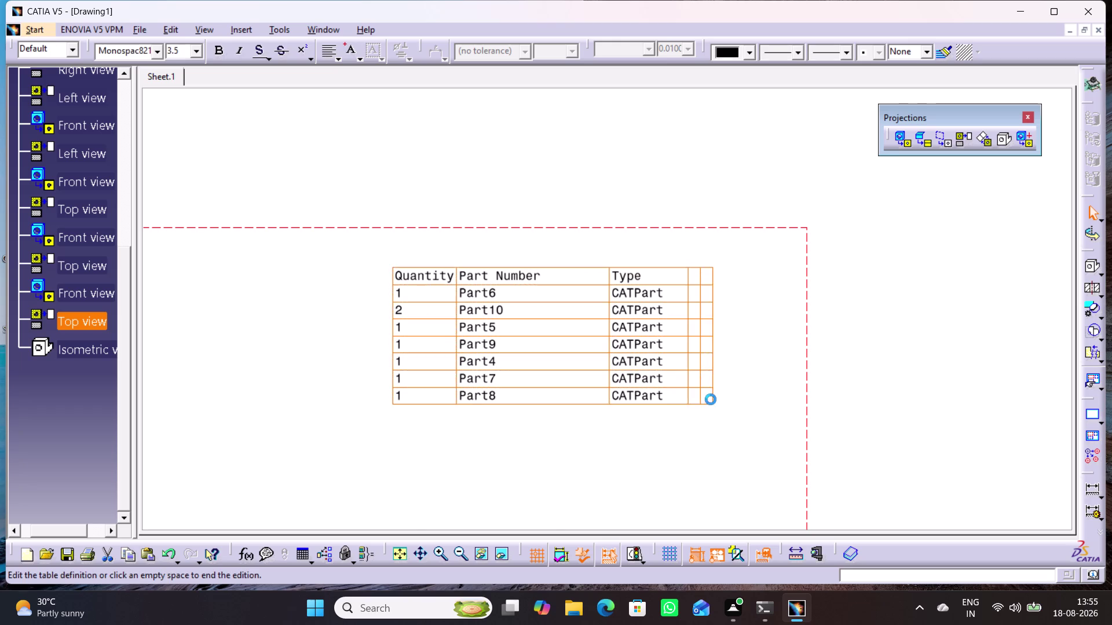
drag(712, 414, 698, 416)
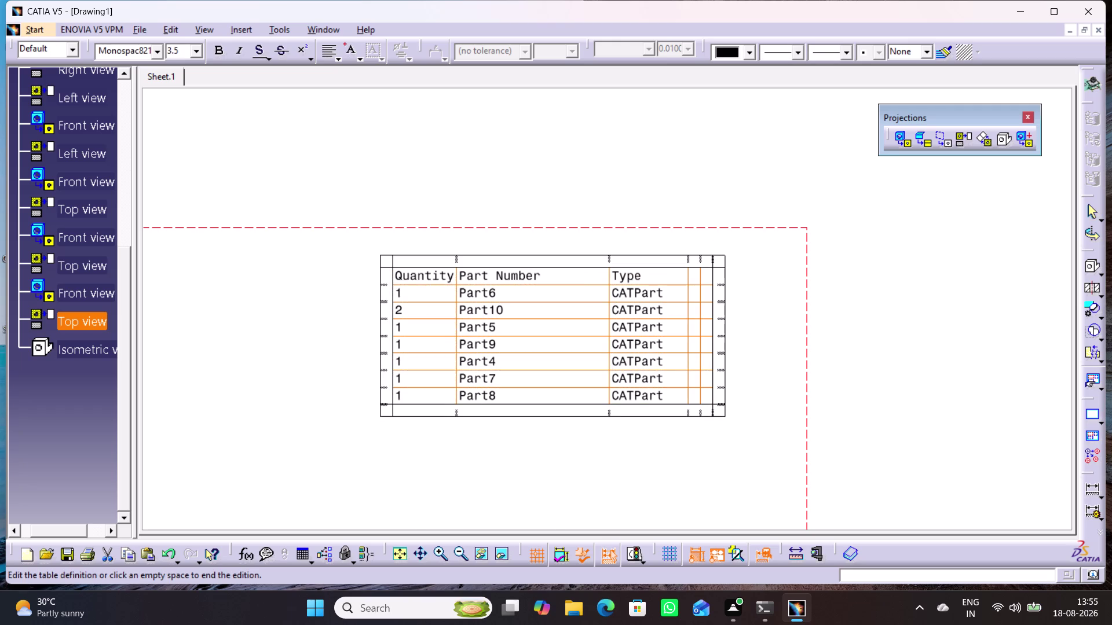
drag(699, 413, 684, 416)
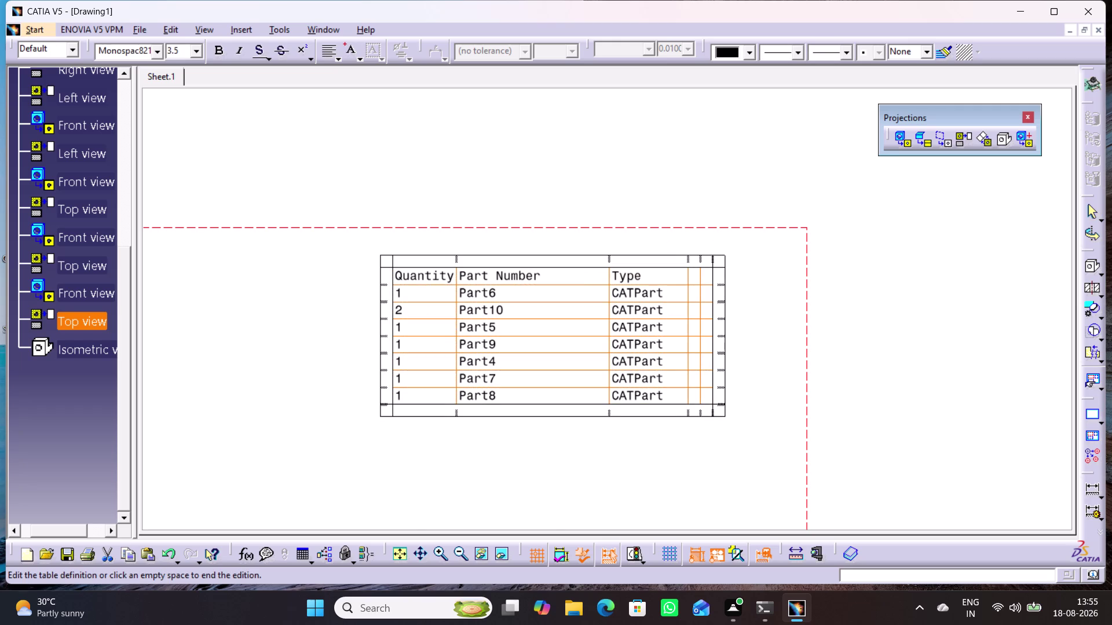
click(692, 436)
drag(686, 401, 695, 401)
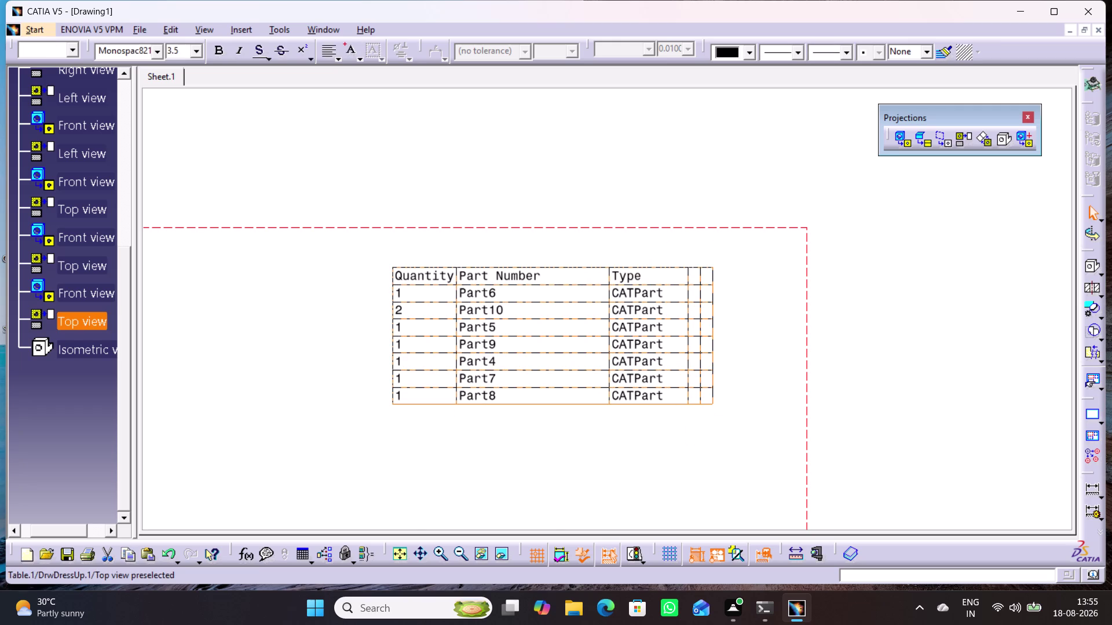
drag(694, 401, 706, 403)
click(698, 428)
Resize the empty columns after Type to slimmer widths.
double_click(686, 399)
drag(687, 414, 711, 416)
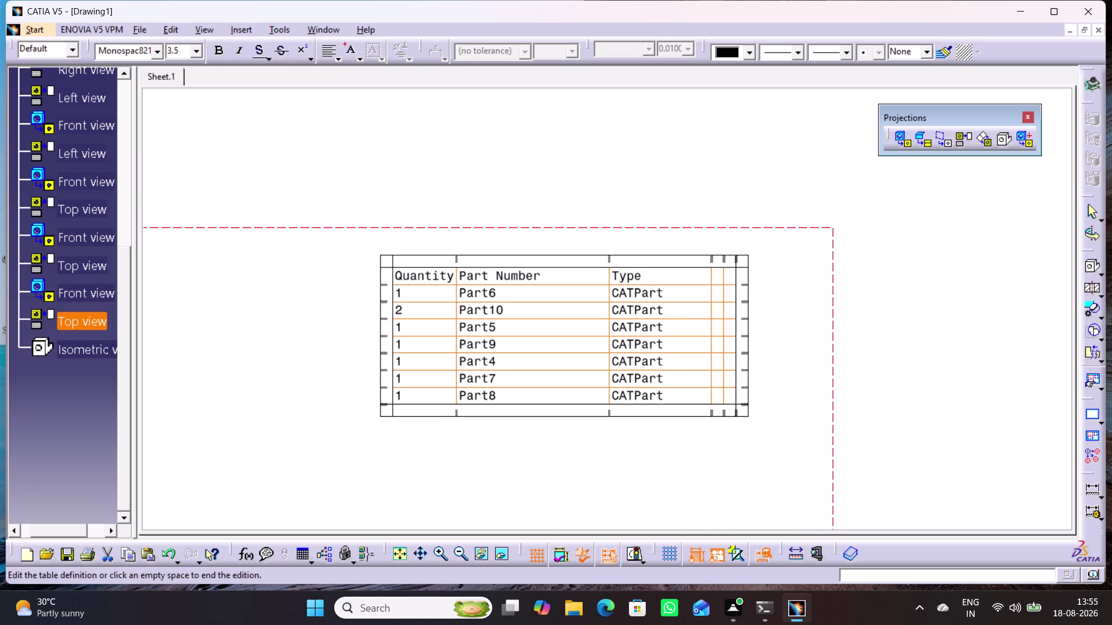
drag(733, 415, 697, 419)
drag(713, 417, 685, 420)
click(690, 443)
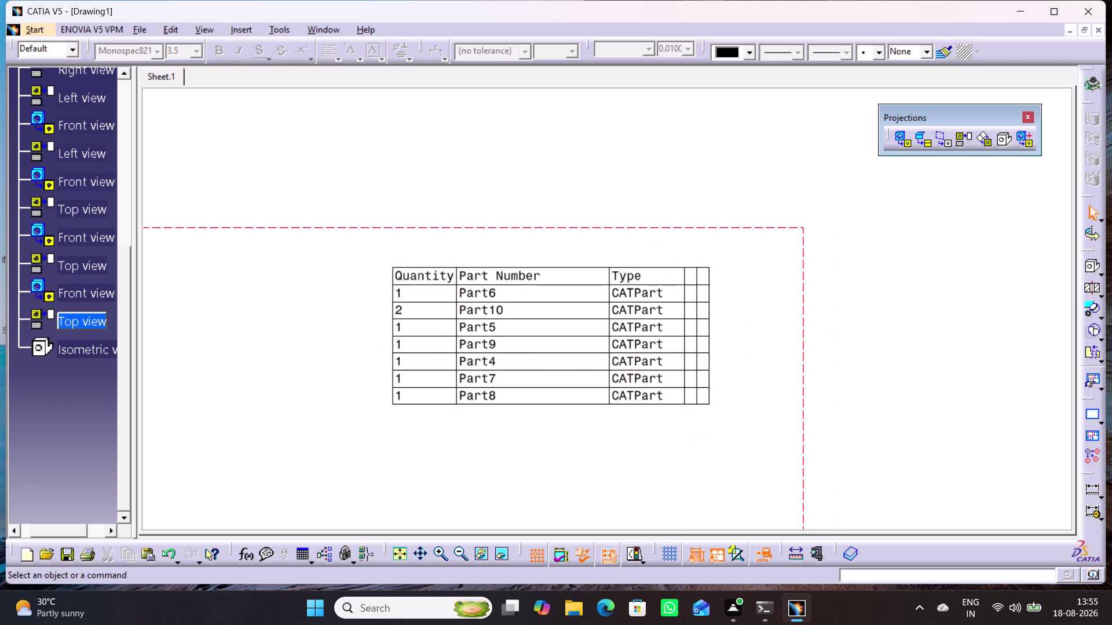
Select and delete cells in the last empty column of the parts list.
double_click(698, 289)
click(710, 257)
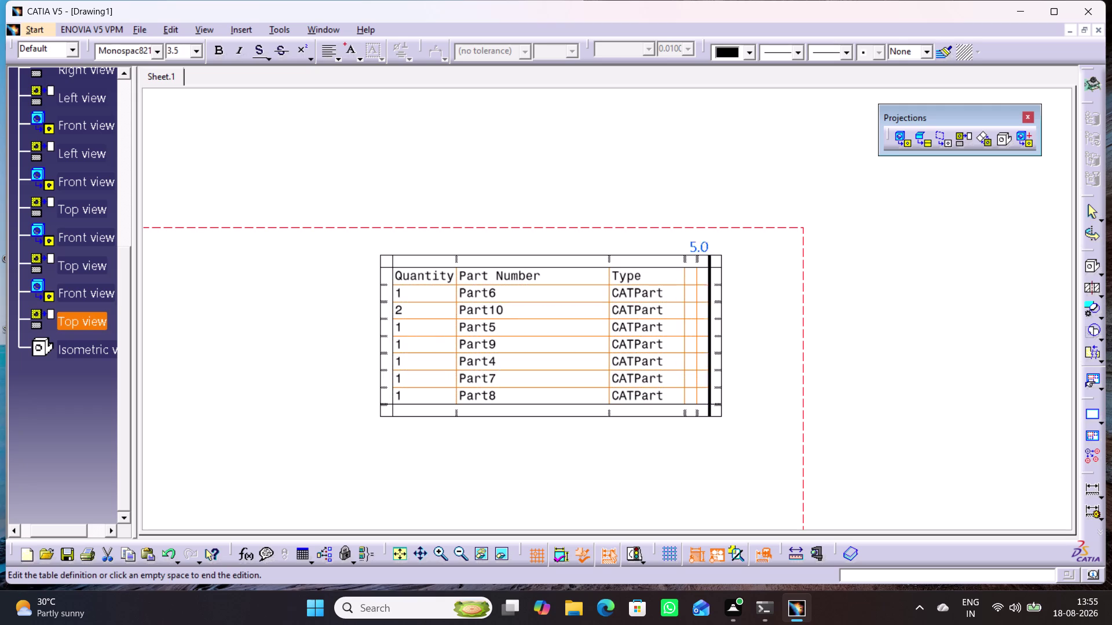
click(709, 257)
right_click(709, 257)
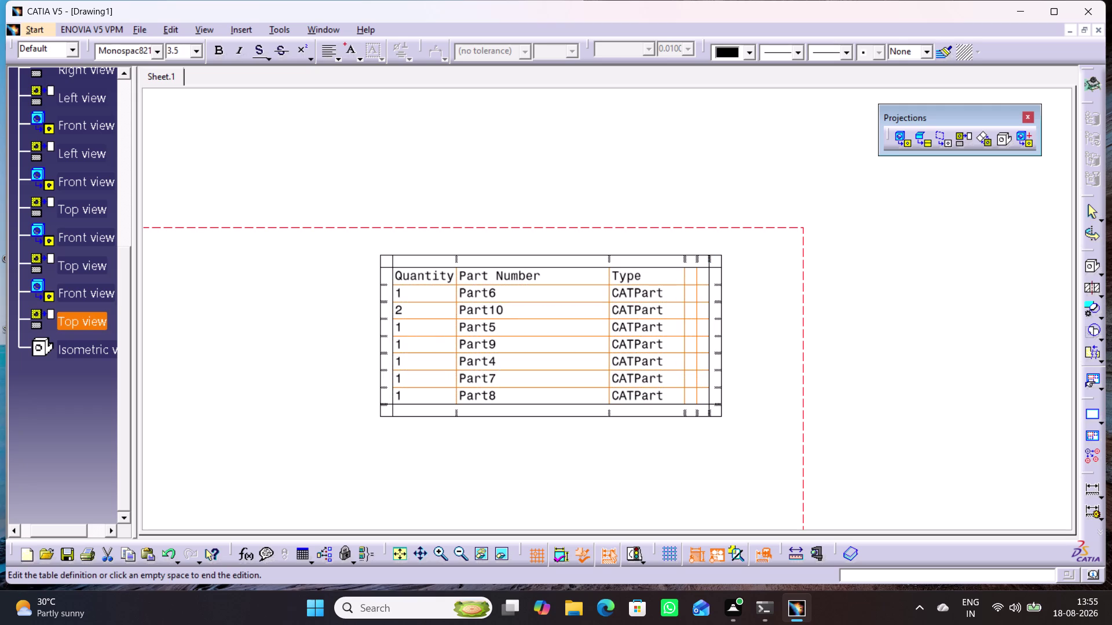
click(702, 277)
key(Delete)
click(700, 291)
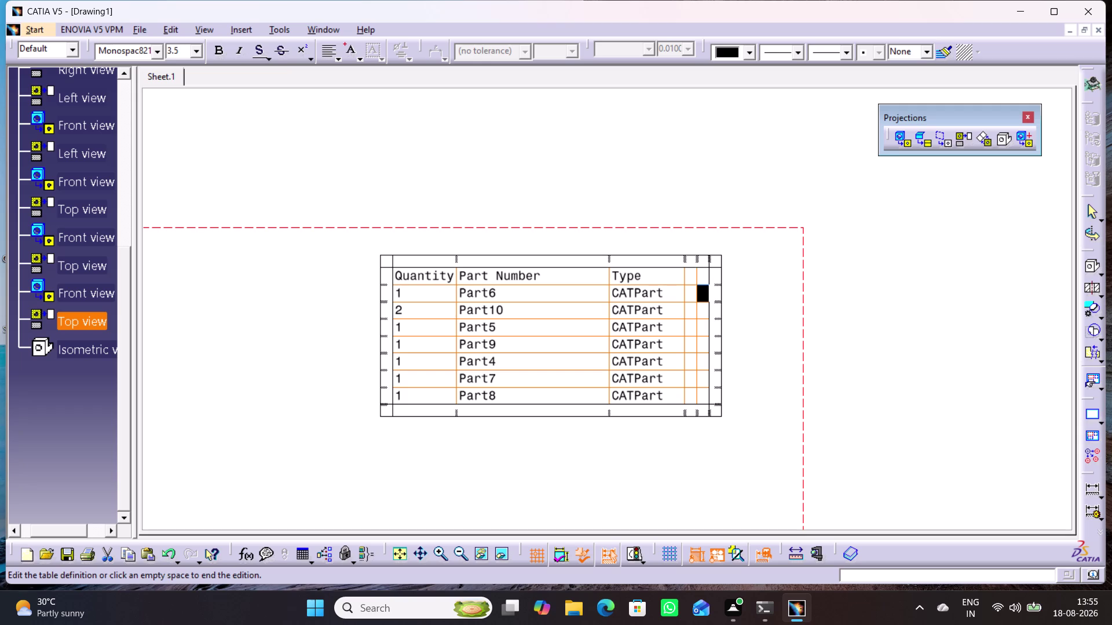
click(704, 314)
click(706, 280)
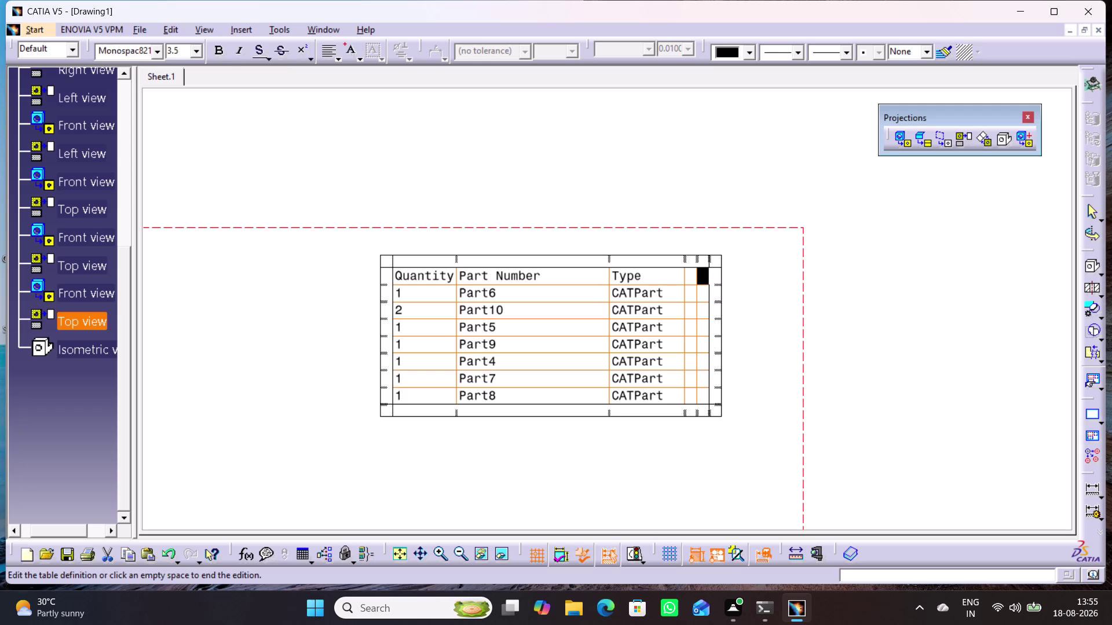
click(702, 297)
click(701, 307)
Clear the empty columns after Type and drag them into two thin strips.
drag(702, 275, 688, 398)
key(Delete)
key(Delete)
key(Delete)
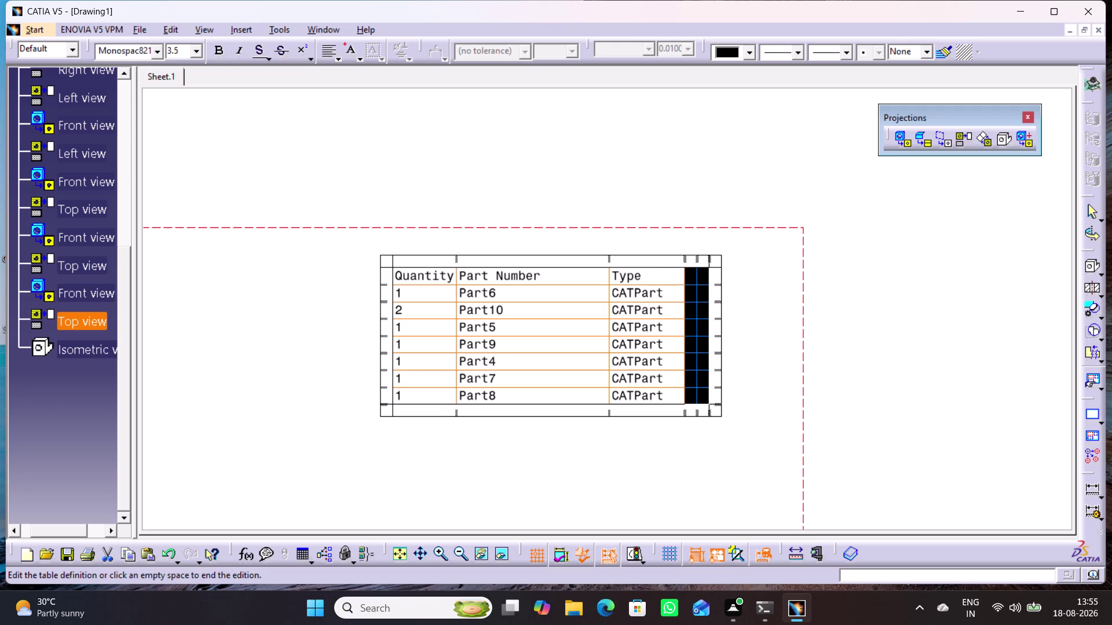
key(BackSpace)
drag(713, 233, 693, 412)
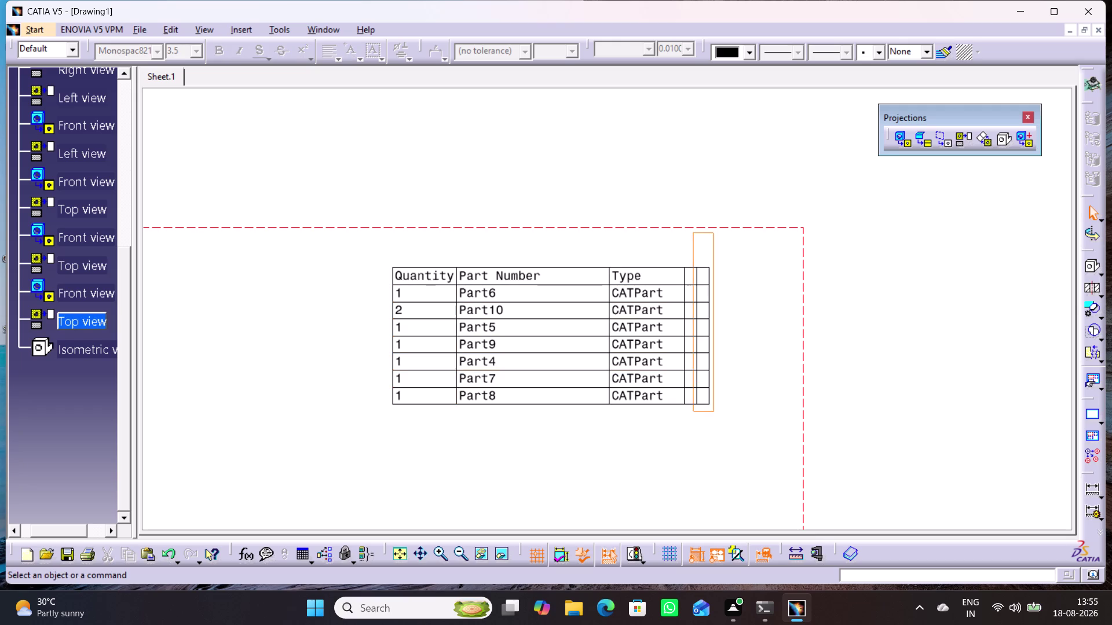
drag(693, 411, 685, 422)
click(749, 414)
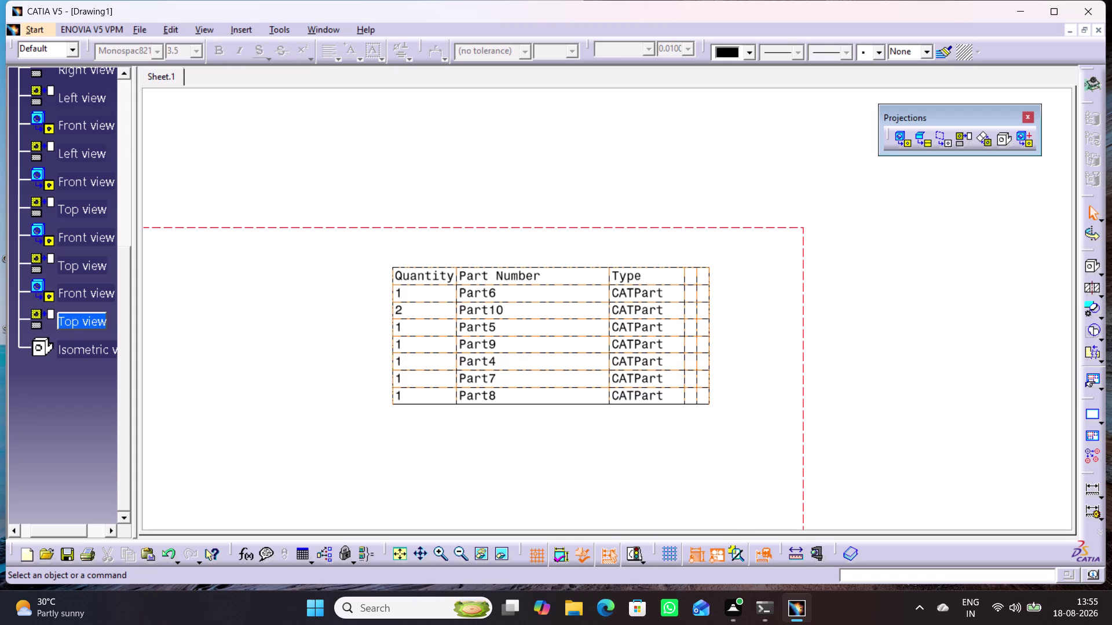
drag(697, 385, 674, 382)
click(712, 438)
middle_drag(690, 440, 720, 417)
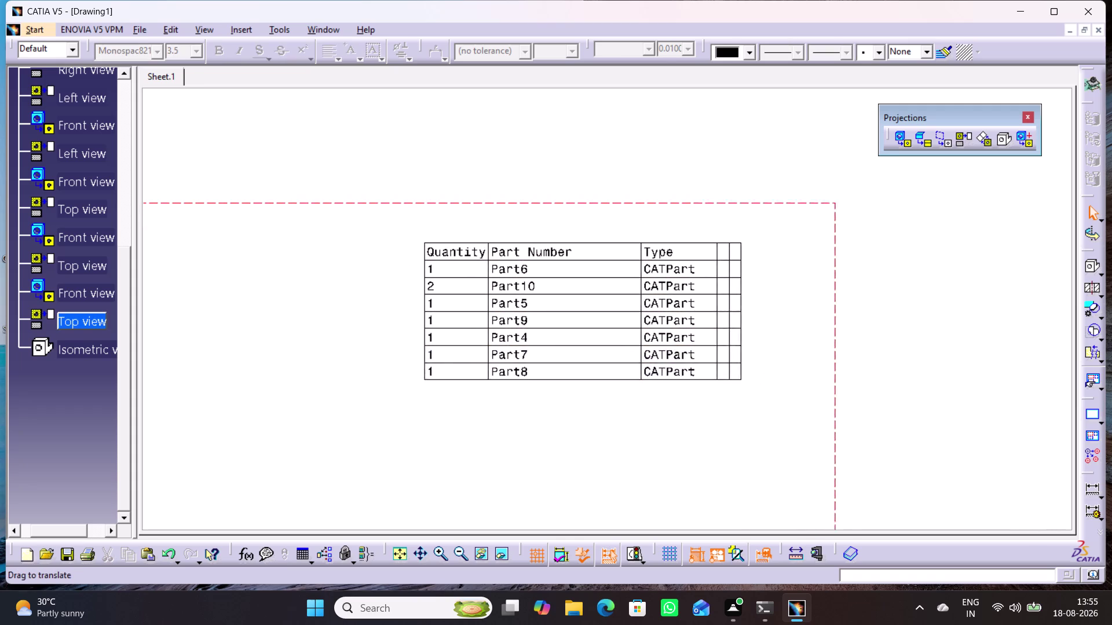
middle_drag(721, 417, 744, 404)
middle_drag(639, 414, 700, 385)
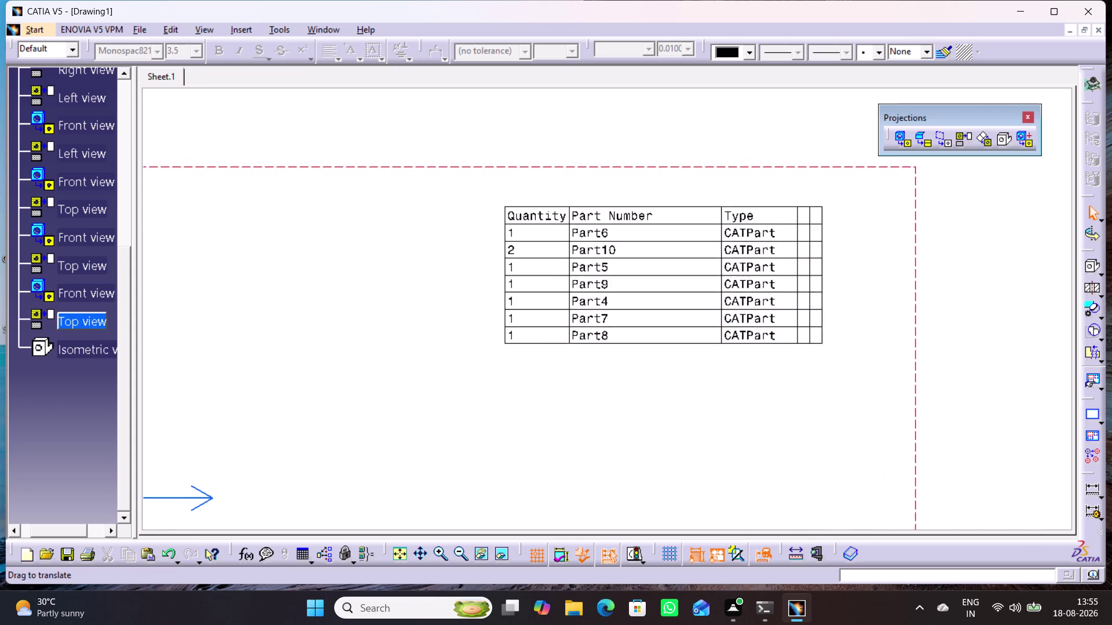
middle_drag(700, 385, 701, 388)
middle_drag(697, 400, 721, 488)
right_click(700, 401)
middle_drag(684, 438, 708, 482)
right_click(683, 438)
click(727, 436)
click(758, 395)
double_click(794, 216)
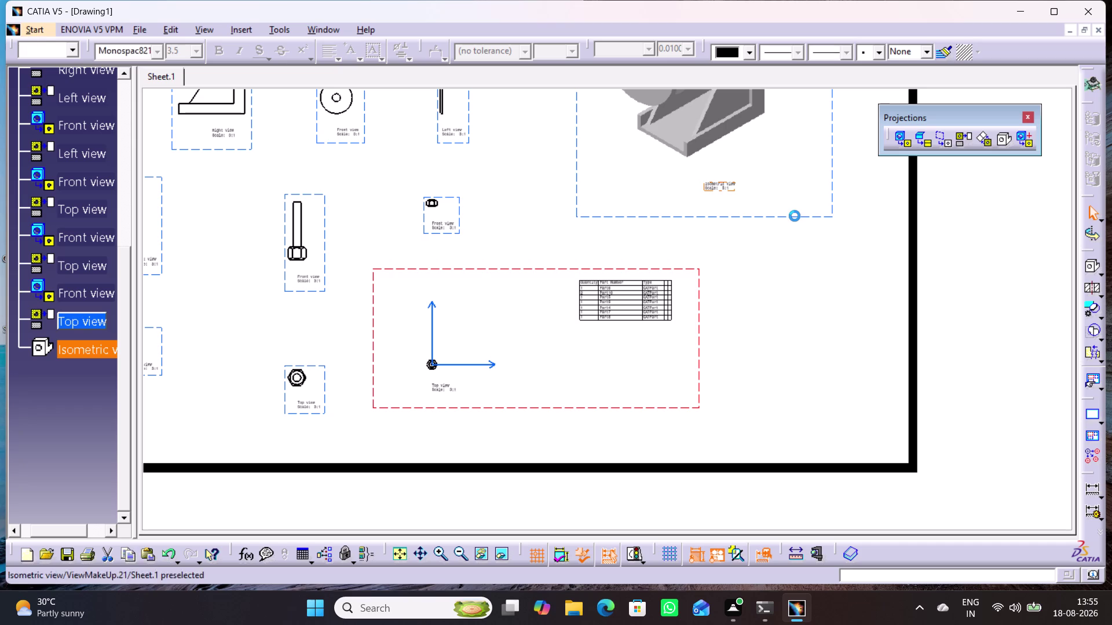
click(791, 282)
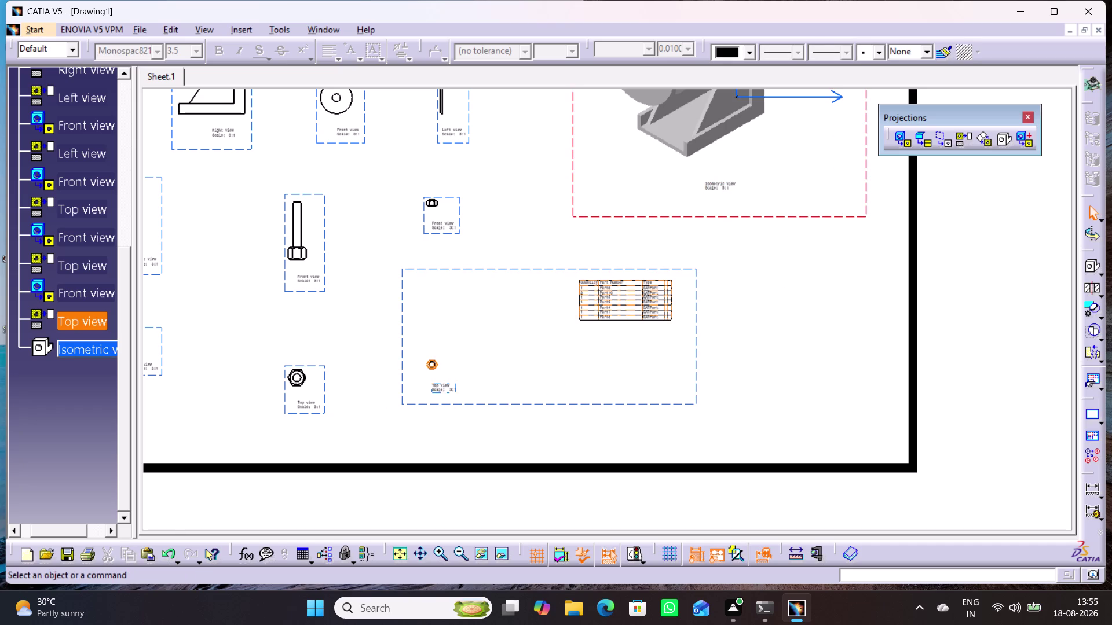
drag(694, 310, 754, 317)
click(756, 324)
middle_drag(615, 359, 615, 353)
right_click(614, 359)
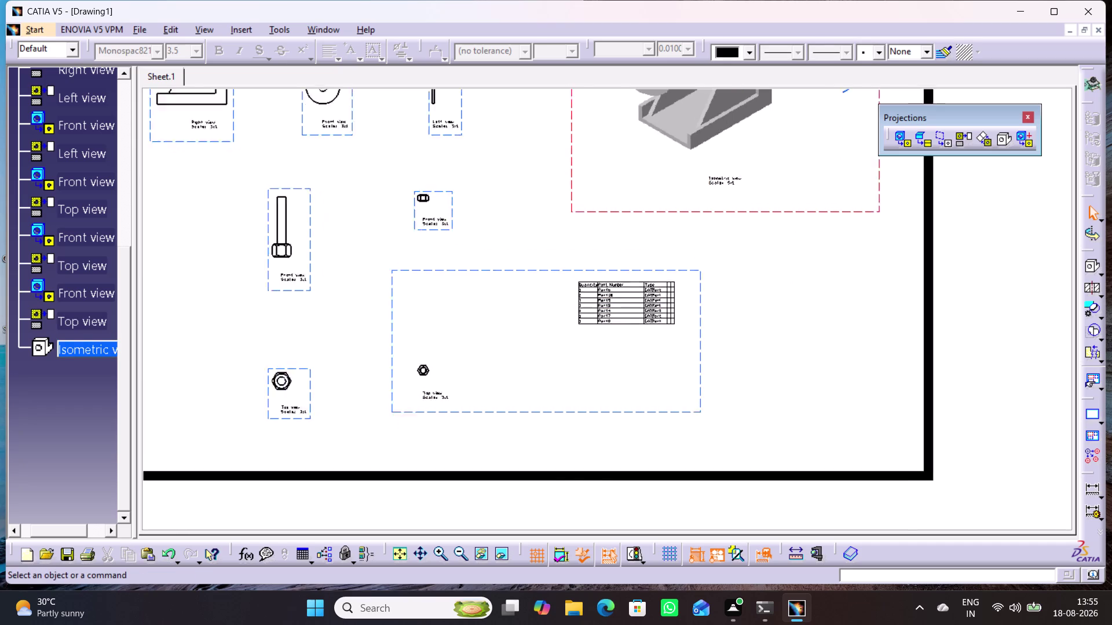
middle_drag(615, 353, 647, 251)
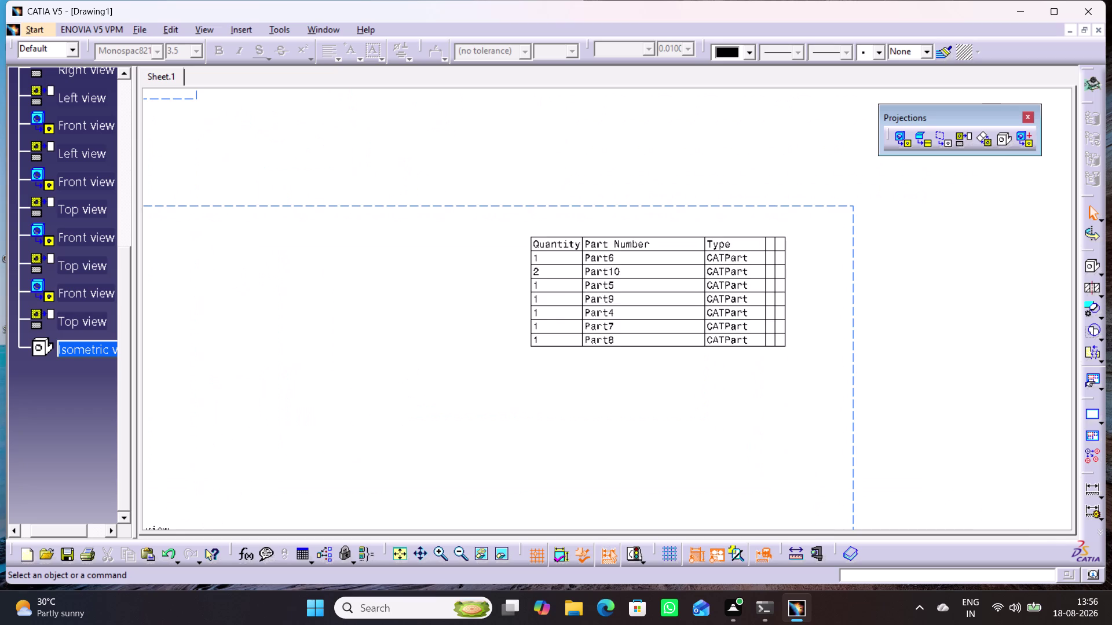
middle_drag(647, 250, 668, 259)
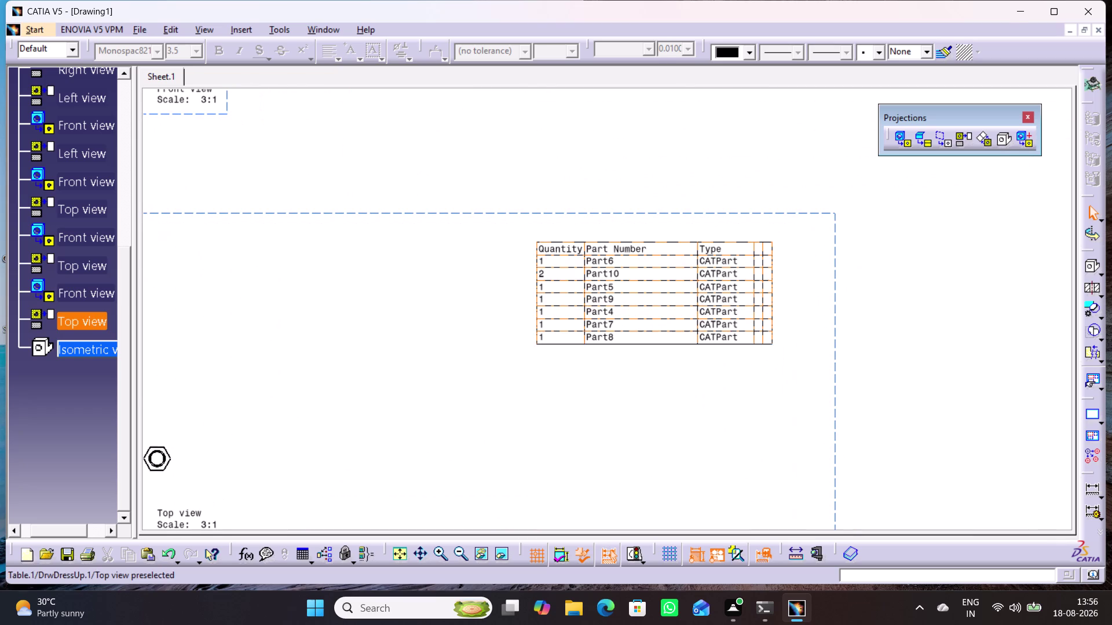
middle_drag(591, 432, 603, 466)
right_click(591, 432)
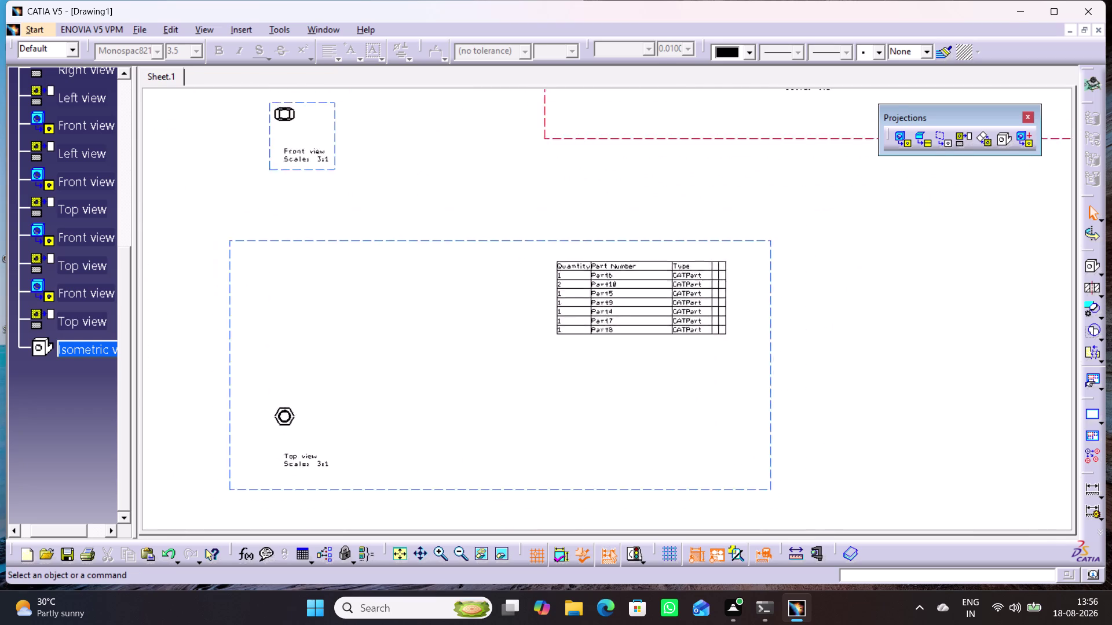
middle_drag(602, 466, 641, 524)
click(766, 385)
middle_drag(755, 379, 783, 458)
right_click(755, 378)
middle_drag(658, 310, 671, 414)
middle_drag(674, 416, 667, 375)
right_click(674, 416)
middle_drag(695, 424, 707, 370)
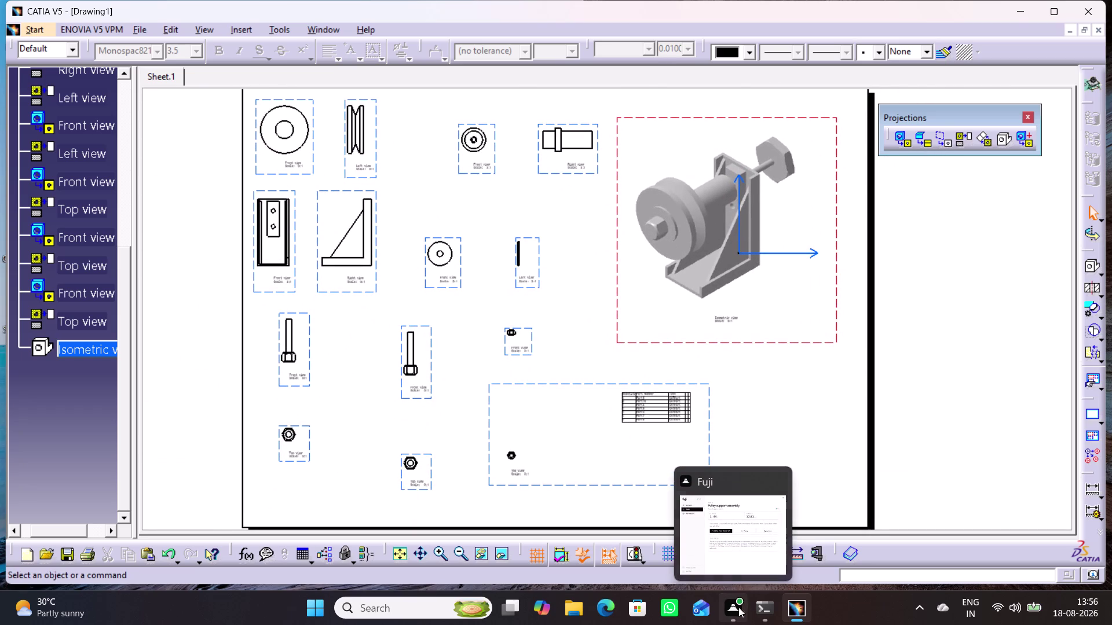
middle_drag(739, 428, 748, 429)
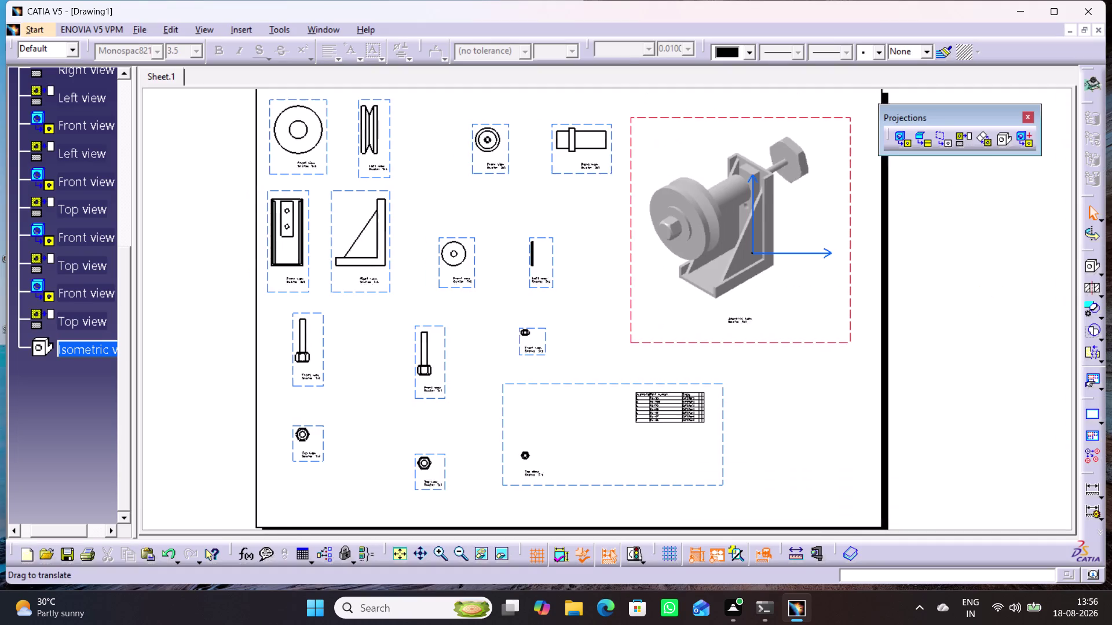
middle_drag(749, 428, 800, 437)
middle_drag(805, 442, 816, 465)
right_click(805, 441)
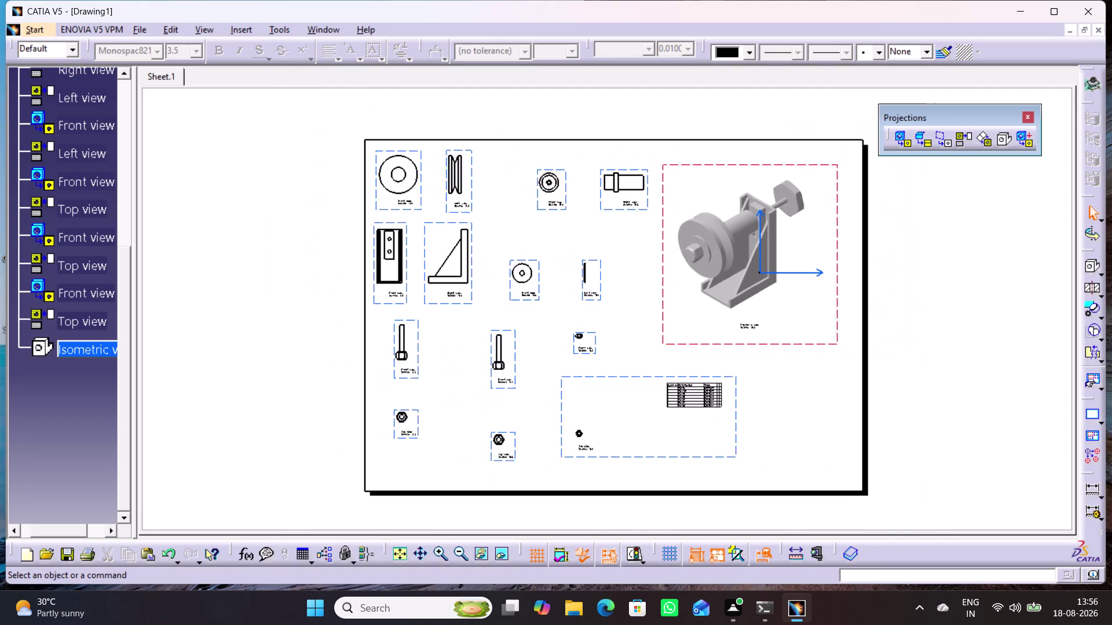
middle_drag(816, 464, 819, 468)
middle_drag(820, 460, 817, 447)
middle_drag(809, 438, 806, 405)
right_click(809, 438)
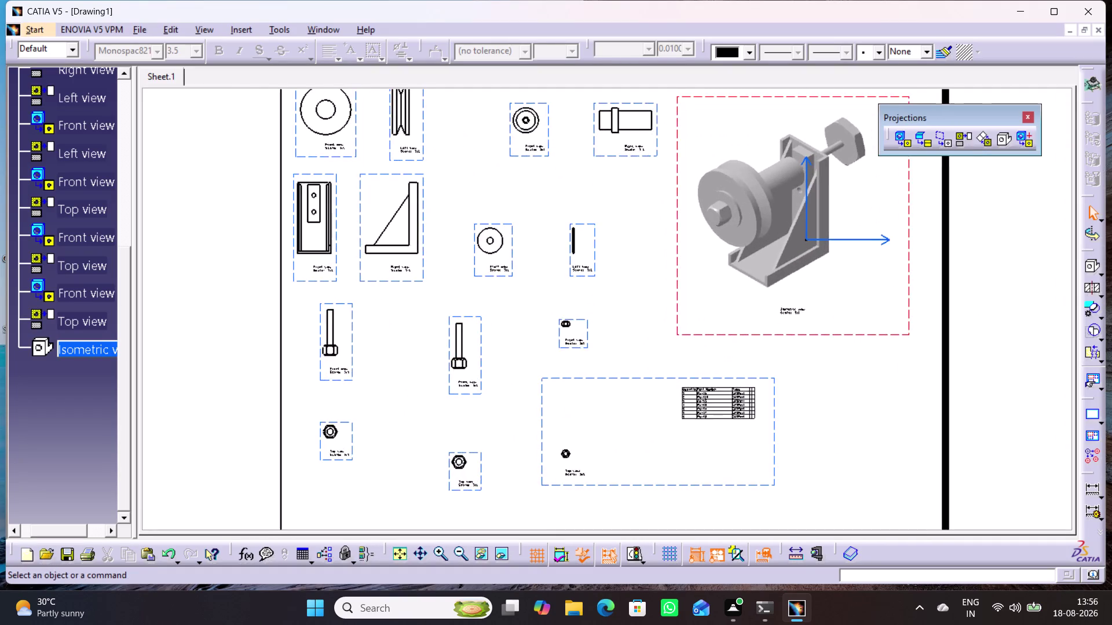
middle_drag(806, 406, 840, 441)
right_click(840, 442)
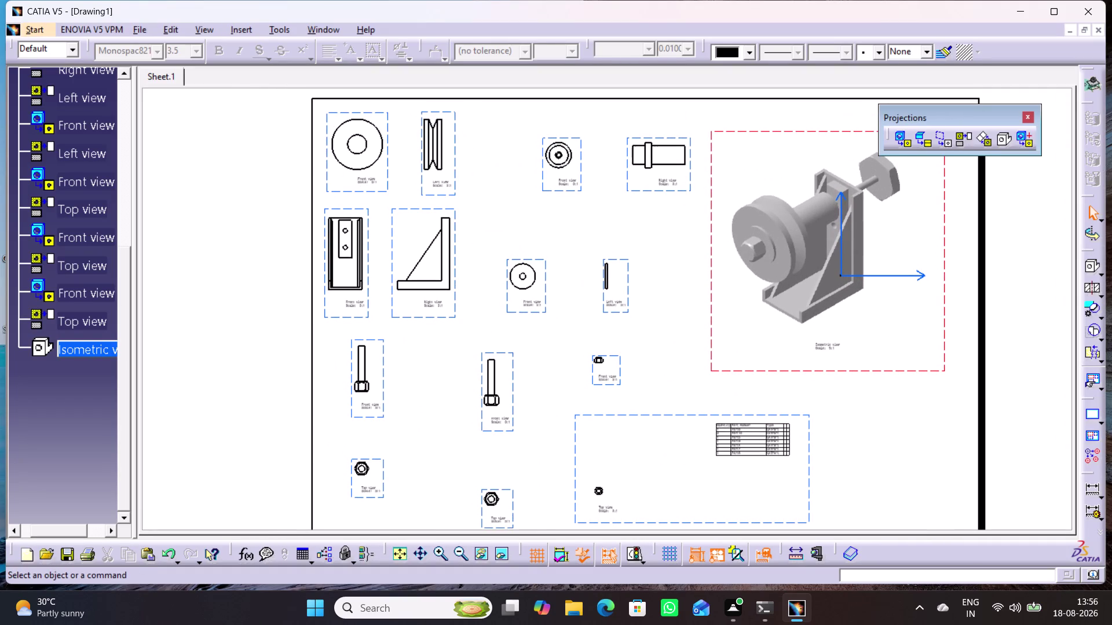
click(1094, 490)
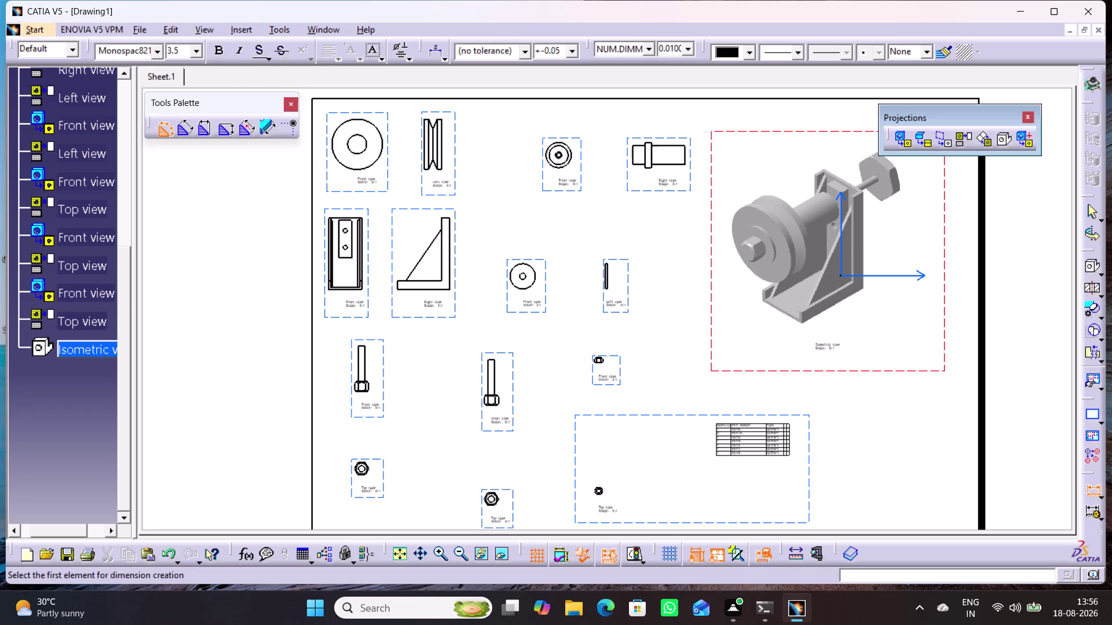
Add Ø30 and Ø11.25 diameter dimensions to the pulley front view.
middle_drag(653, 395, 661, 352)
right_click(654, 394)
middle_drag(665, 341, 811, 593)
middle_drag(538, 438, 551, 392)
right_click(539, 438)
middle_drag(554, 398, 674, 440)
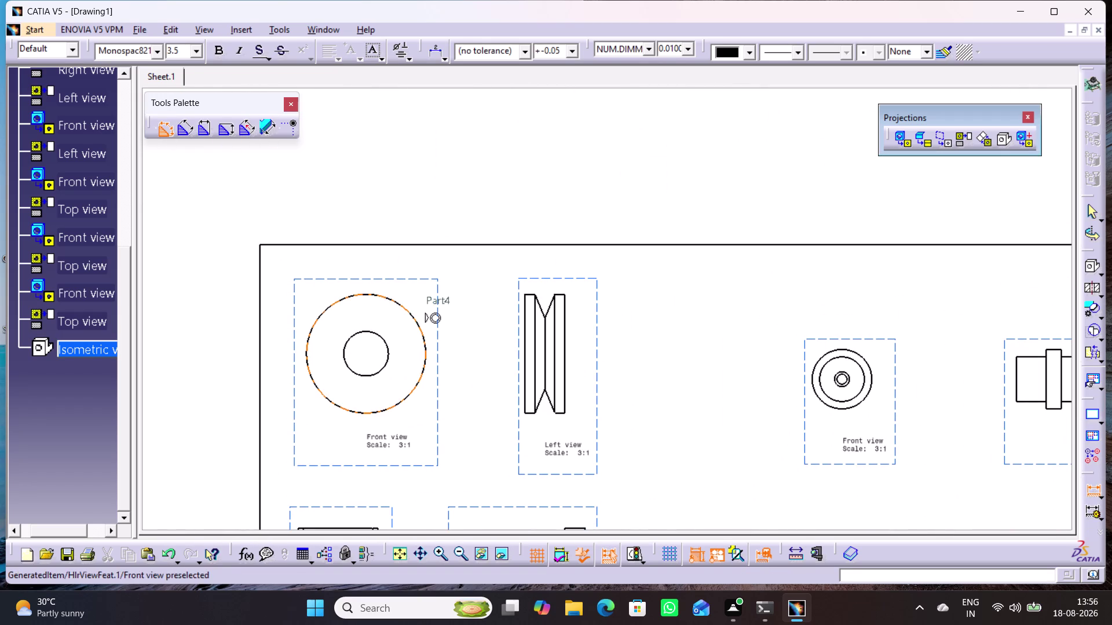
click(403, 306)
click(427, 279)
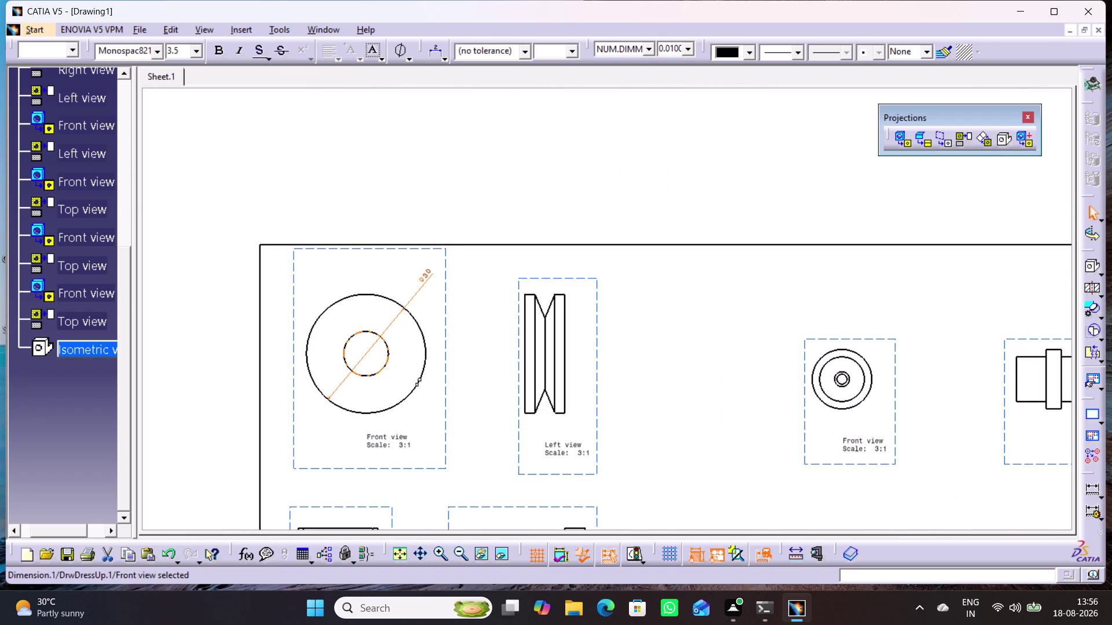
click(387, 349)
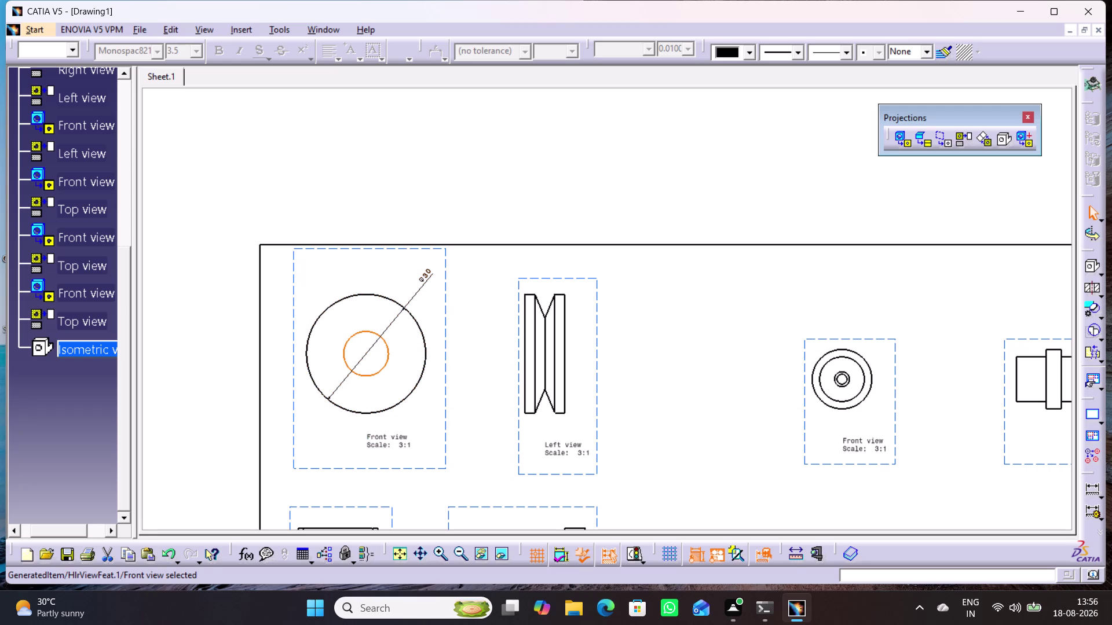
double_click(1089, 488)
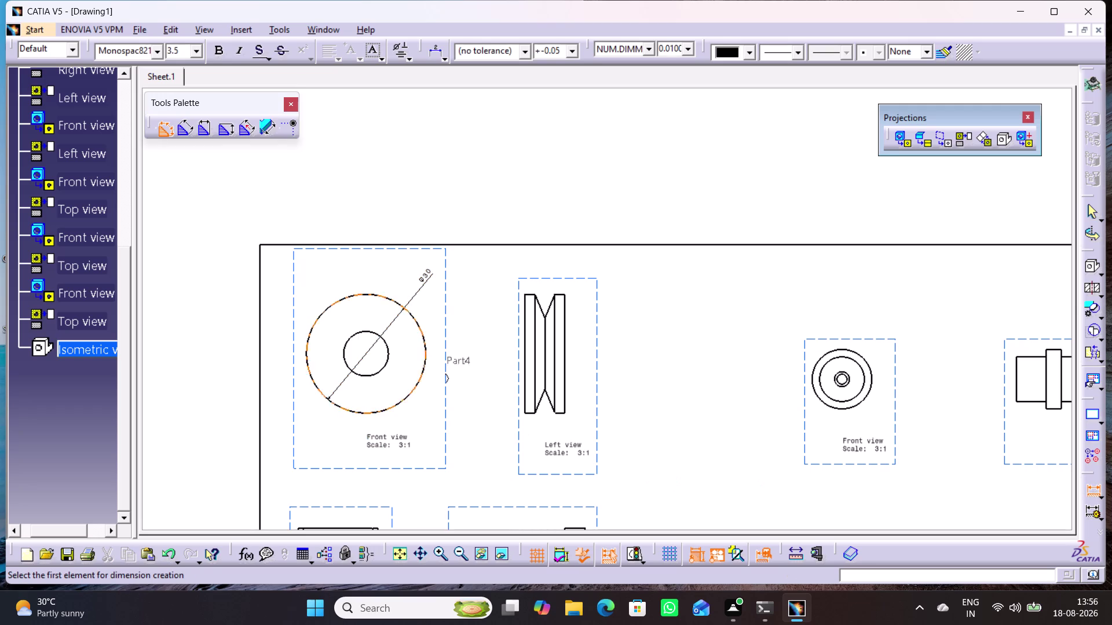
click(387, 349)
click(454, 320)
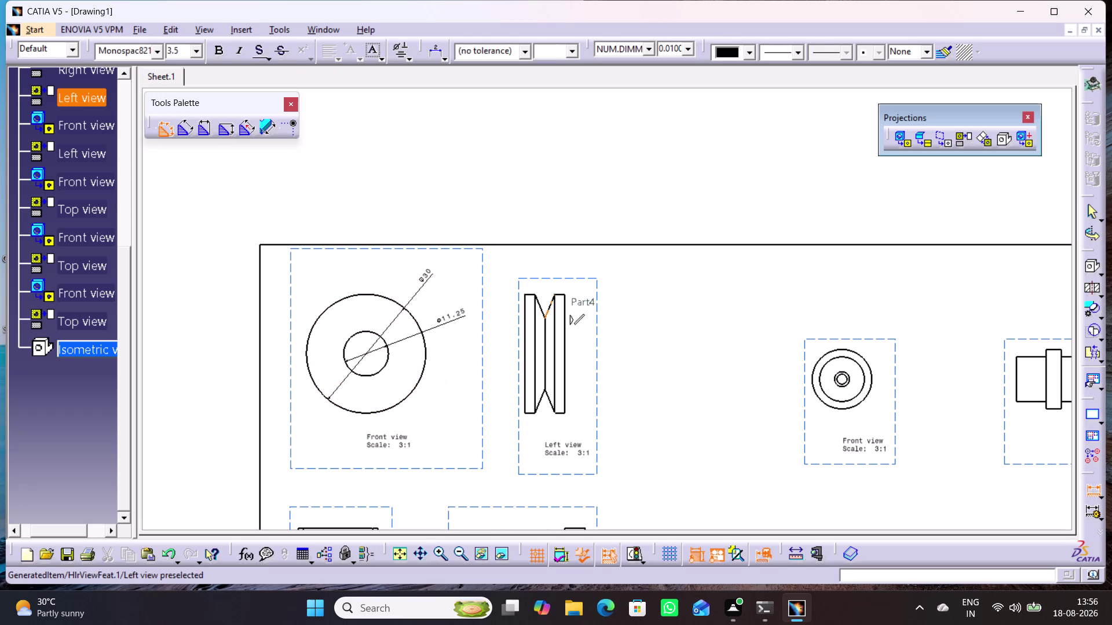
Place a Ø30 diameter dimension beside the pulley side view.
click(542, 399)
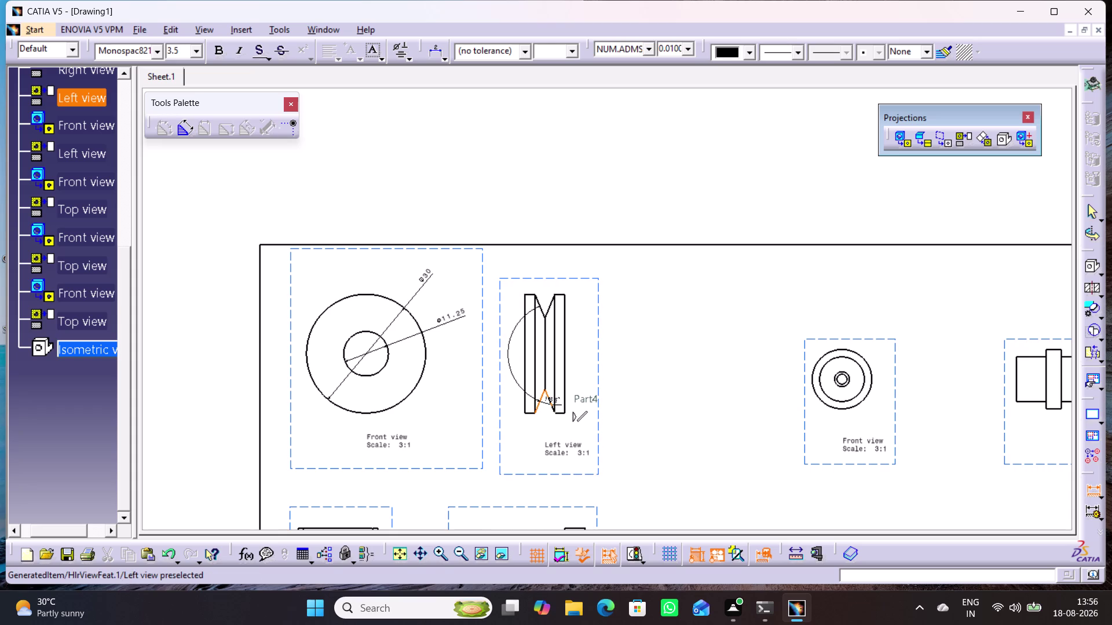
click(550, 403)
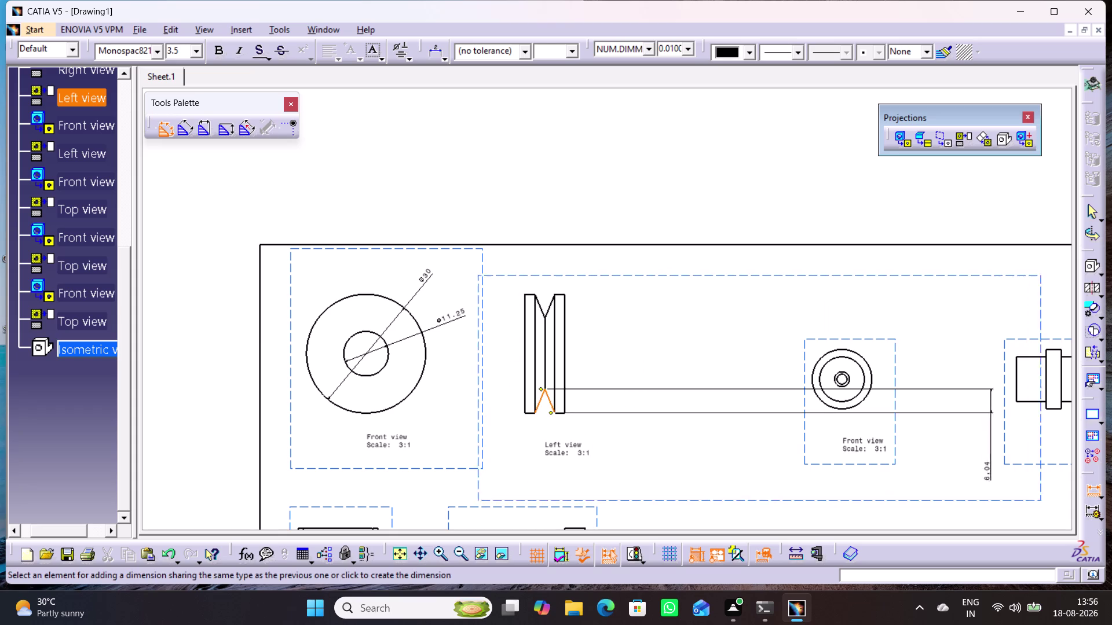
click(1094, 489)
click(995, 491)
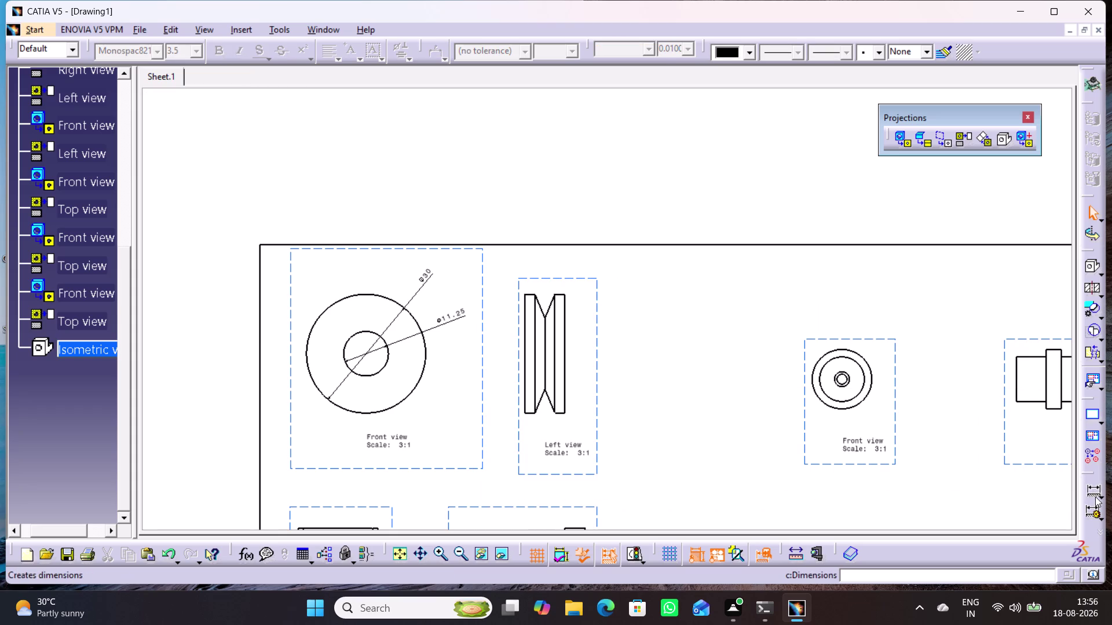
double_click(1094, 491)
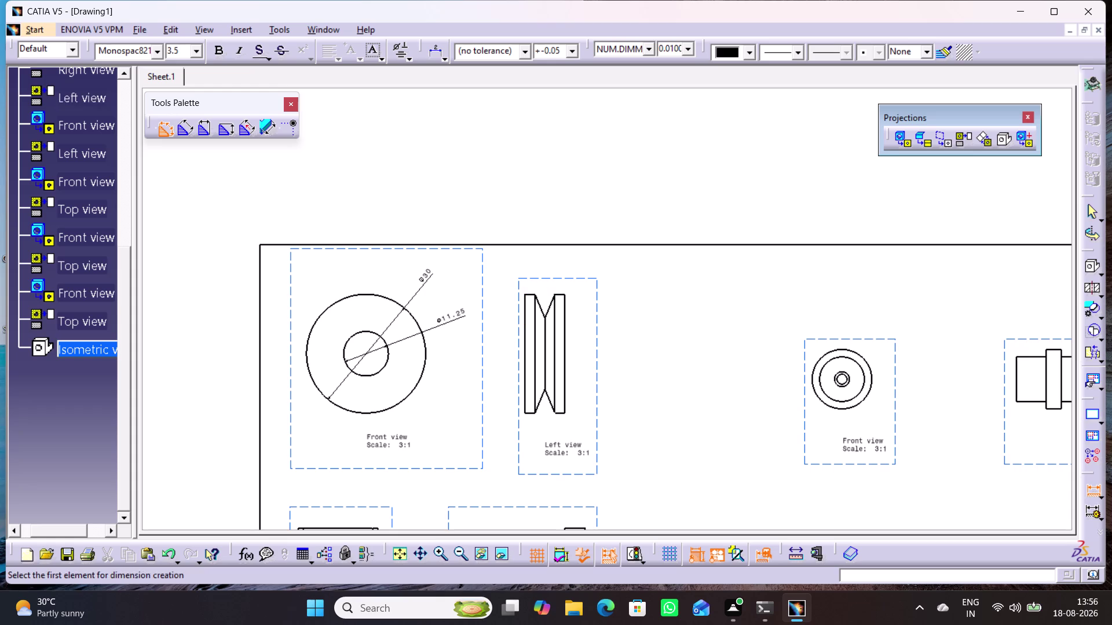
click(529, 295)
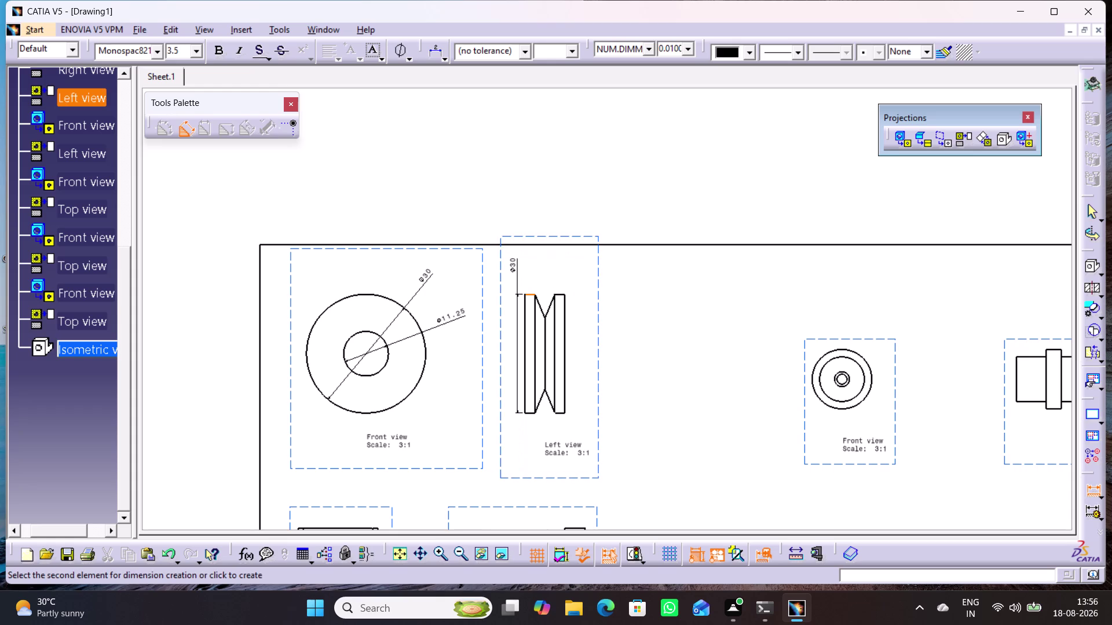
click(508, 347)
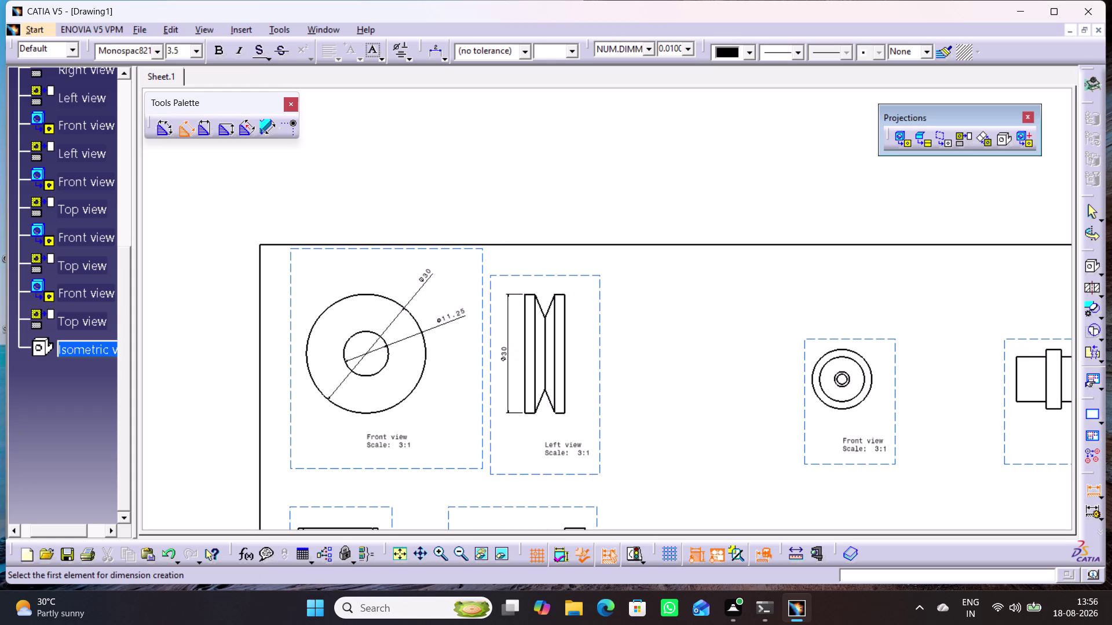
Add the 2.5 and 10 width dimensions above the pulley side view.
click(524, 299)
click(533, 298)
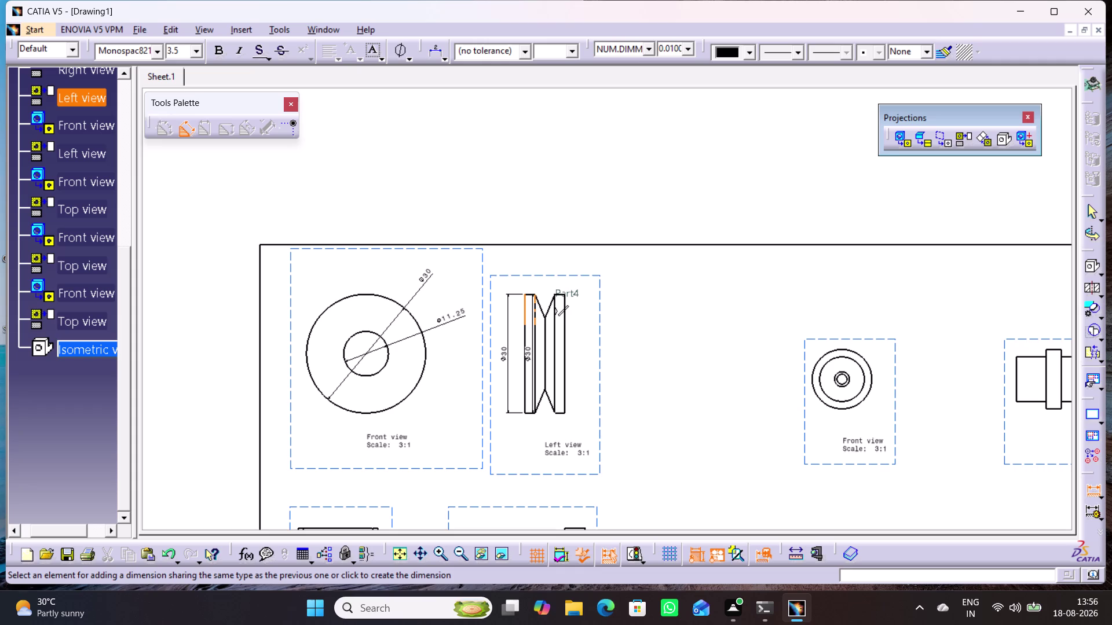
click(514, 278)
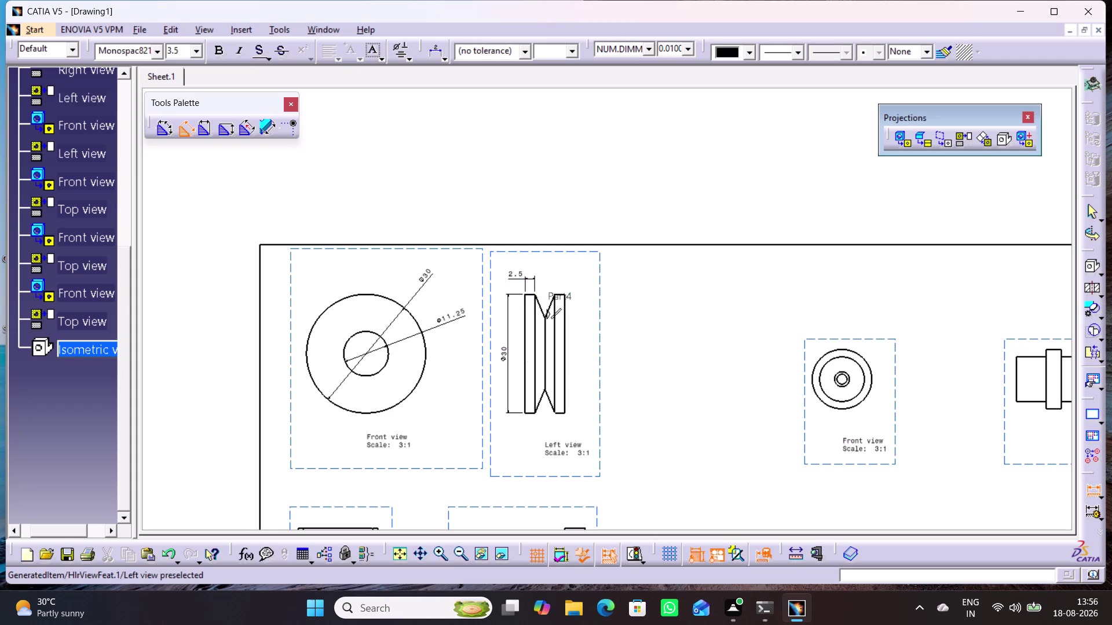
click(525, 305)
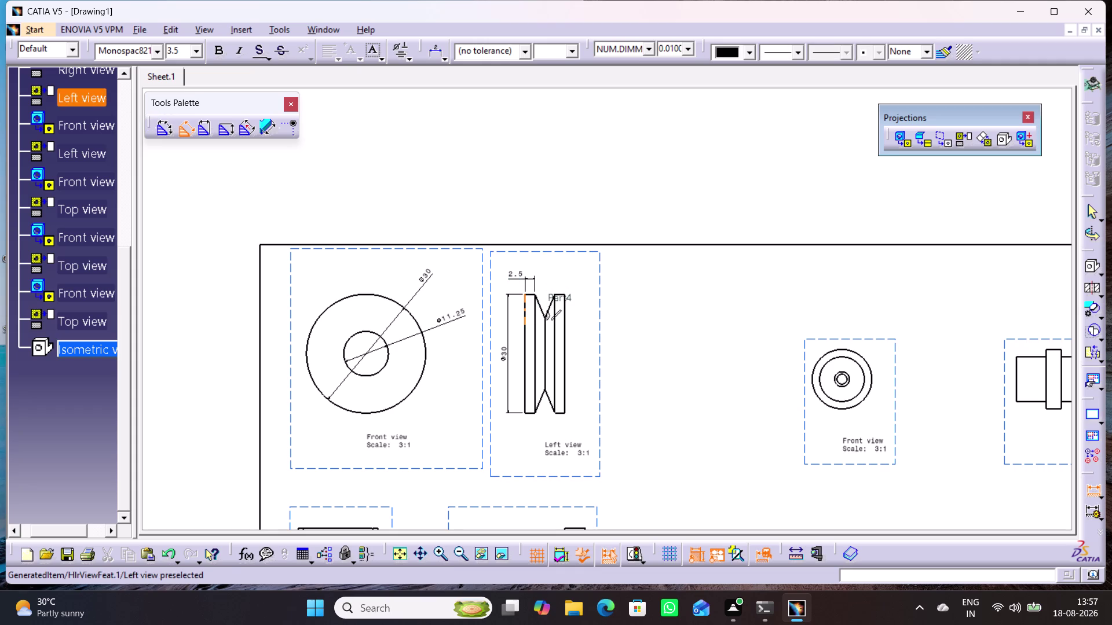
click(567, 310)
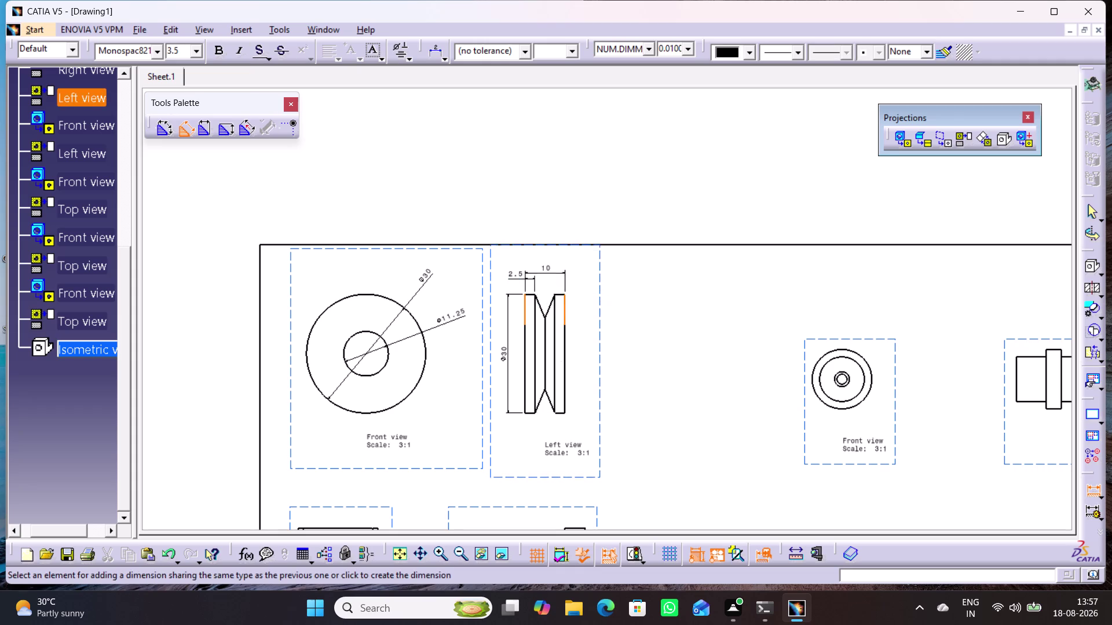
click(539, 255)
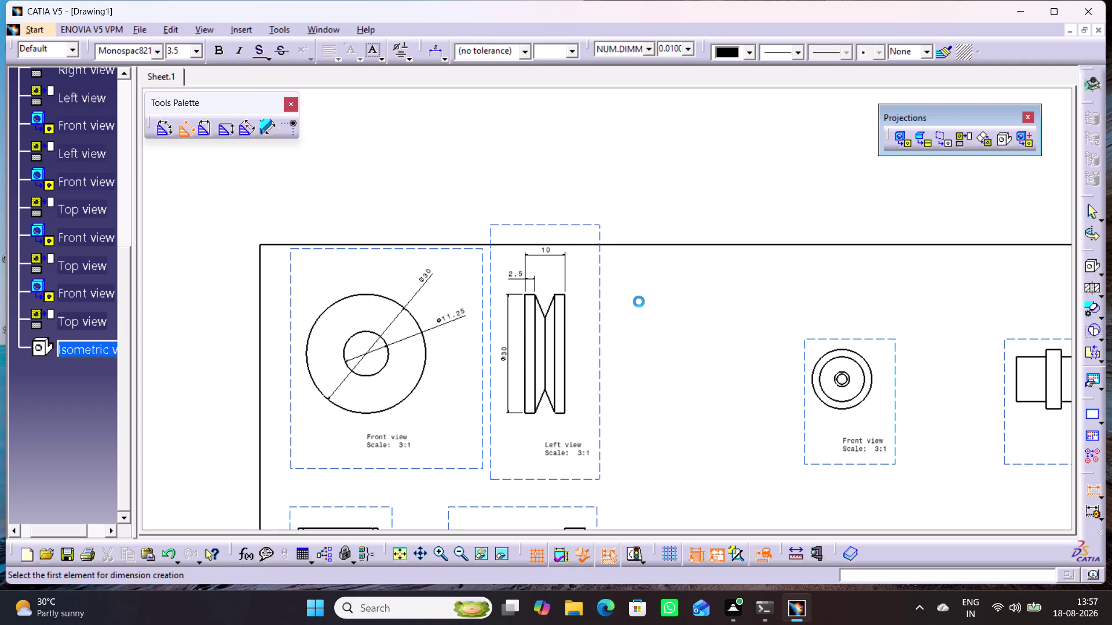
Dimension the small front view's outer circles with Ø15 and Ø11.25.
click(639, 301)
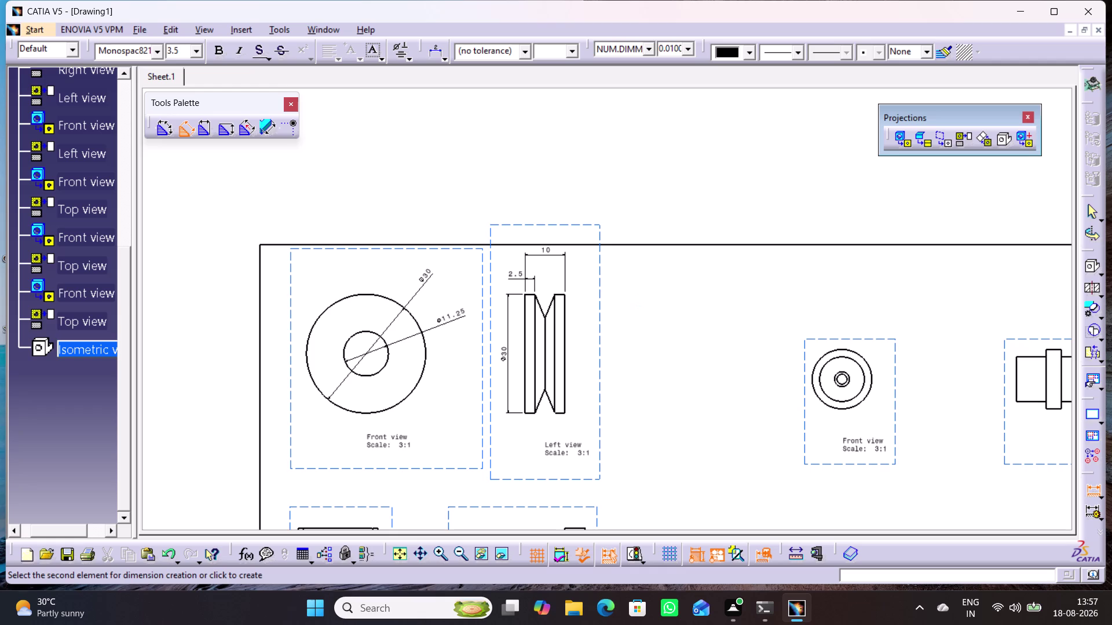
click(856, 351)
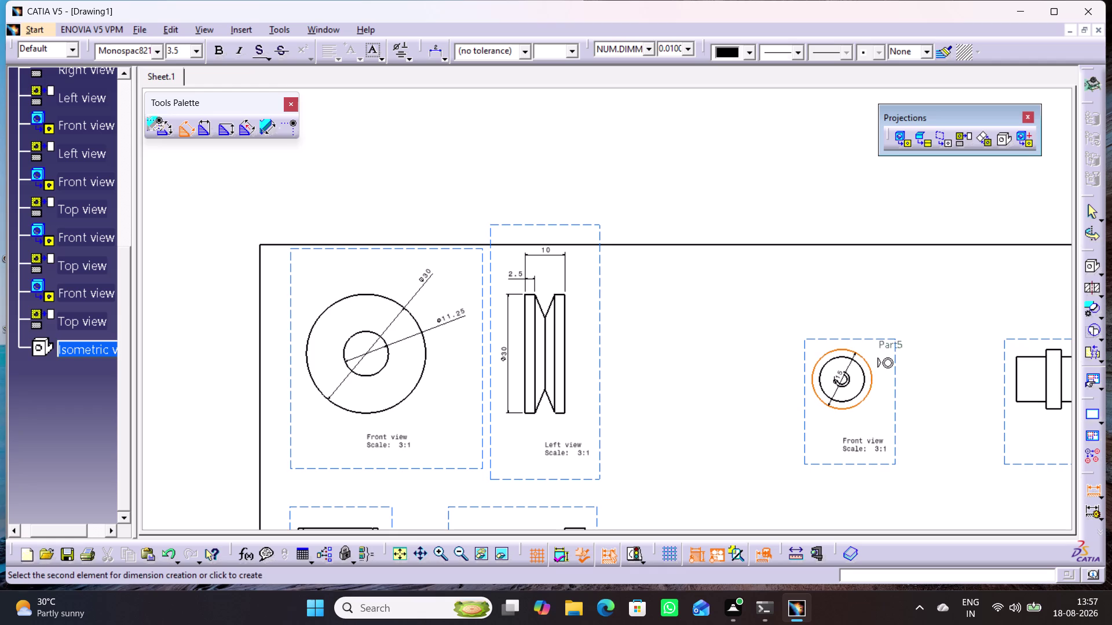
click(849, 310)
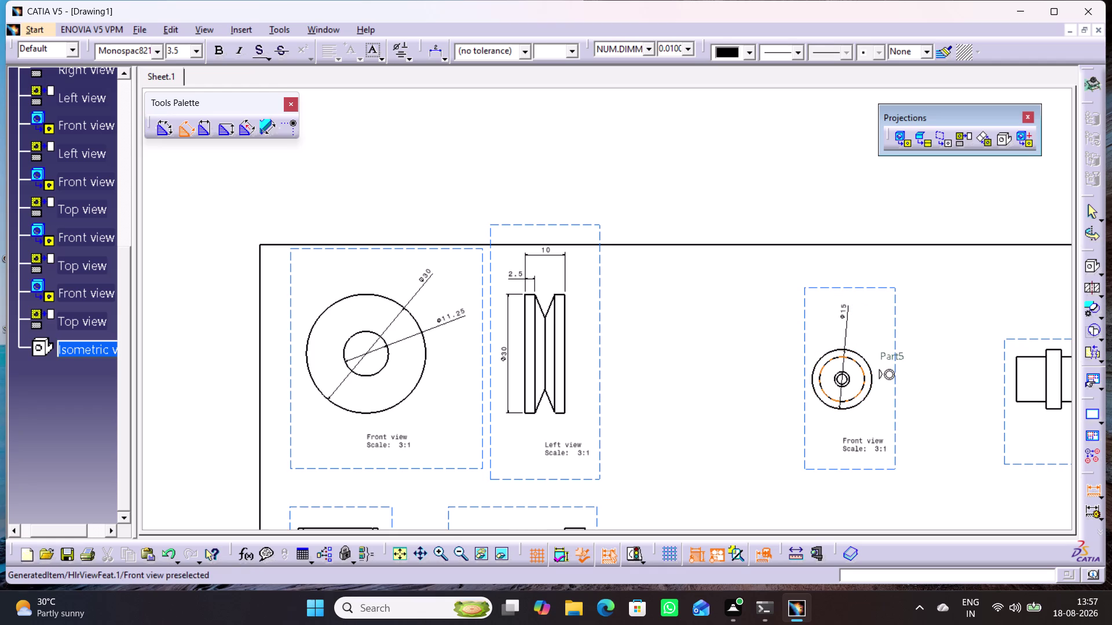
click(857, 362)
click(863, 316)
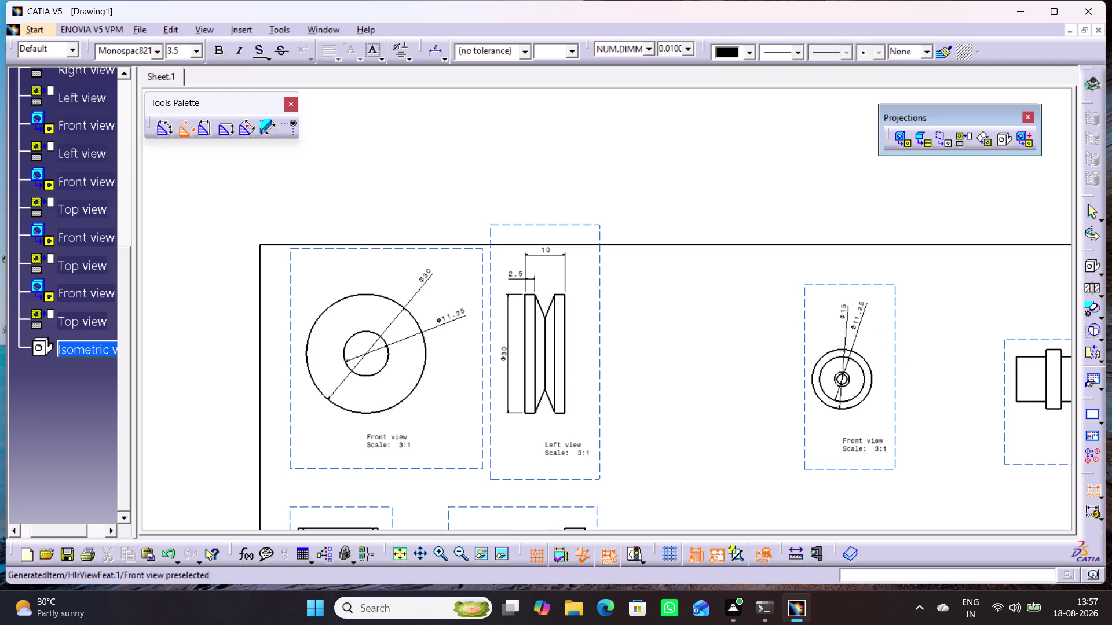
Add Ø3.75 and Ø2.5 diameters to the small front view's inner circles.
middle_drag(867, 417, 862, 369)
right_click(868, 417)
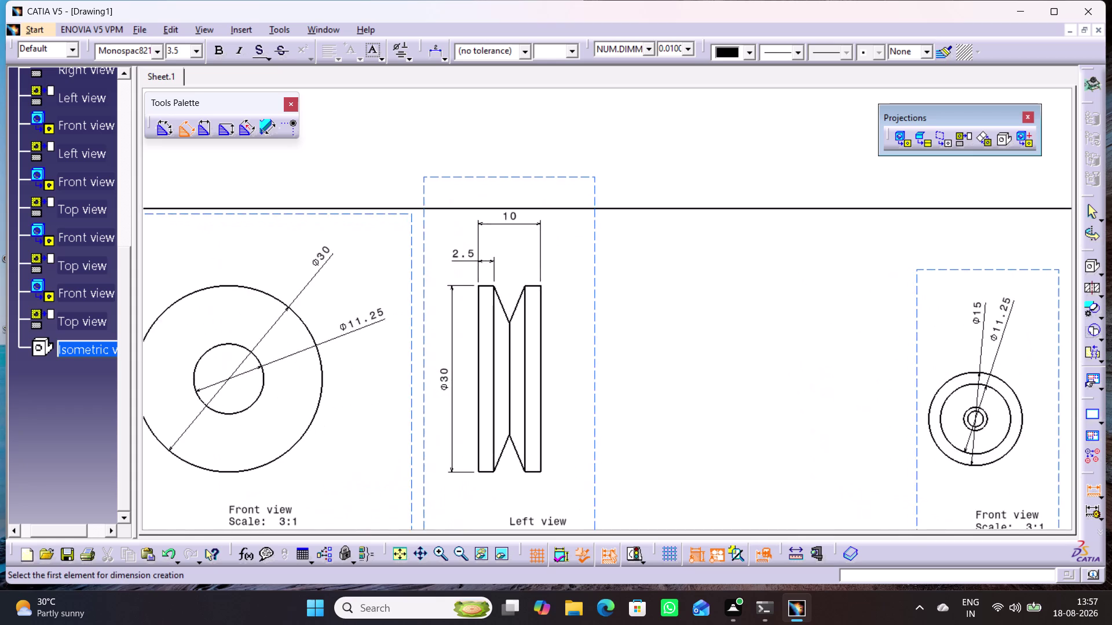
middle_drag(860, 397, 651, 373)
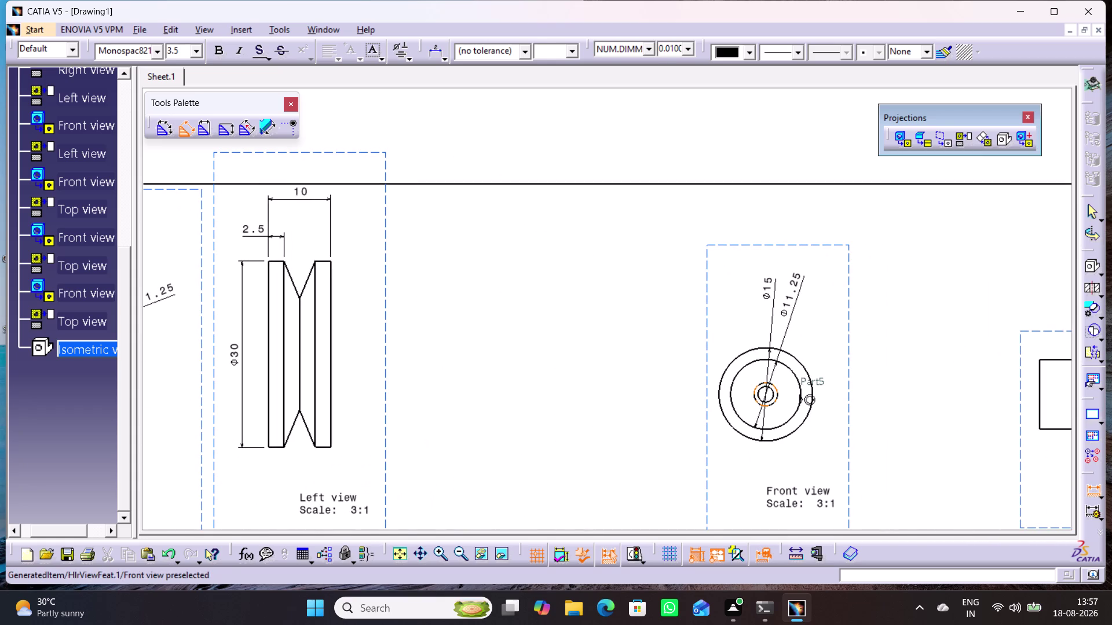
drag(778, 387, 784, 381)
click(821, 340)
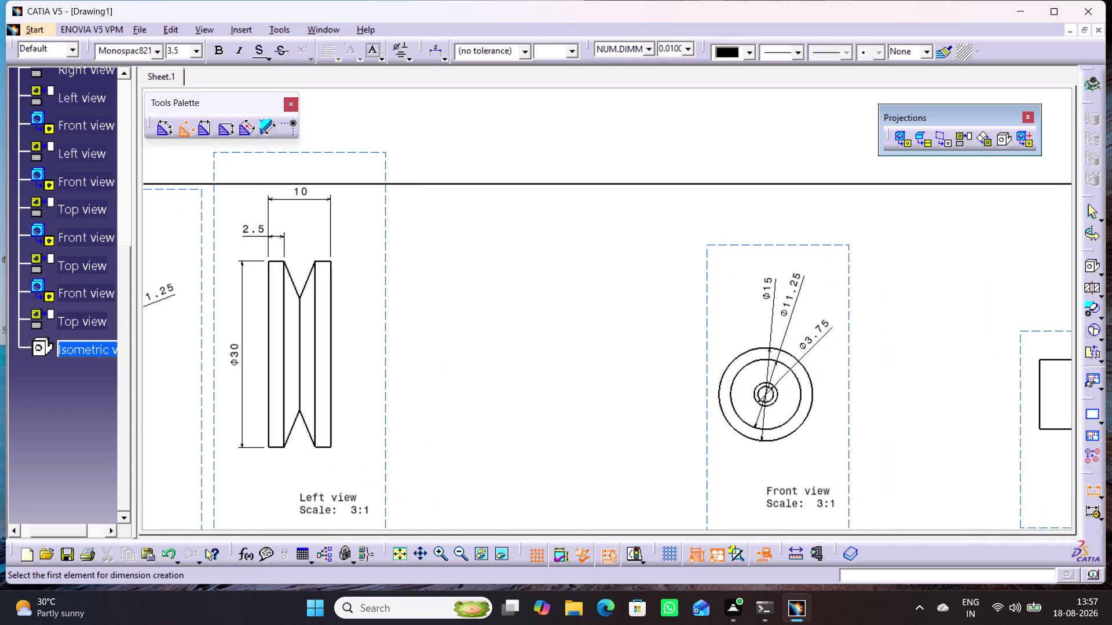
click(774, 394)
click(841, 375)
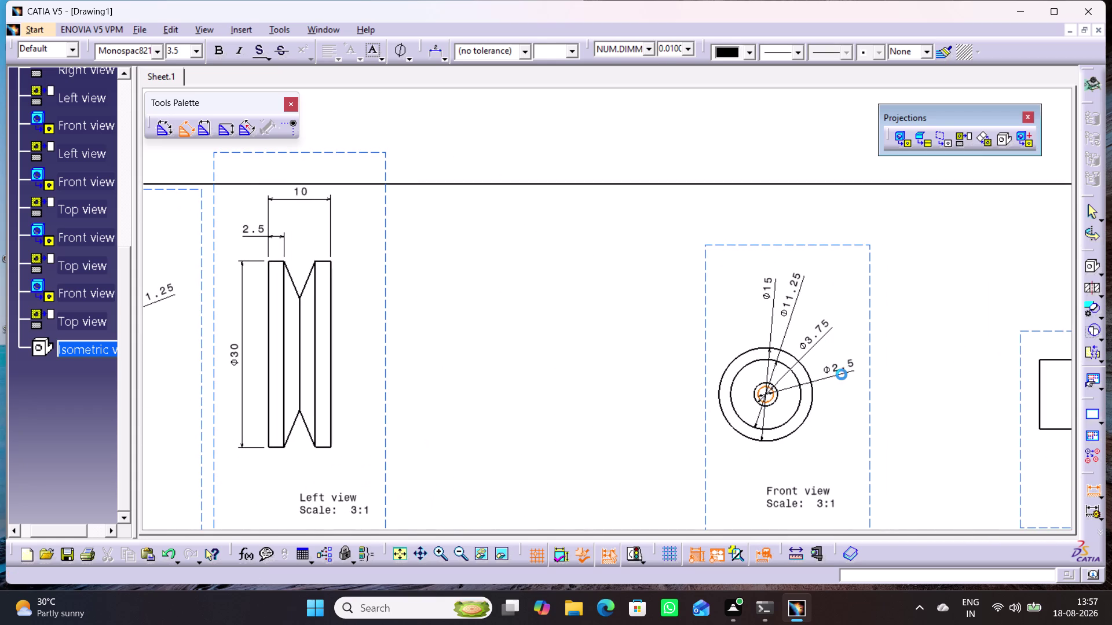
middle_drag(922, 418, 733, 408)
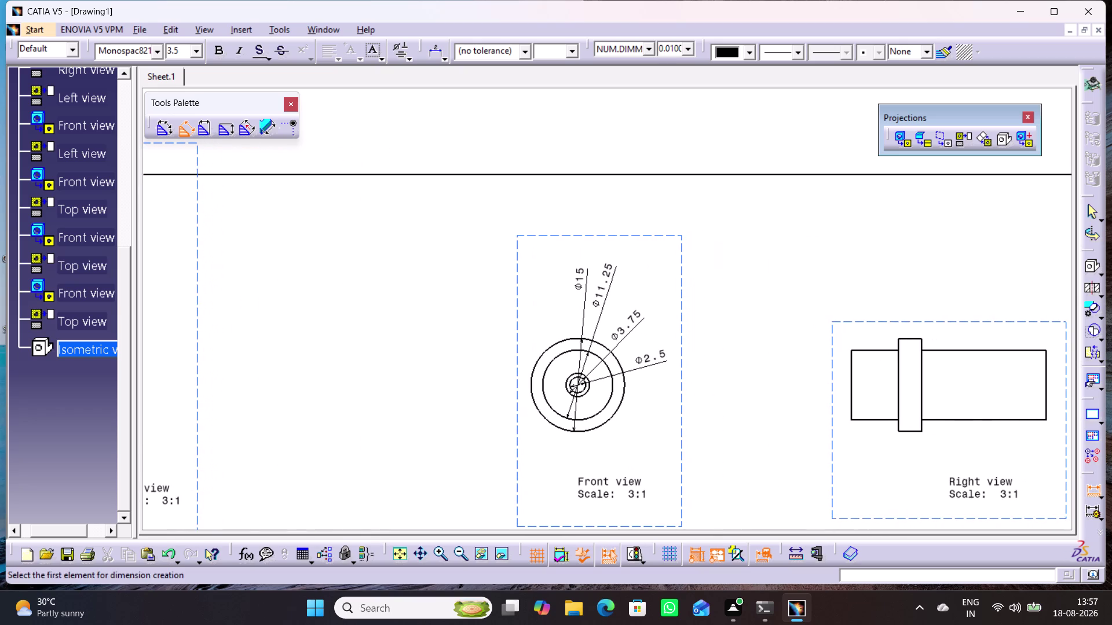
click(860, 347)
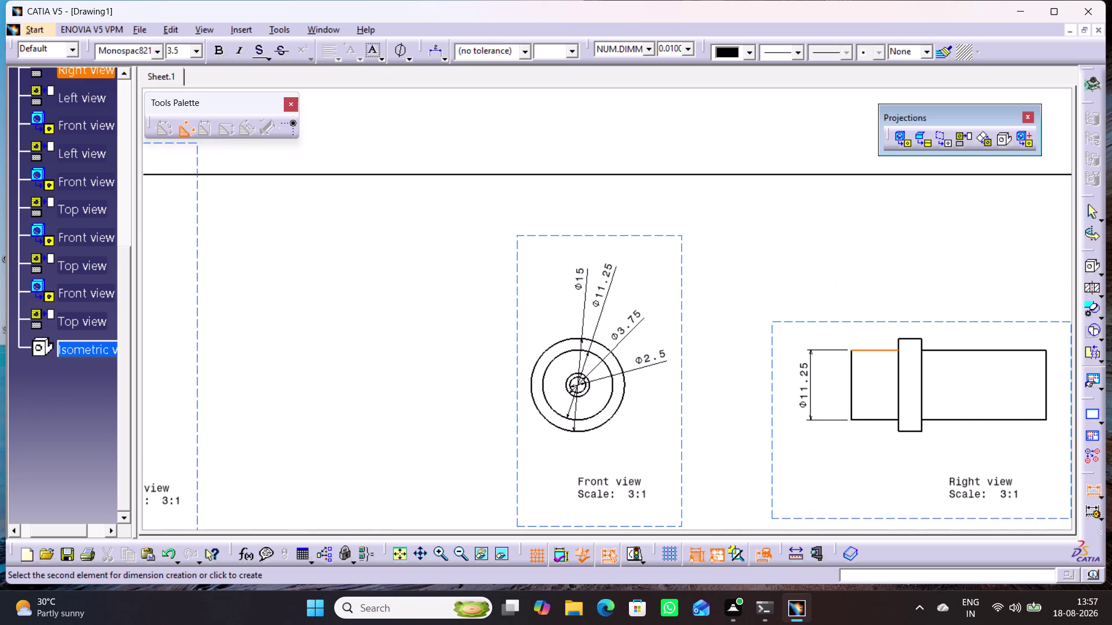
Place the Ø11.25 diameter, 7.5 length and 31.25 overall length dimensions on the shaft.
click(811, 378)
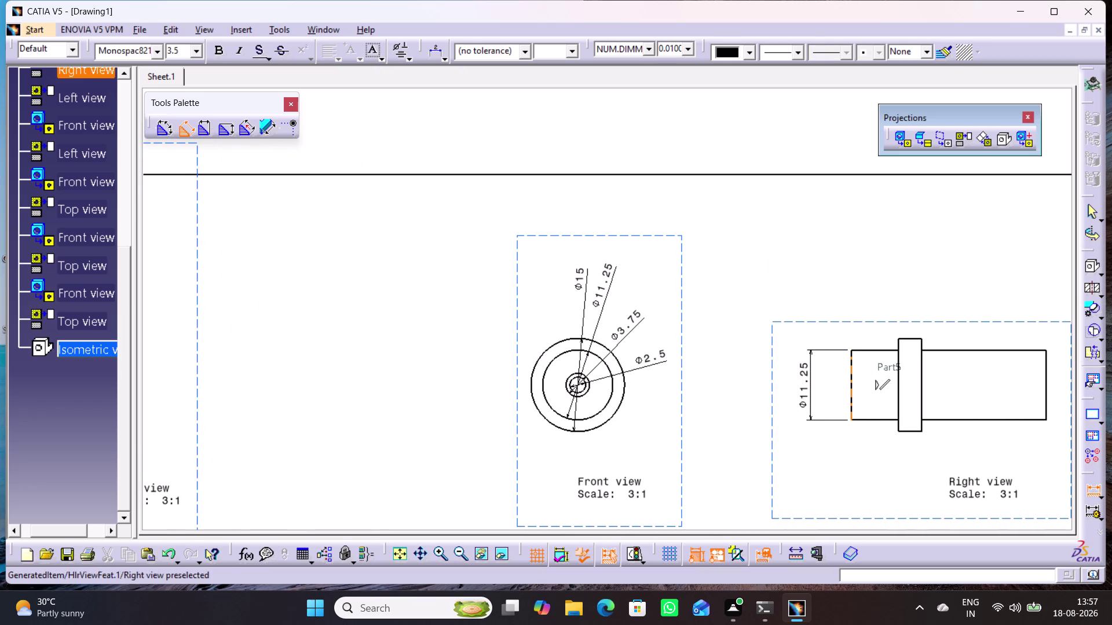
click(853, 373)
click(898, 364)
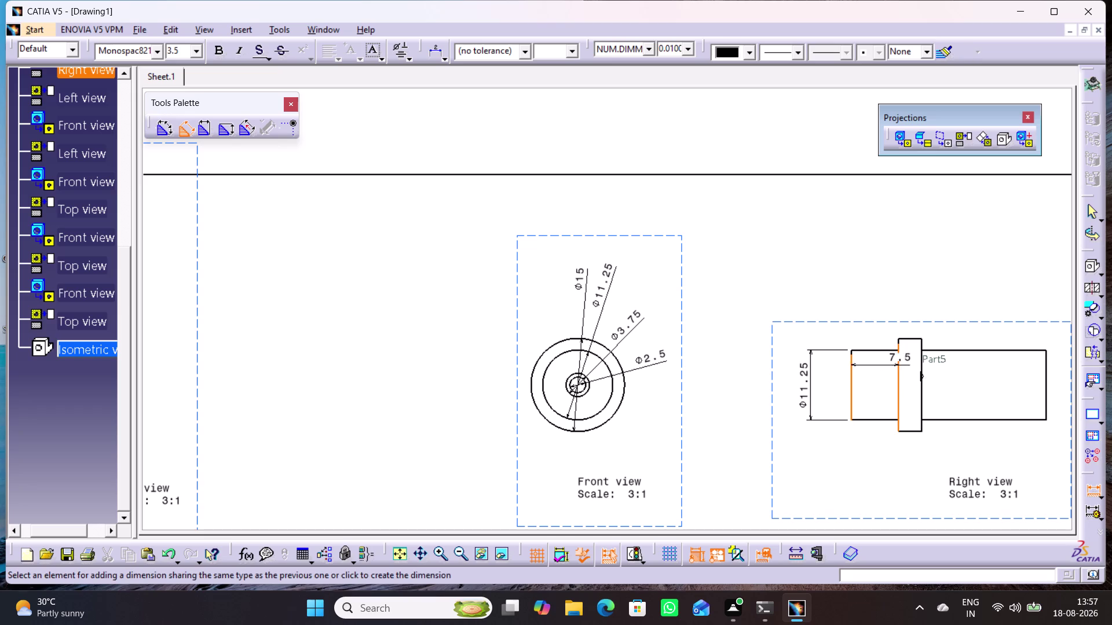
click(868, 330)
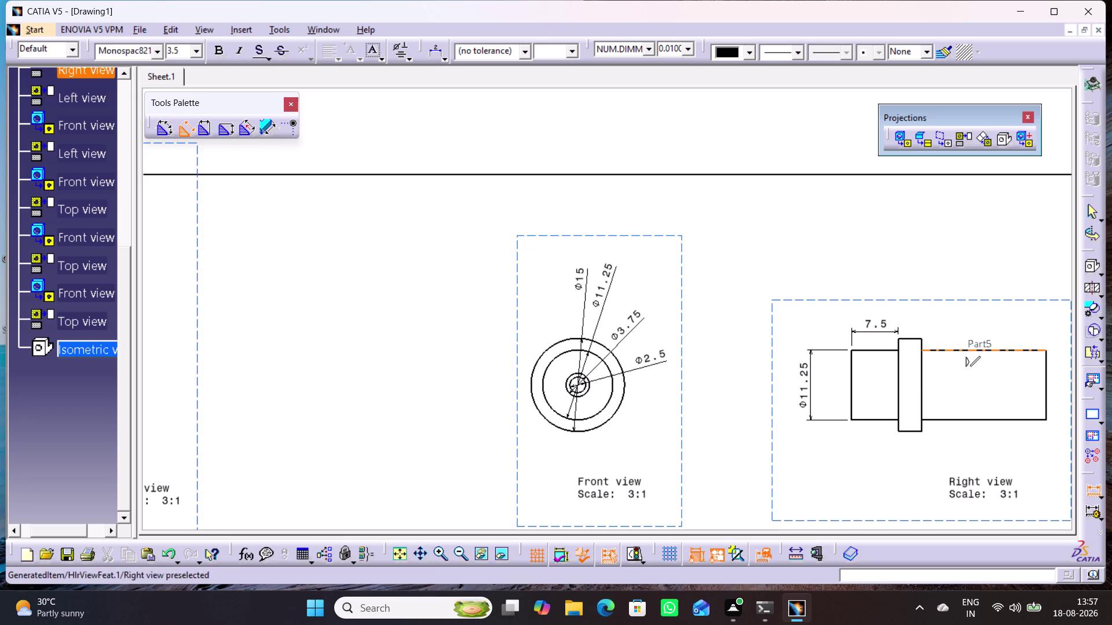
click(854, 368)
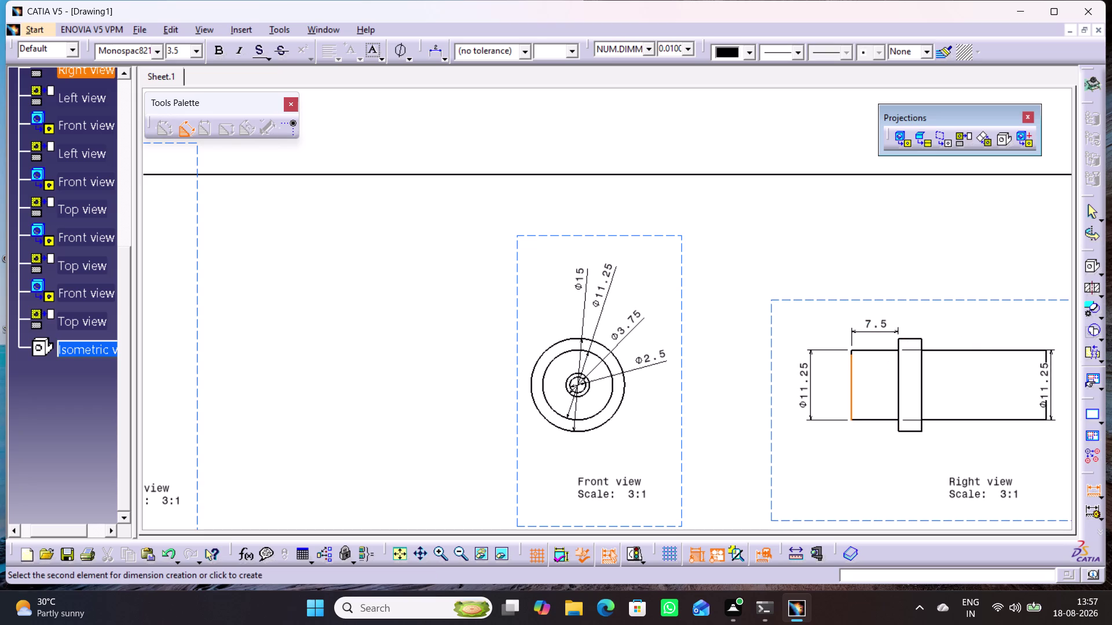
click(1044, 372)
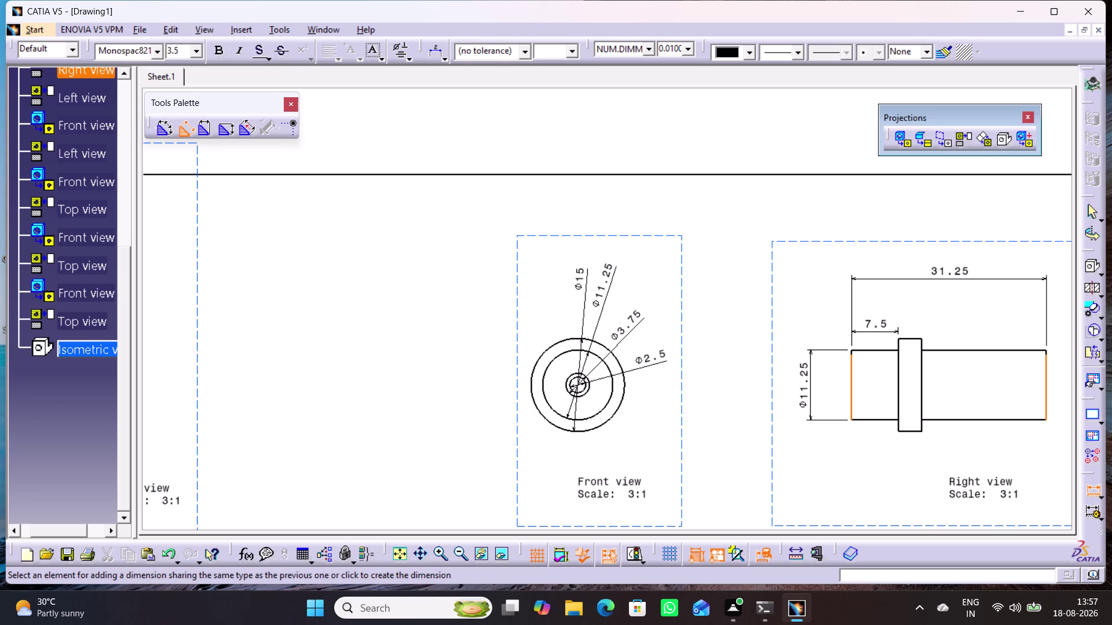
click(920, 277)
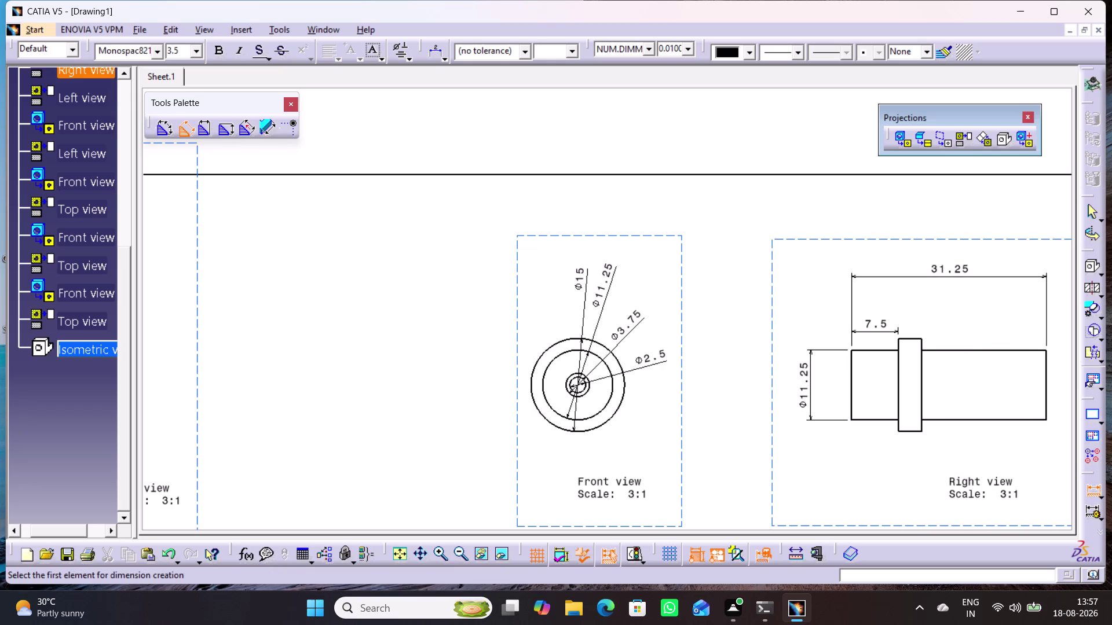
Discard a stray dimension, then add the 20 length and Ø15 collar diameter.
click(965, 350)
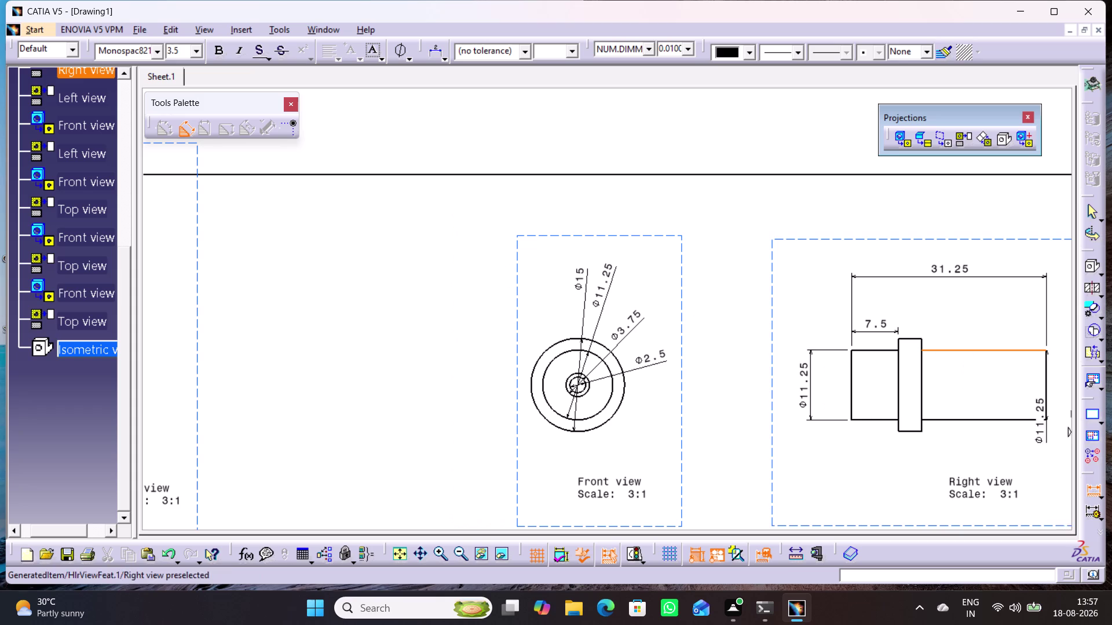
click(1089, 488)
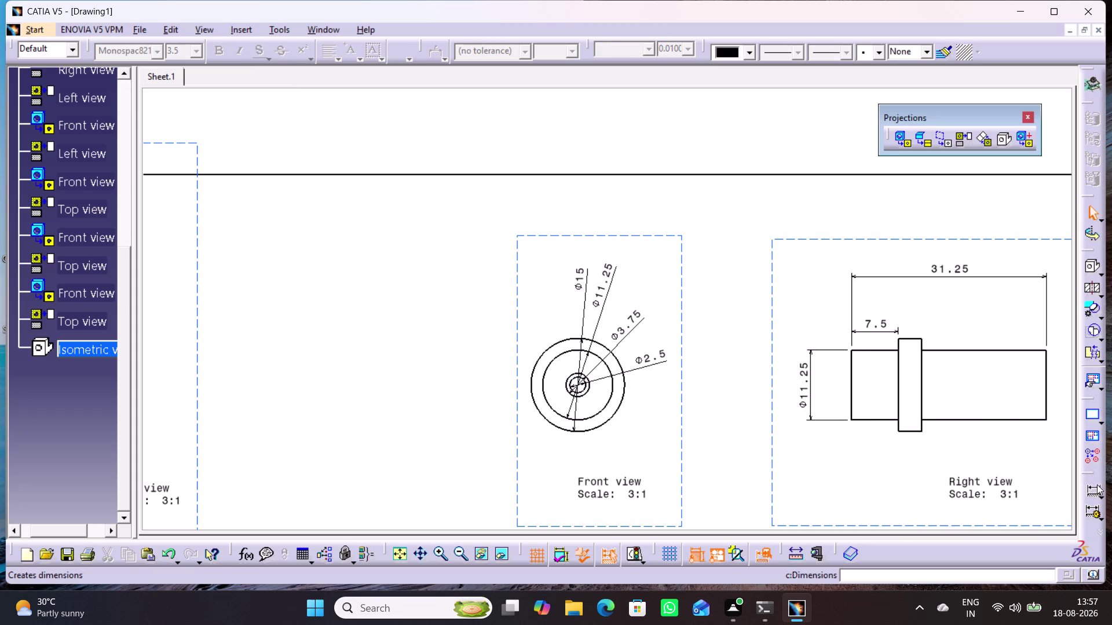
double_click(1094, 491)
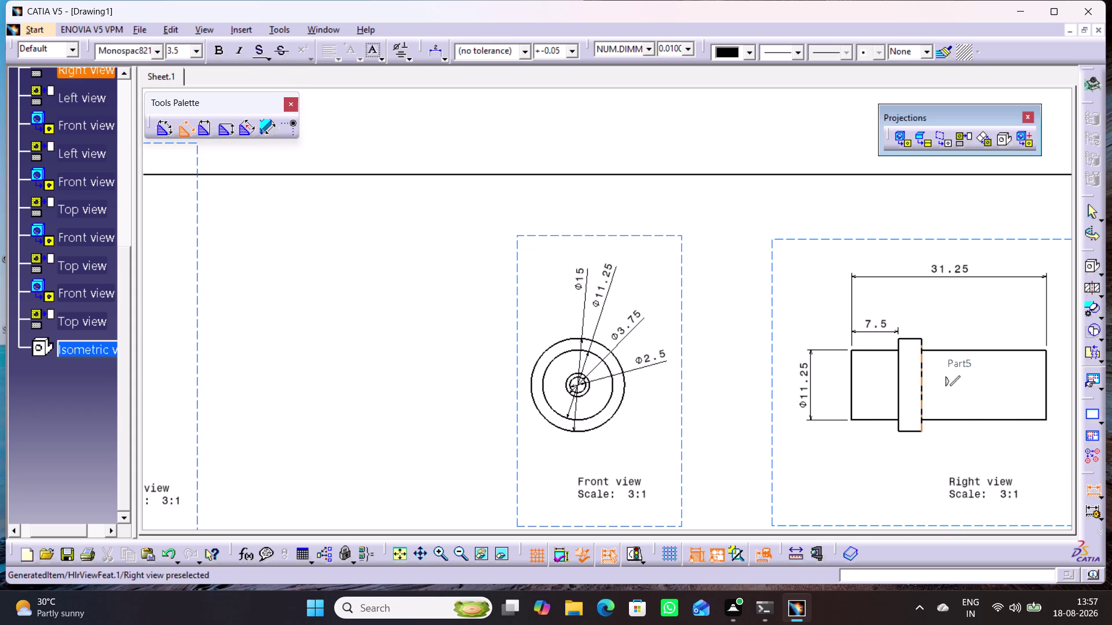
click(924, 368)
click(1046, 371)
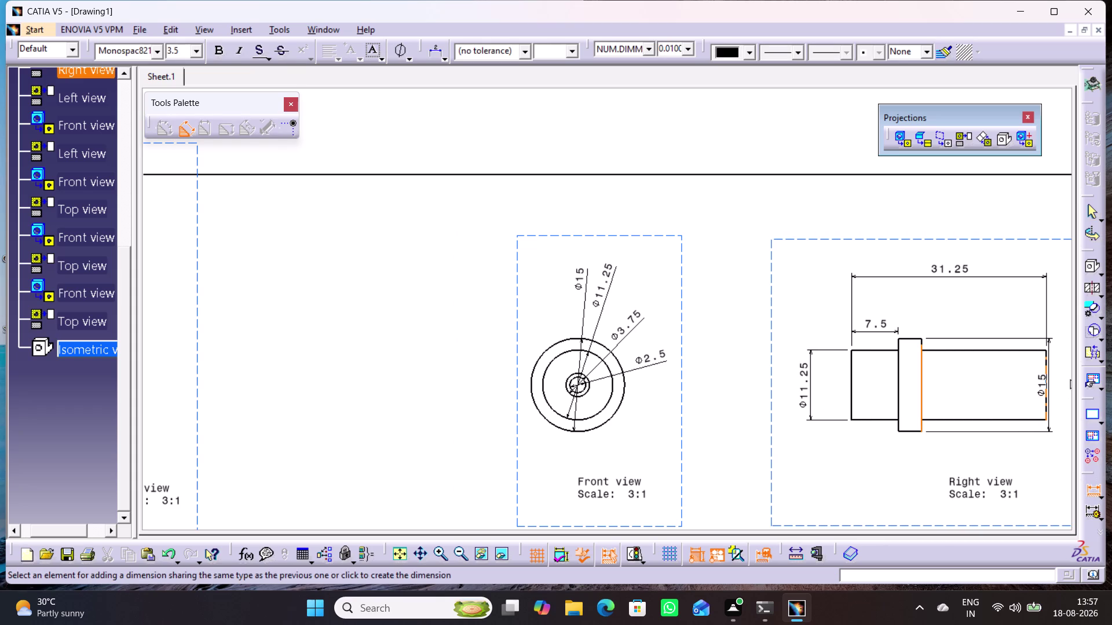
click(971, 324)
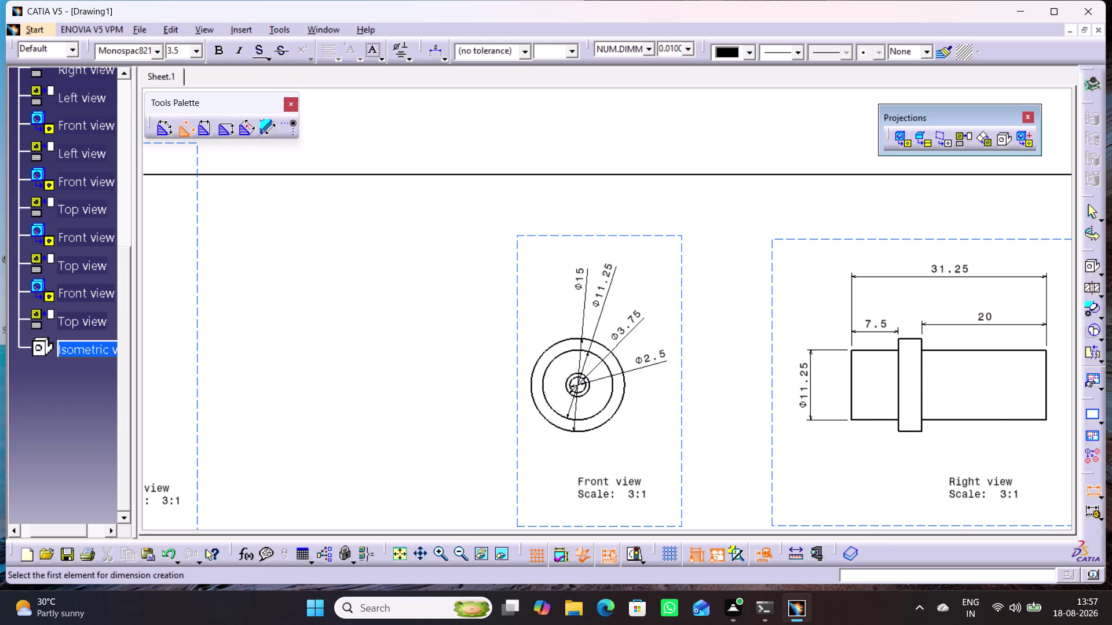
click(898, 374)
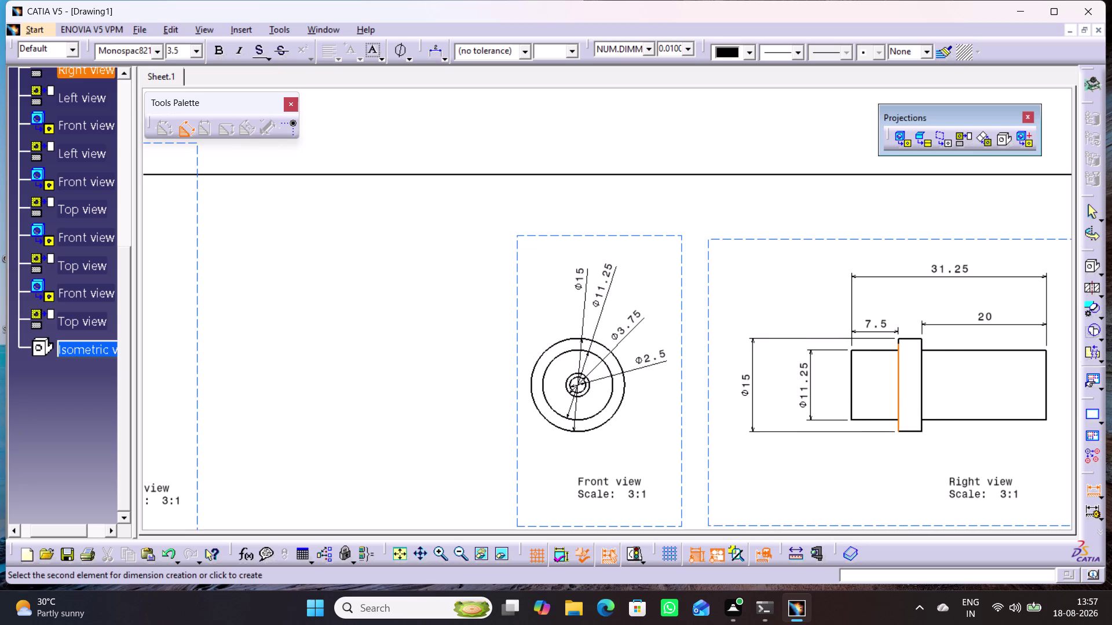
click(762, 379)
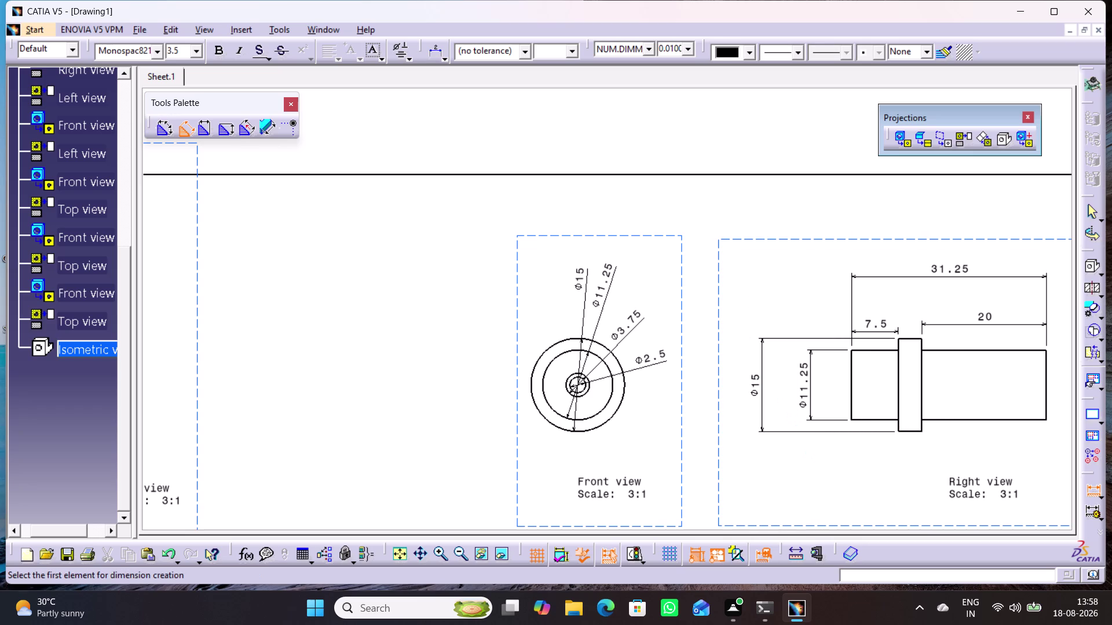
click(833, 475)
middle_drag(834, 476, 855, 531)
Add Ø15 and Ø3.75 diameter dimensions to the lower front view's circles.
right_click(834, 477)
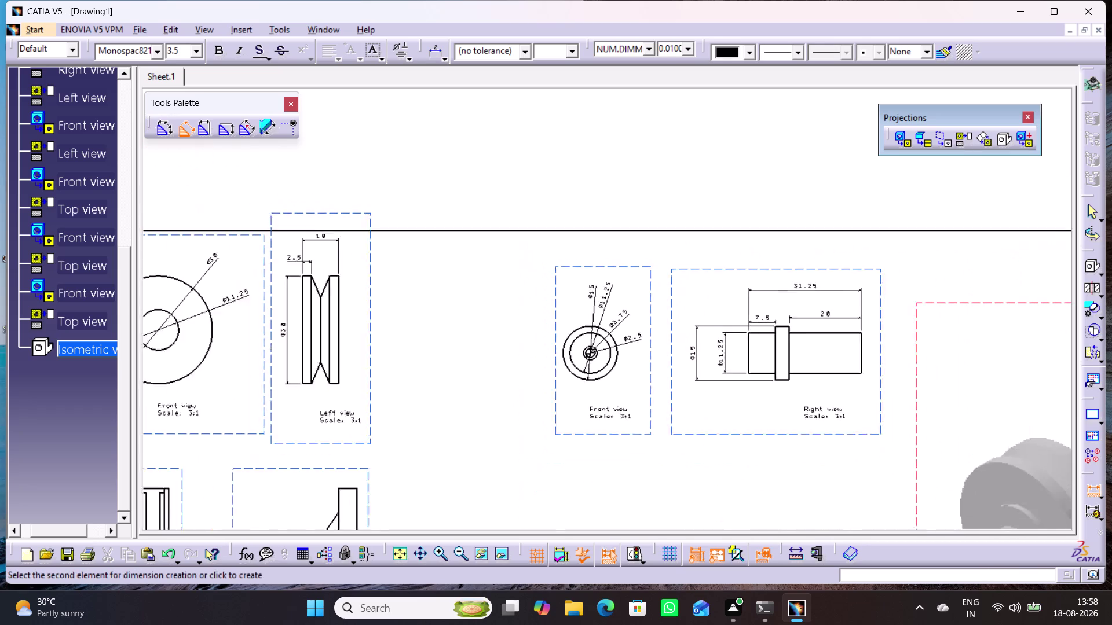
middle_drag(856, 531, 856, 538)
middle_drag(826, 490, 844, 524)
right_click(826, 490)
middle_drag(698, 458, 844, 368)
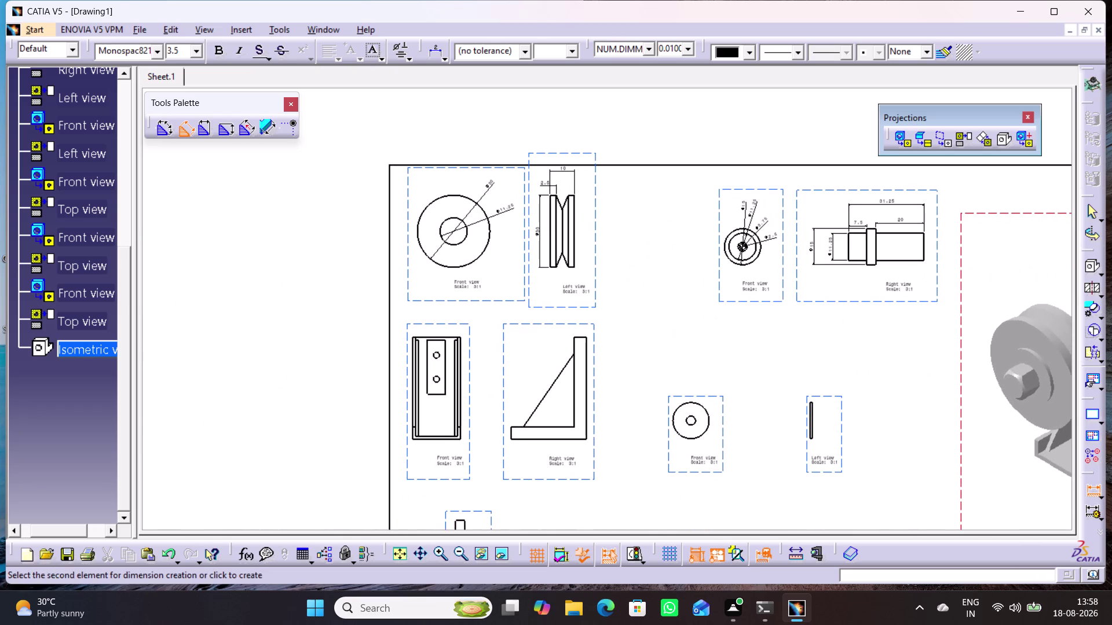
middle_drag(727, 486, 725, 446)
right_click(728, 486)
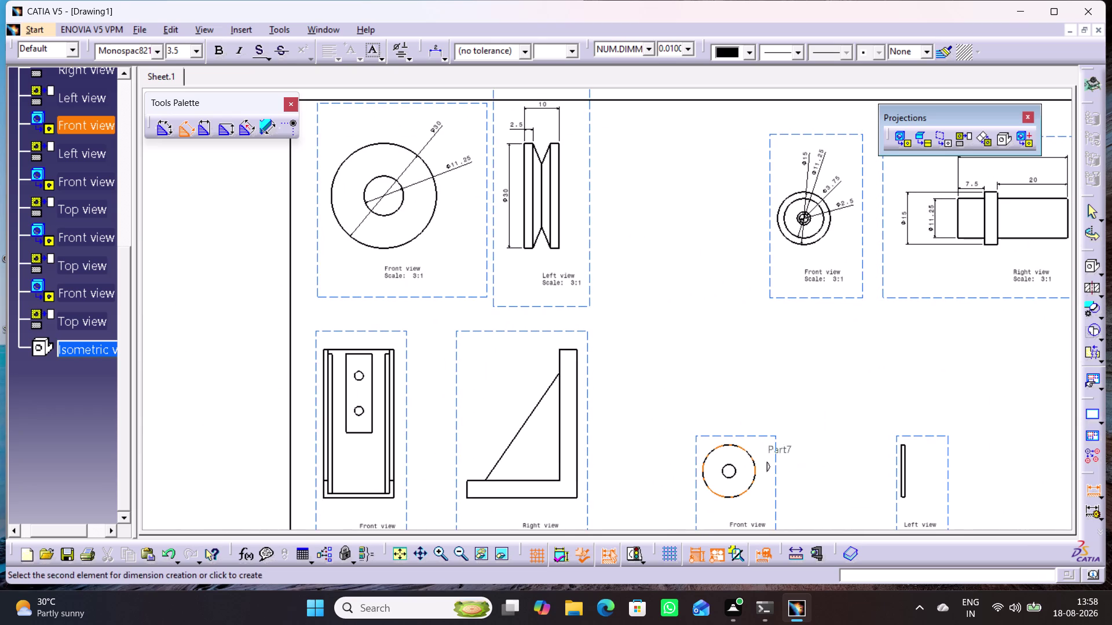
drag(750, 452, 753, 438)
click(752, 394)
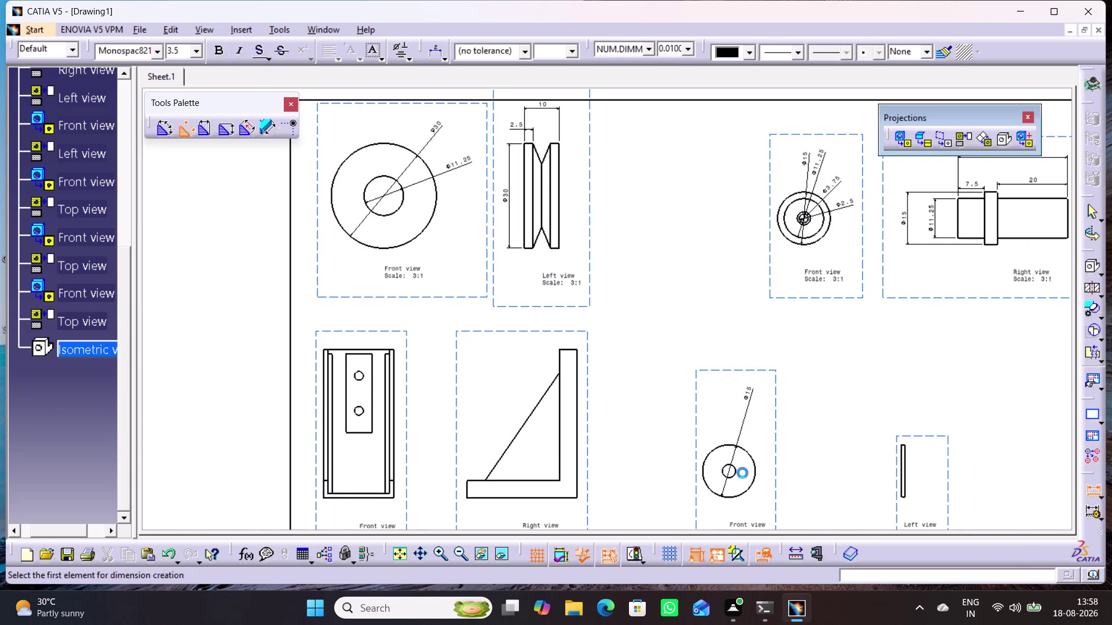
click(735, 469)
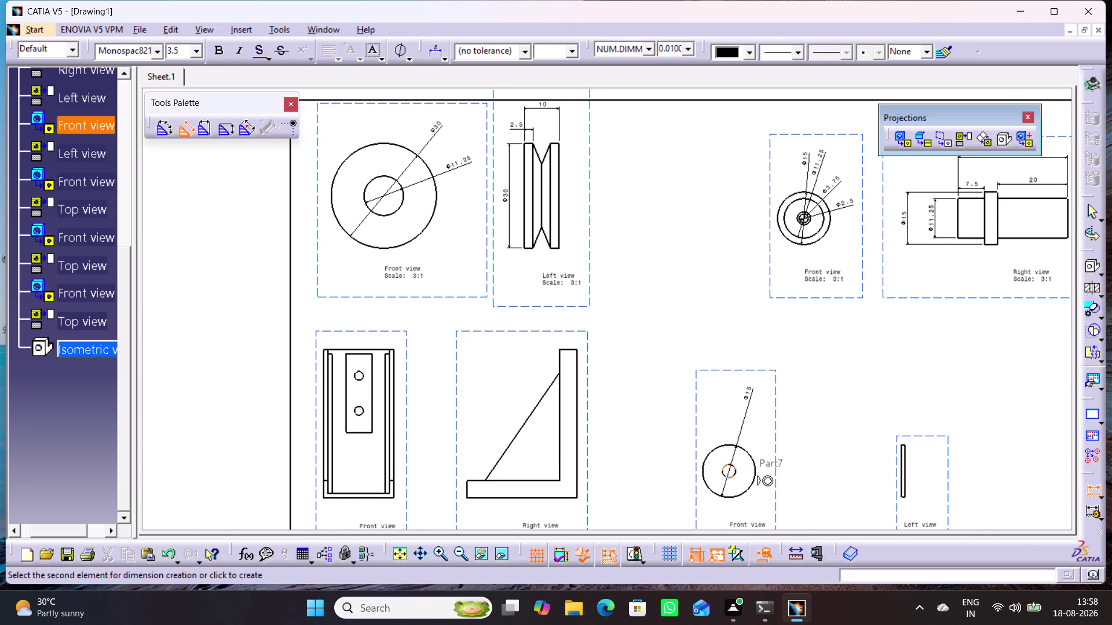
click(784, 435)
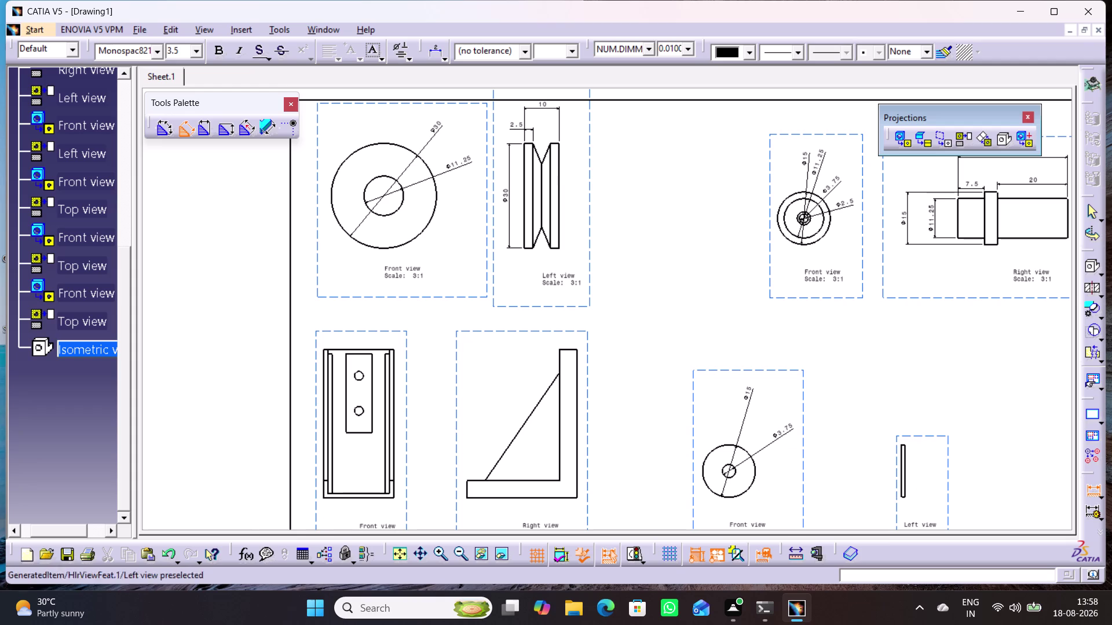
Dimension the thin left view, including its plate thickness of 1.
middle_drag(928, 470, 920, 450)
right_click(928, 470)
middle_drag(933, 475, 799, 446)
middle_drag(802, 448, 802, 448)
right_click(802, 448)
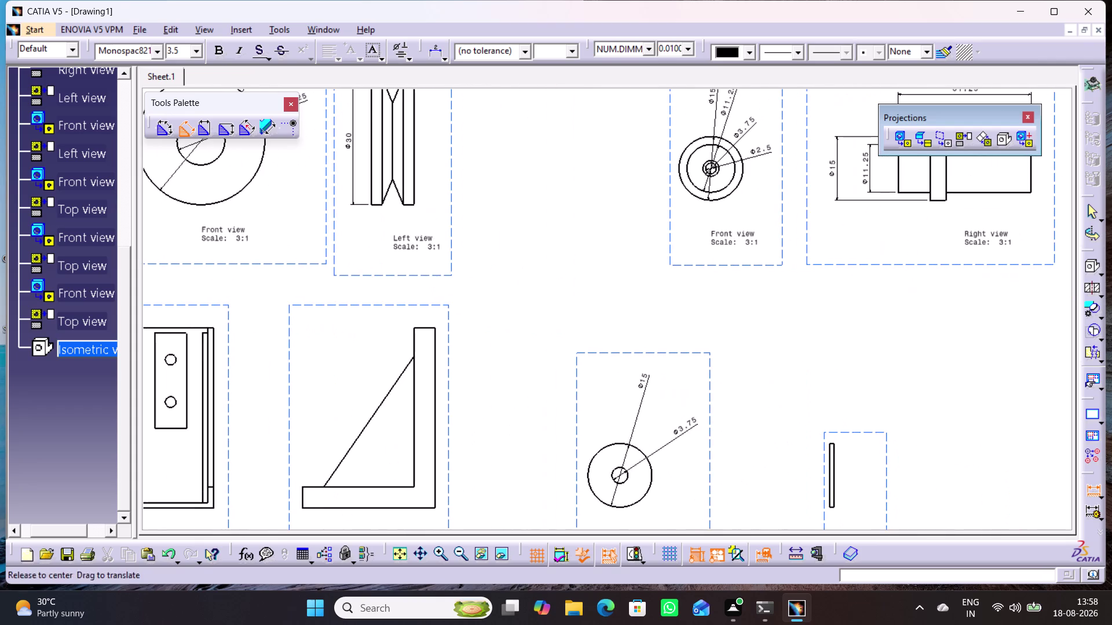
middle_drag(802, 449, 801, 429)
middle_drag(843, 462, 782, 381)
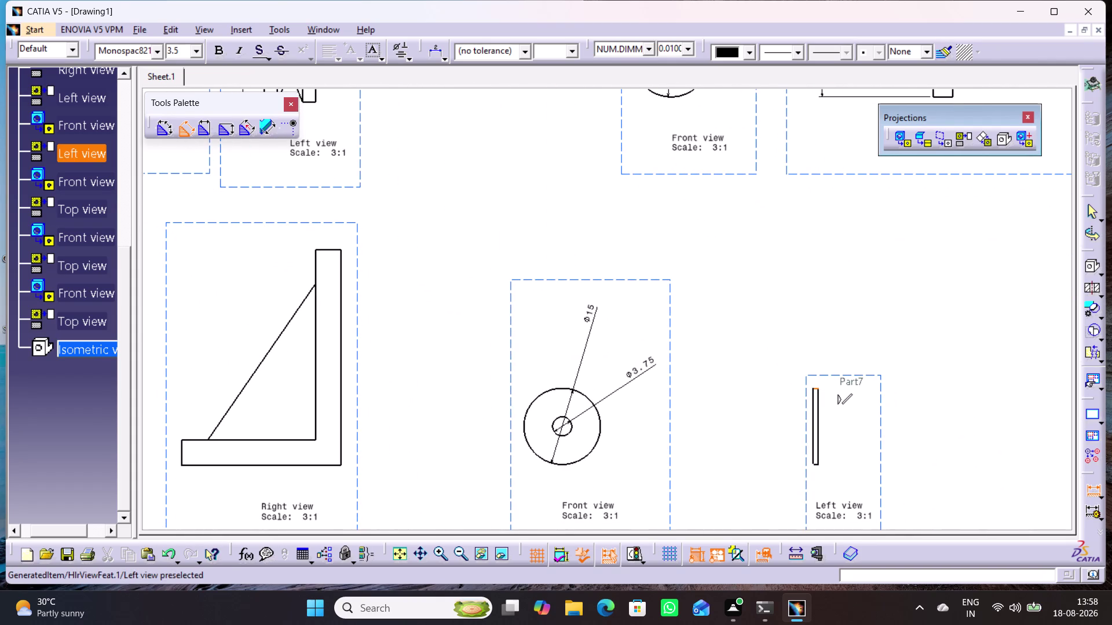
click(815, 387)
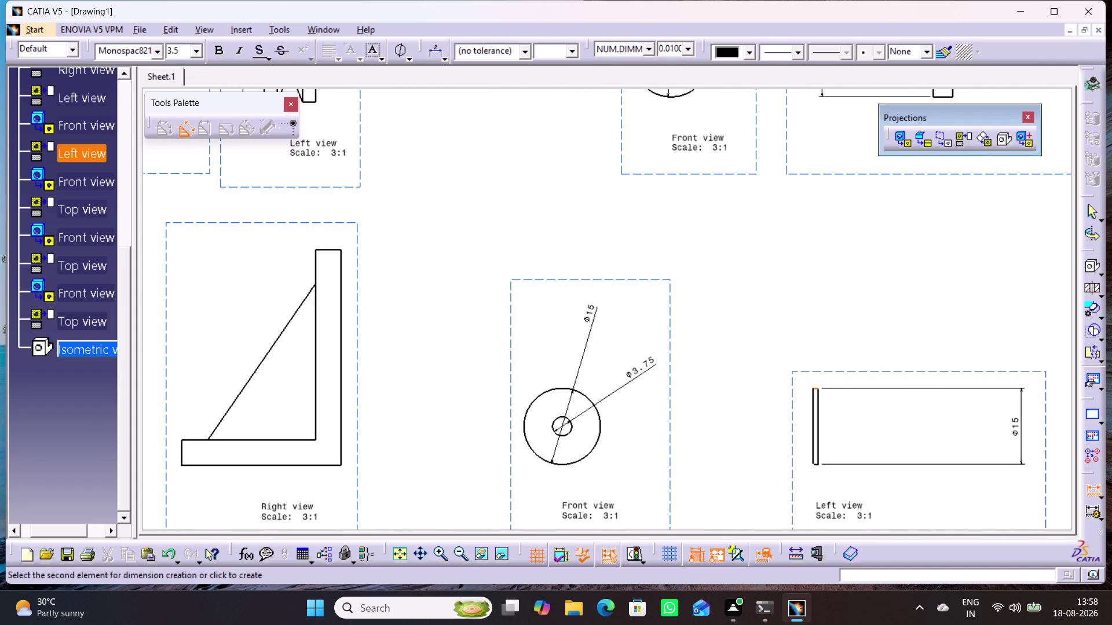
click(1092, 484)
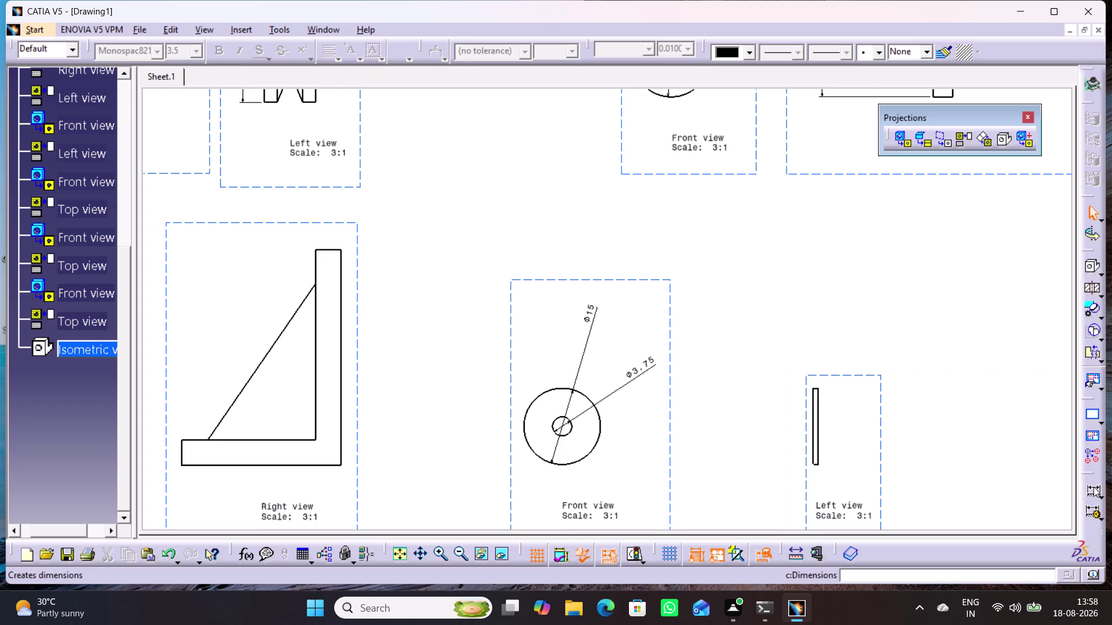
click(1093, 487)
click(821, 407)
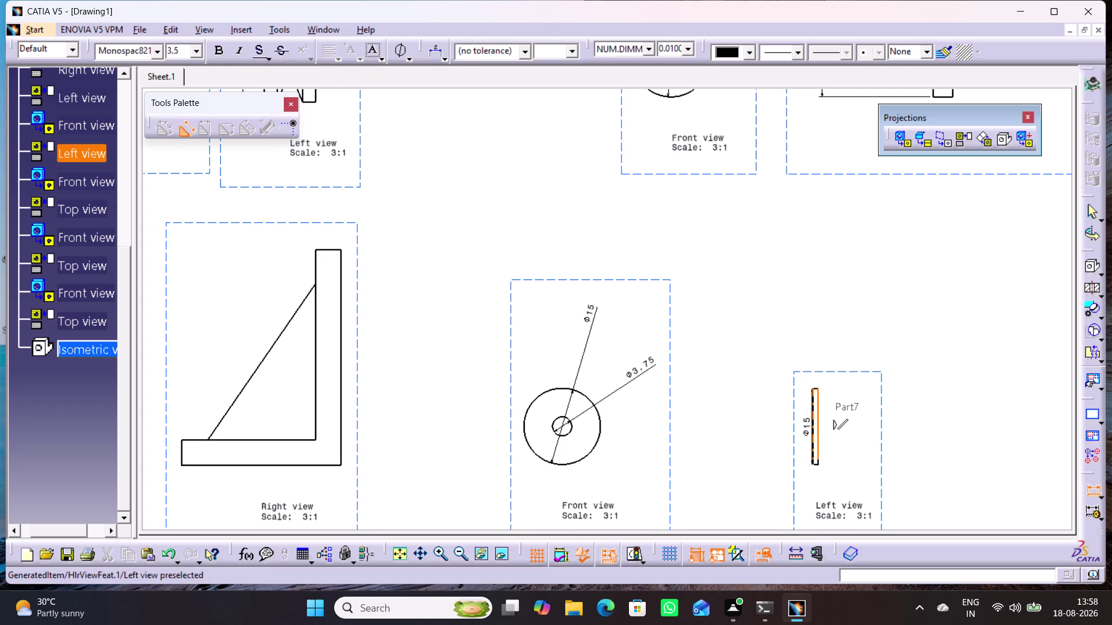
click(813, 413)
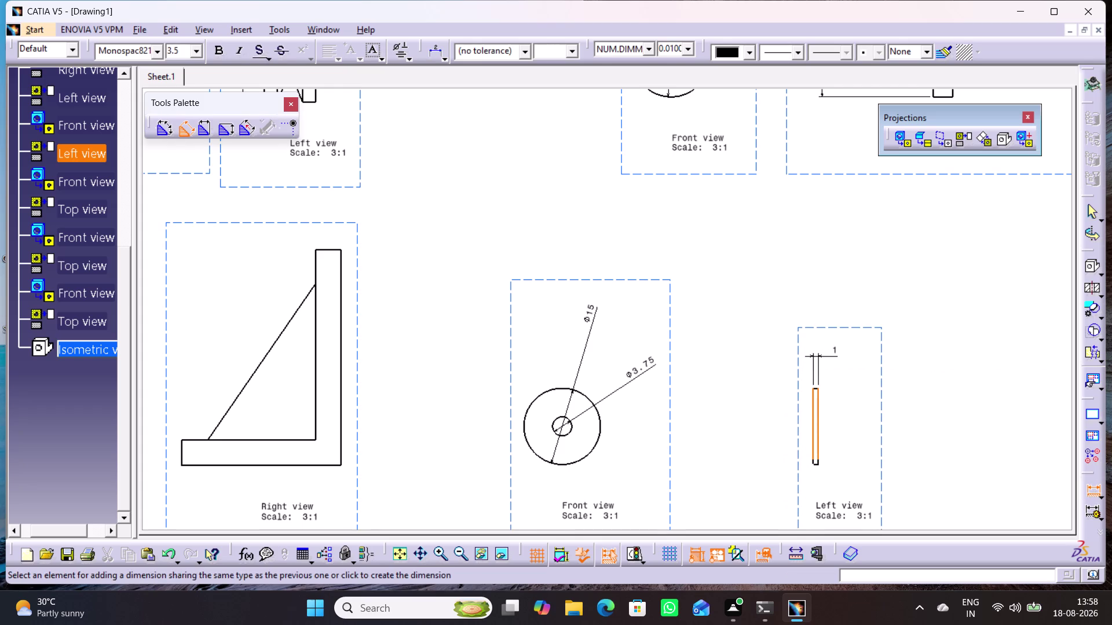
click(836, 357)
Pan to the right view and dimension its 31.25 base width.
middle_drag(921, 456, 927, 356)
middle_drag(877, 450, 918, 407)
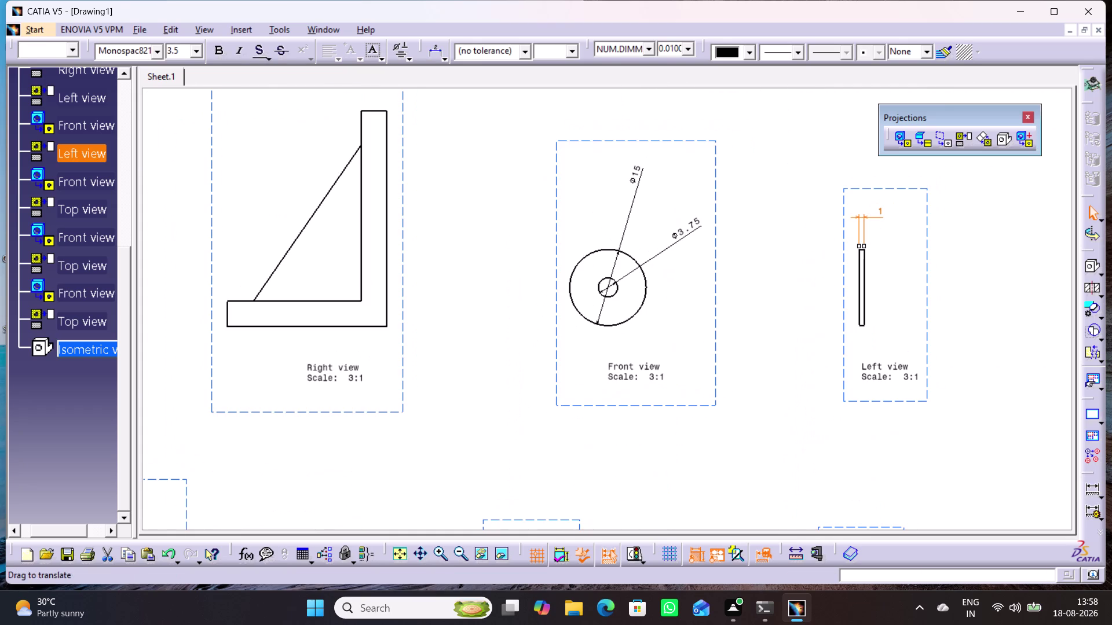
right_click(904, 413)
middle_drag(859, 475, 880, 523)
right_click(860, 475)
middle_drag(550, 423, 607, 424)
right_click(612, 453)
middle_drag(531, 454, 668, 463)
right_click(670, 479)
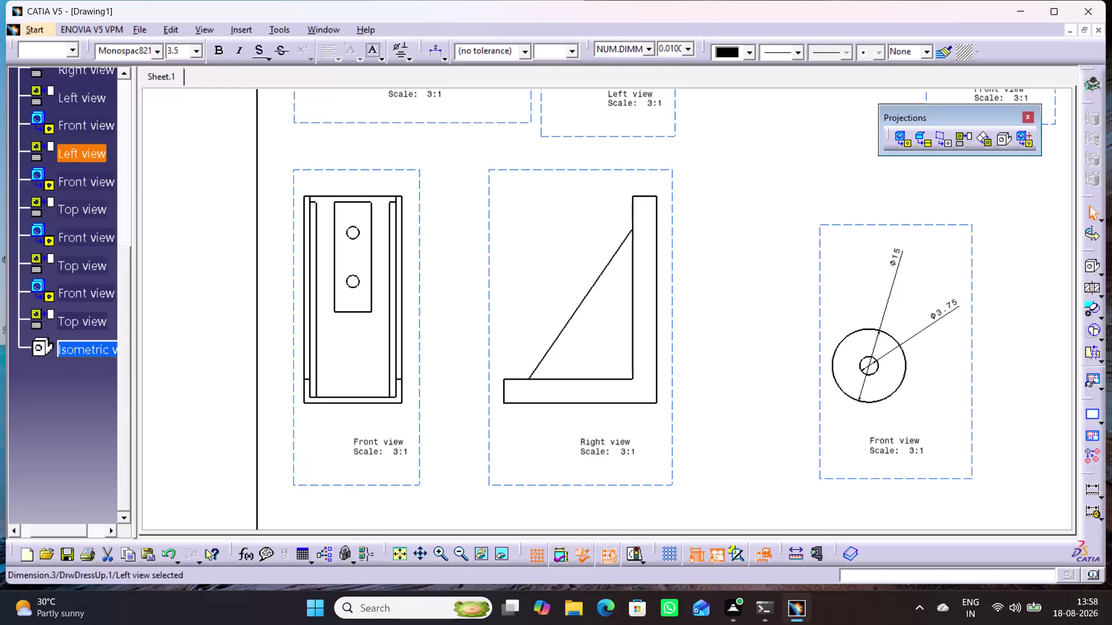
double_click(1092, 493)
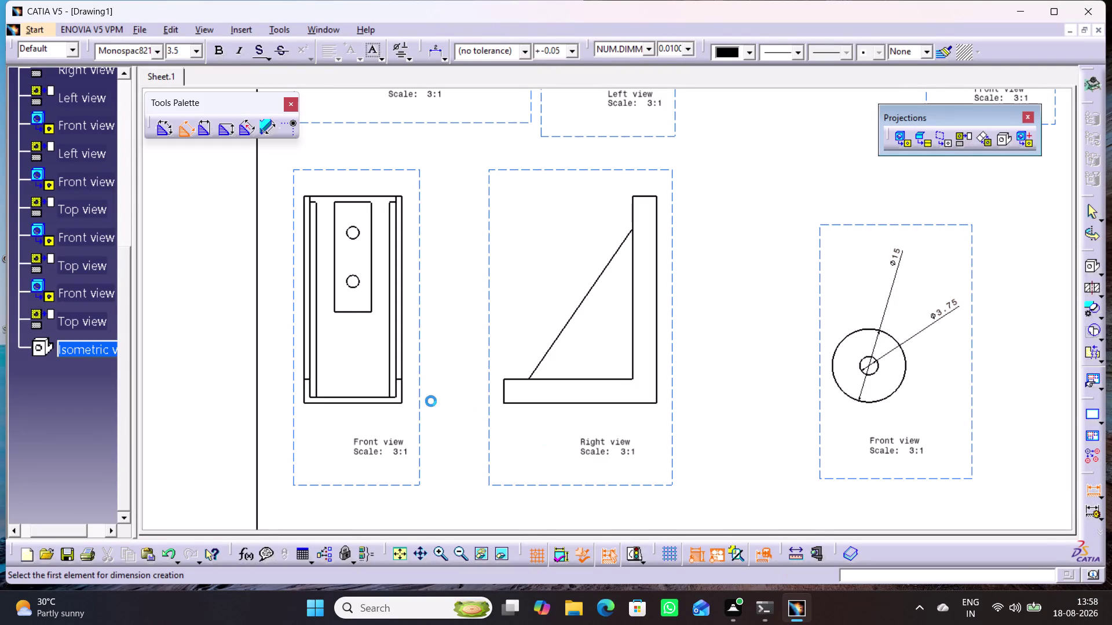
click(504, 395)
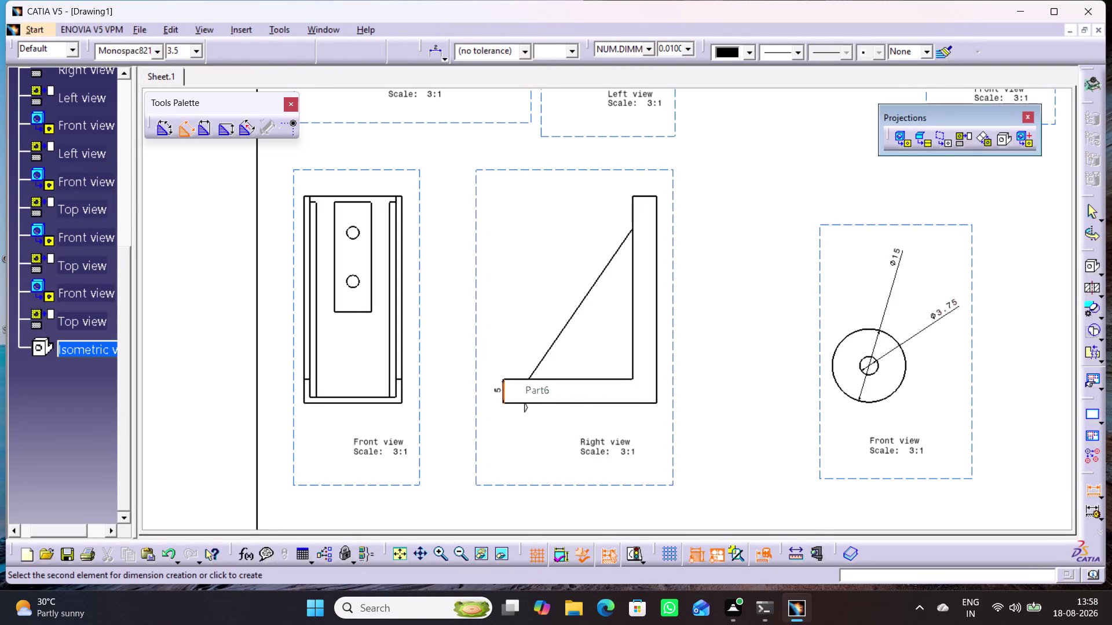
click(658, 391)
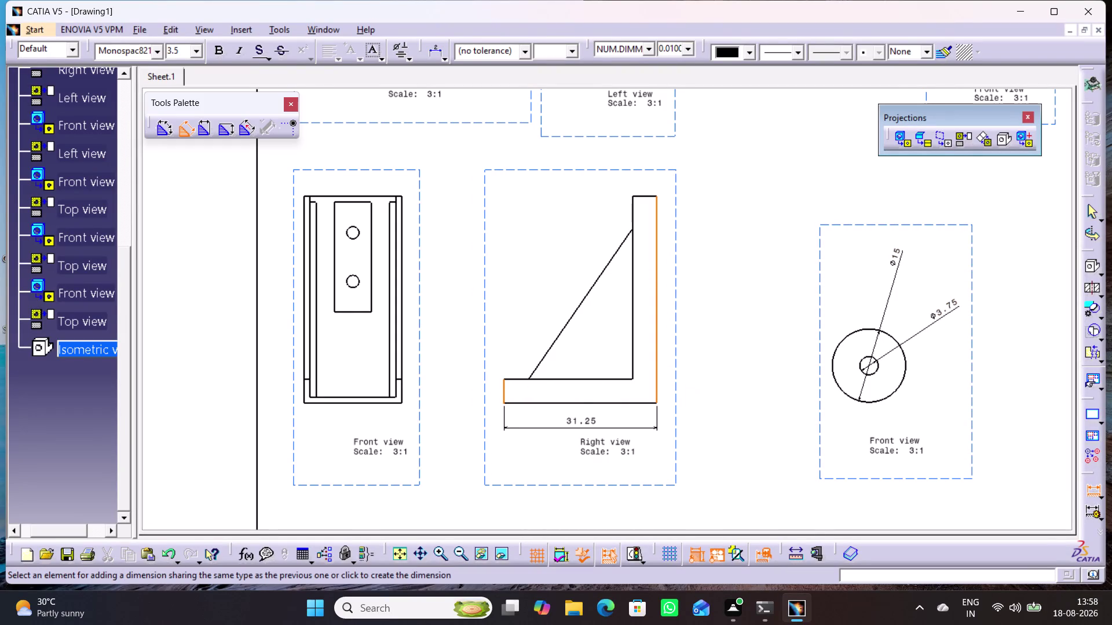
click(577, 429)
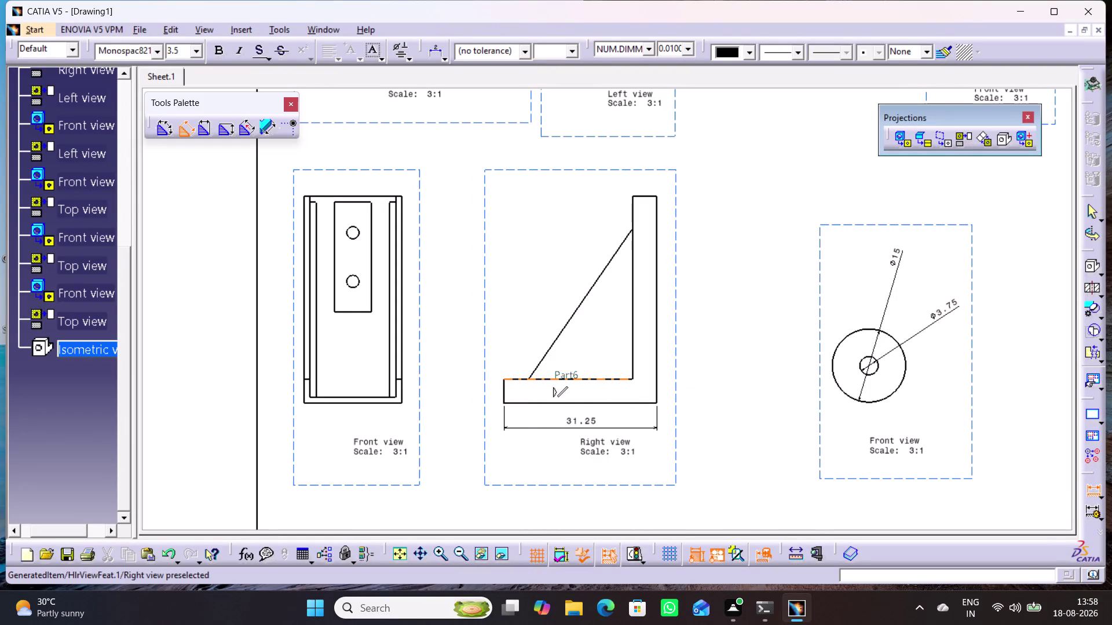
Discard a stray diagonal dimension and add the 42.5 height to the right view.
click(536, 370)
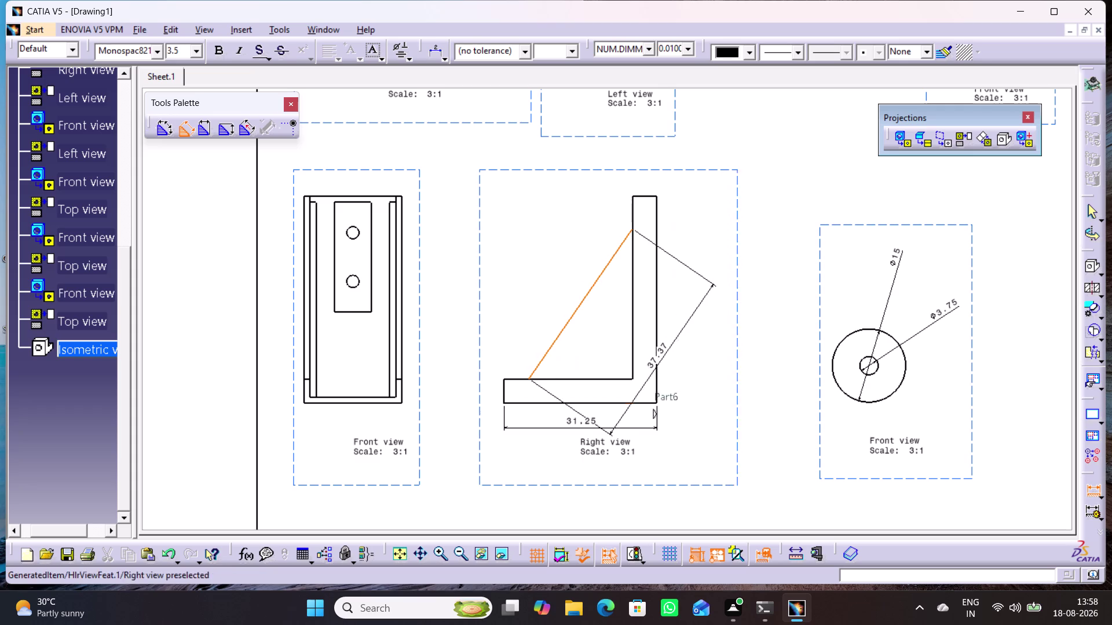
click(656, 388)
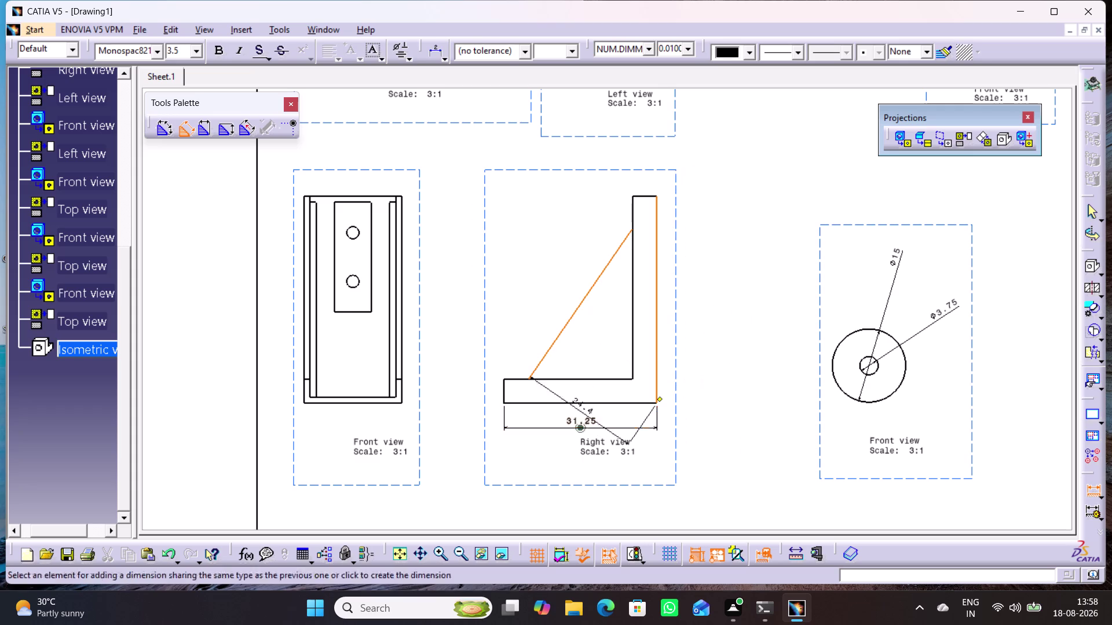
click(1090, 491)
click(955, 494)
click(1091, 492)
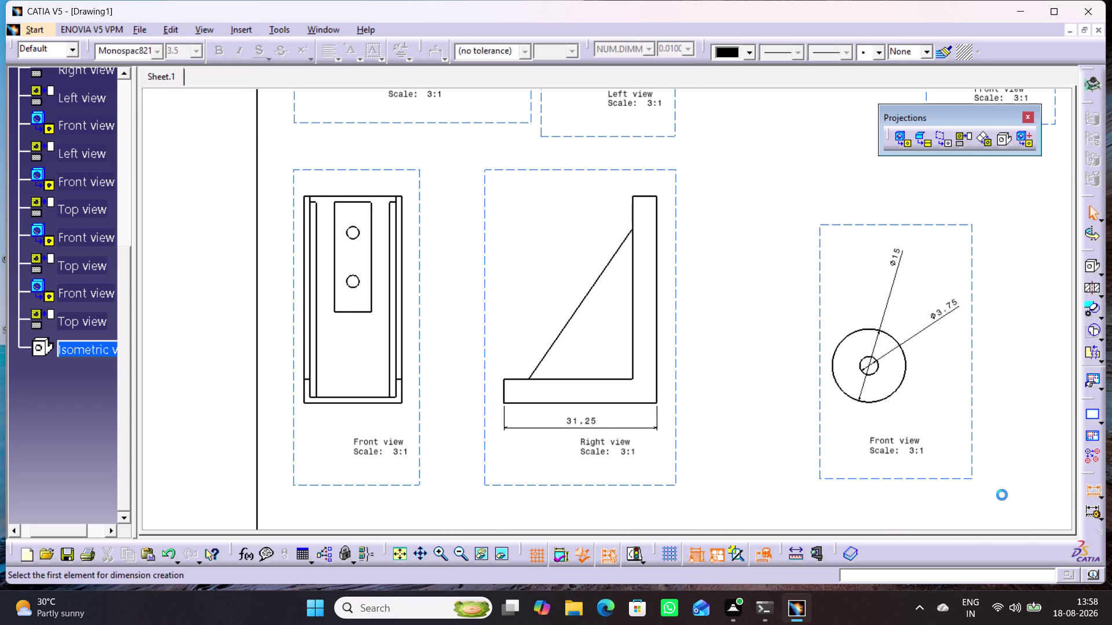
click(648, 402)
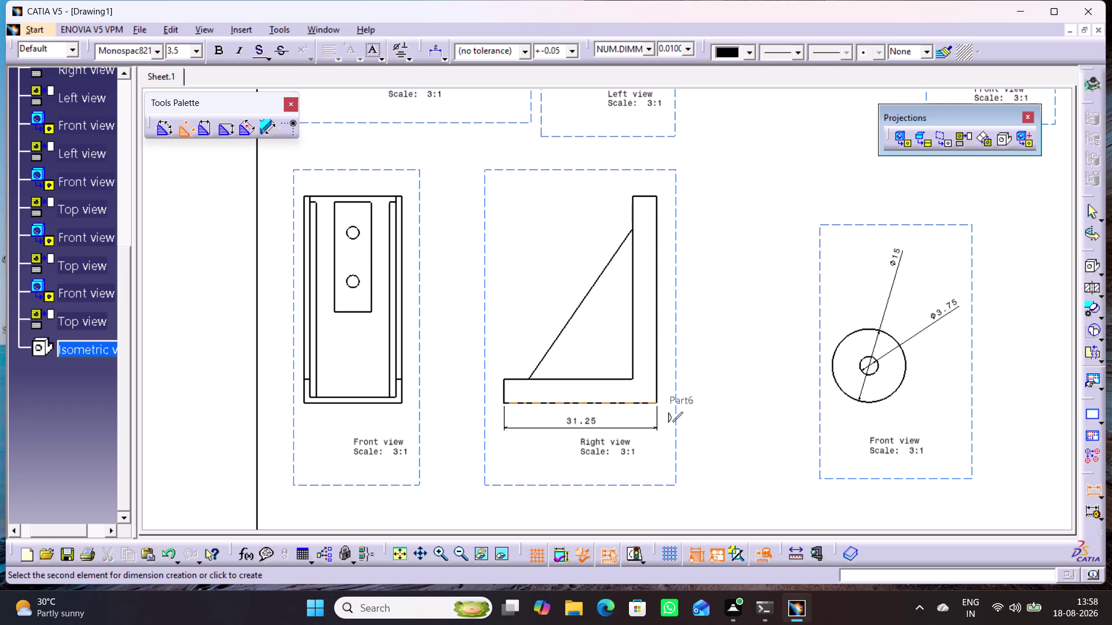
click(650, 194)
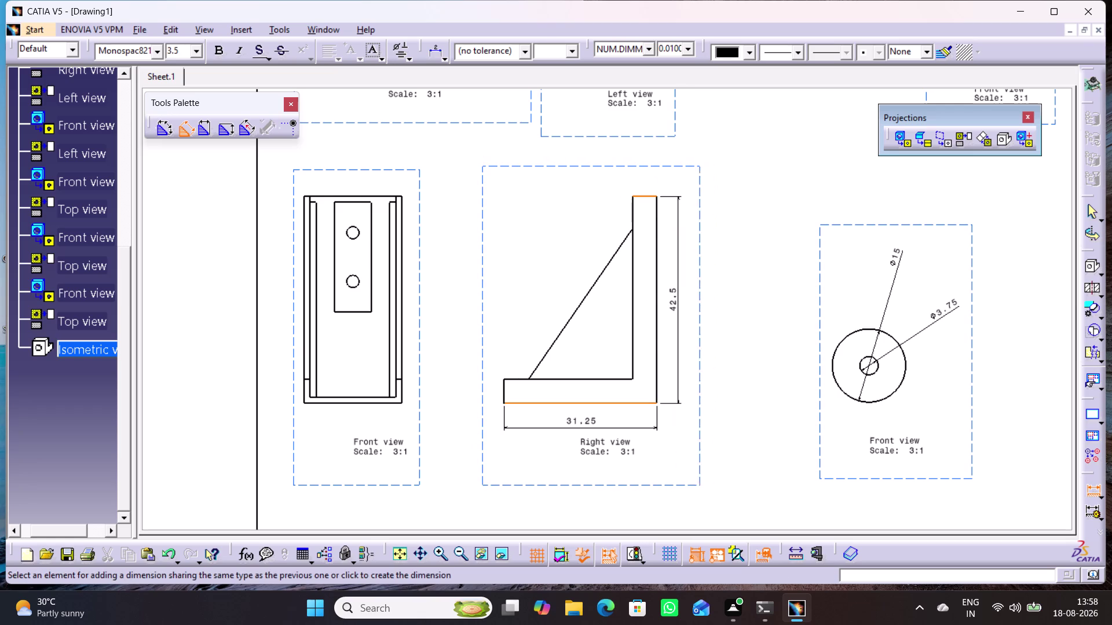
click(684, 316)
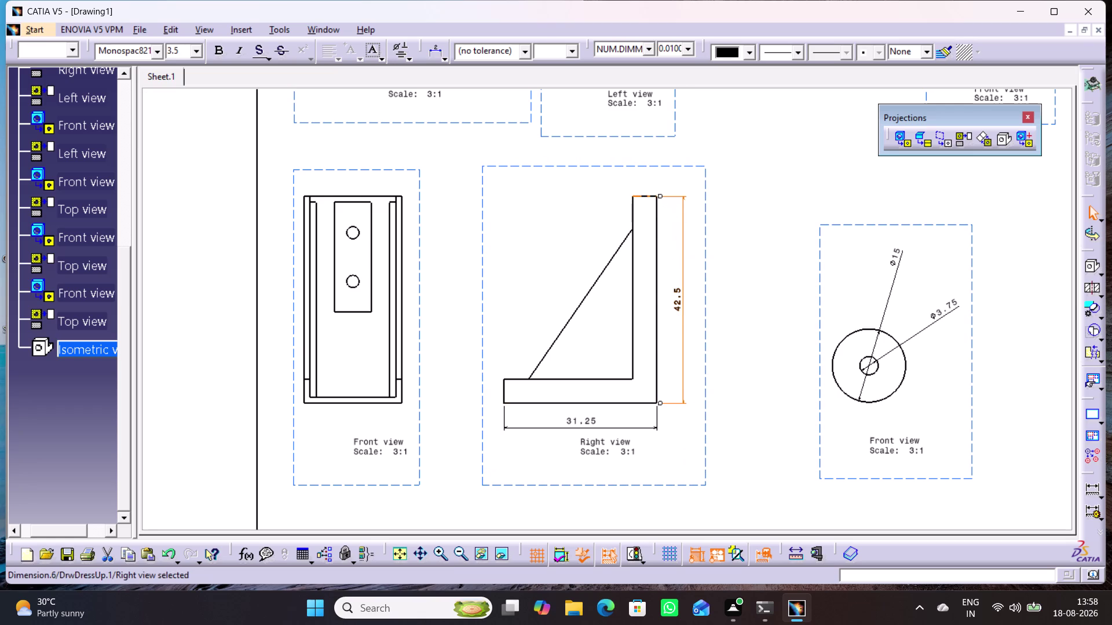
click(631, 210)
click(658, 212)
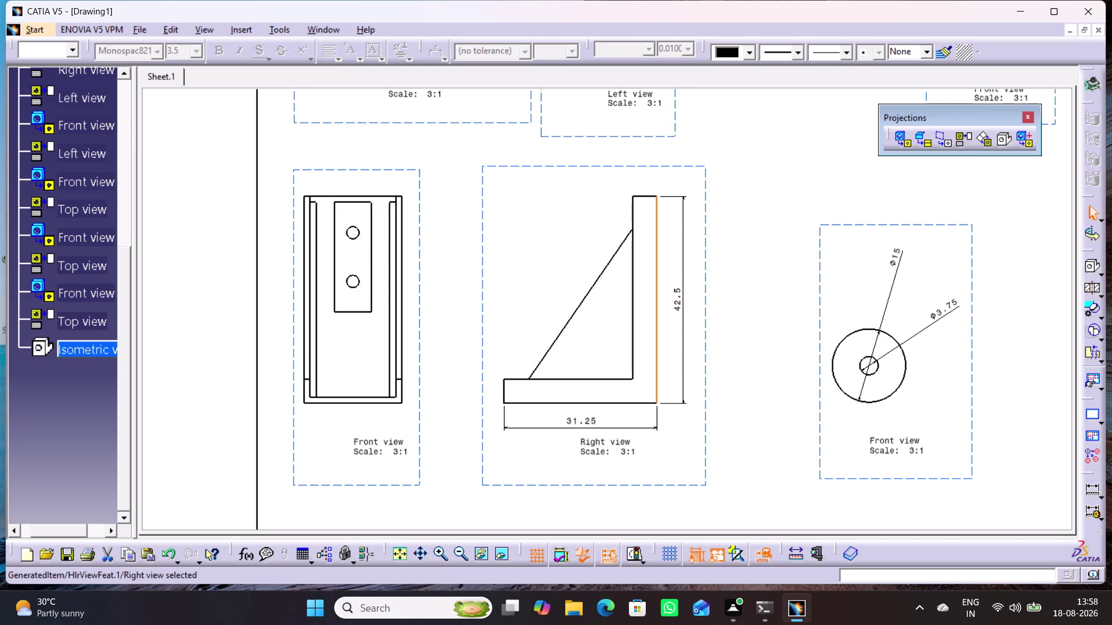
Add the 5 upright thickness dimension above the right view.
click(1091, 486)
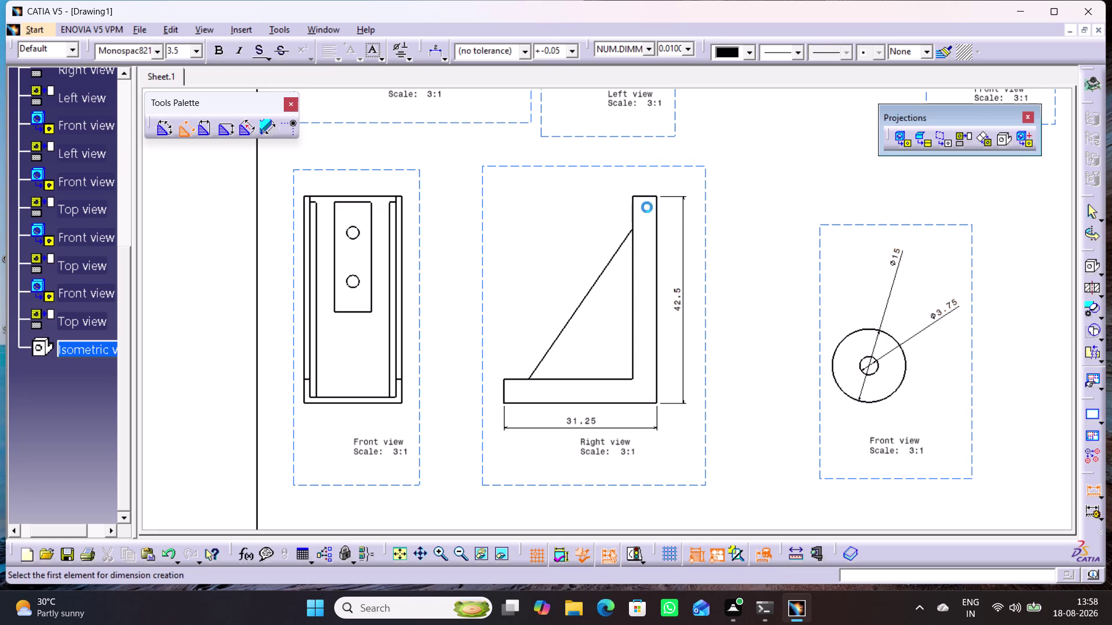
click(633, 211)
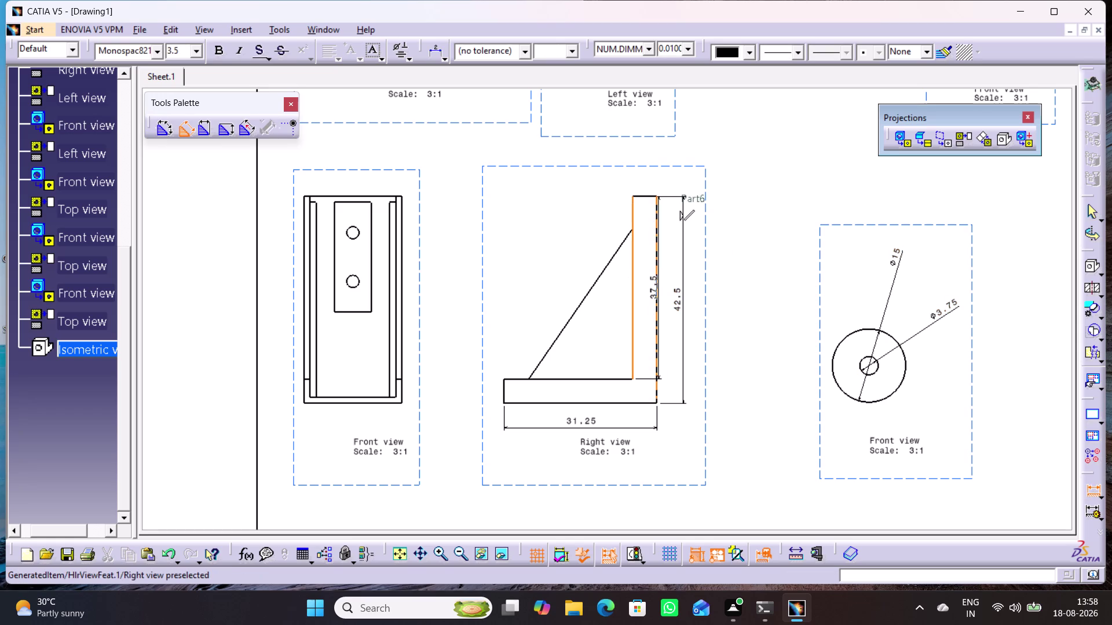
click(658, 208)
click(599, 179)
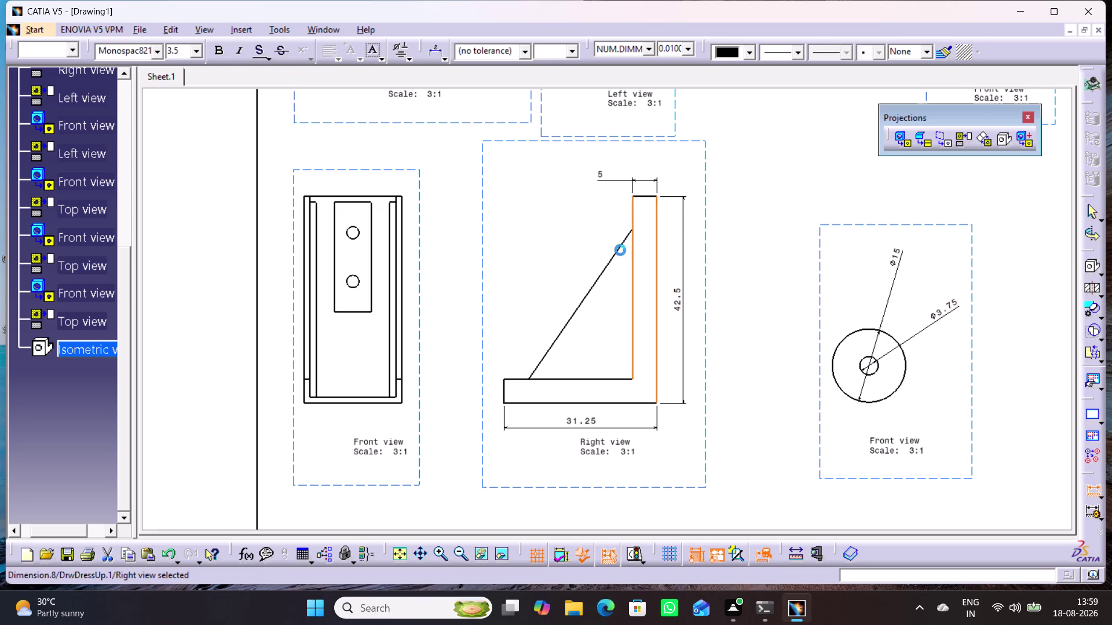
click(1100, 492)
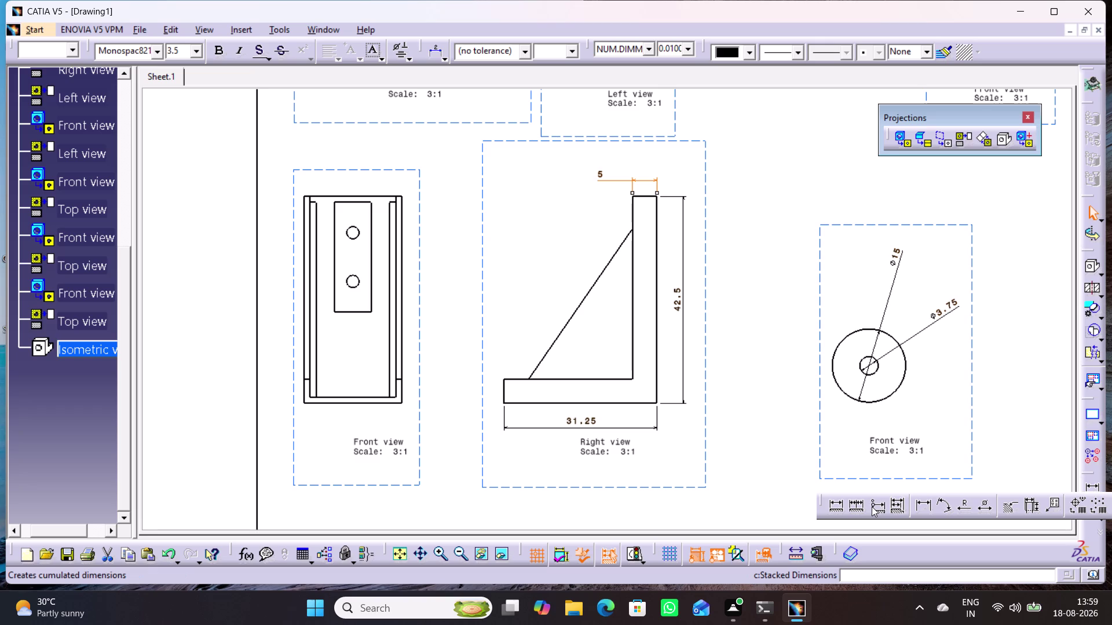
click(838, 507)
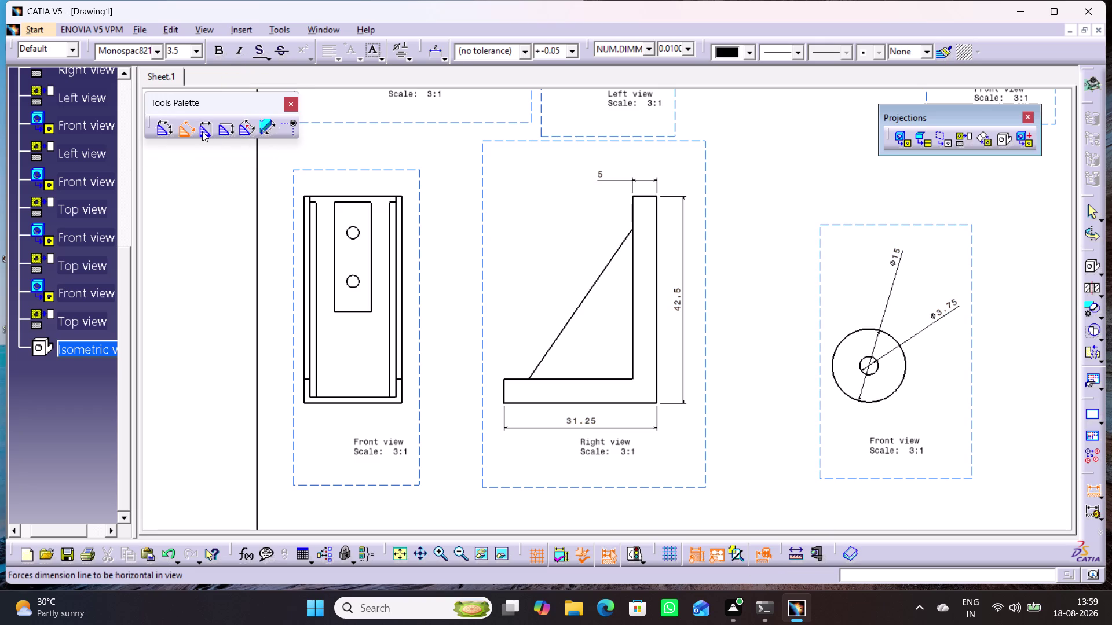
Add the horizontally forced 26.17 dimension on the diagonal rib.
click(203, 130)
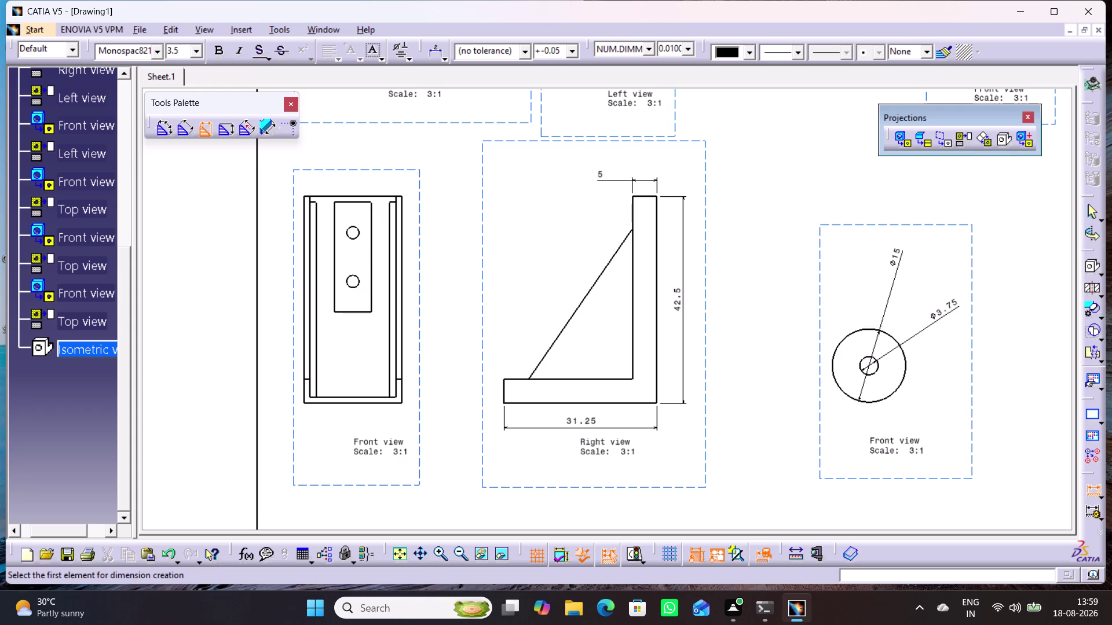
click(535, 370)
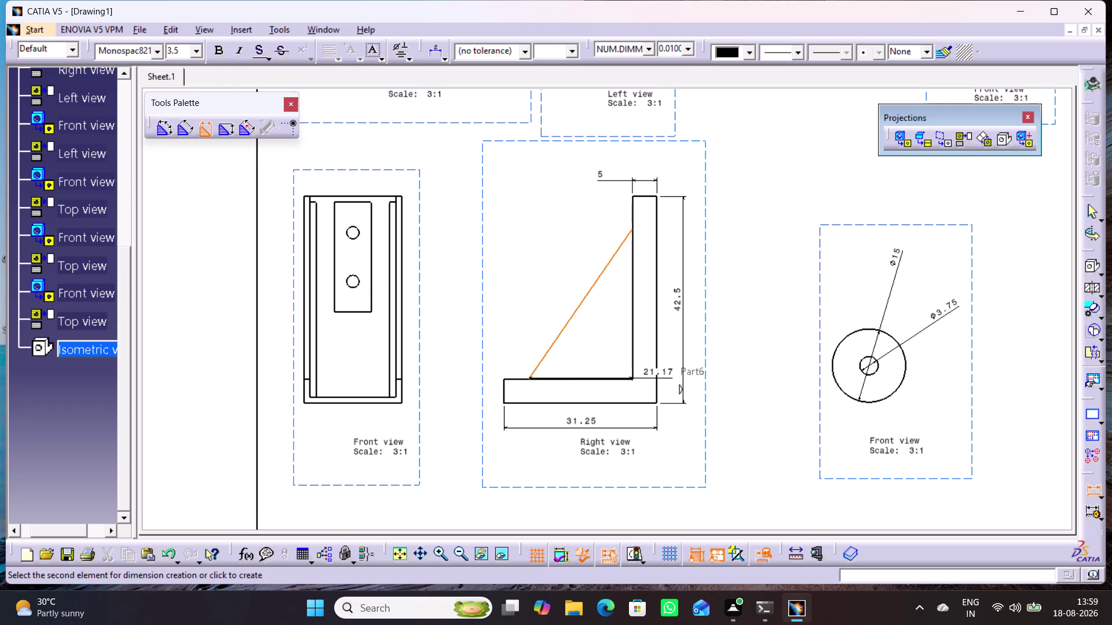
click(658, 343)
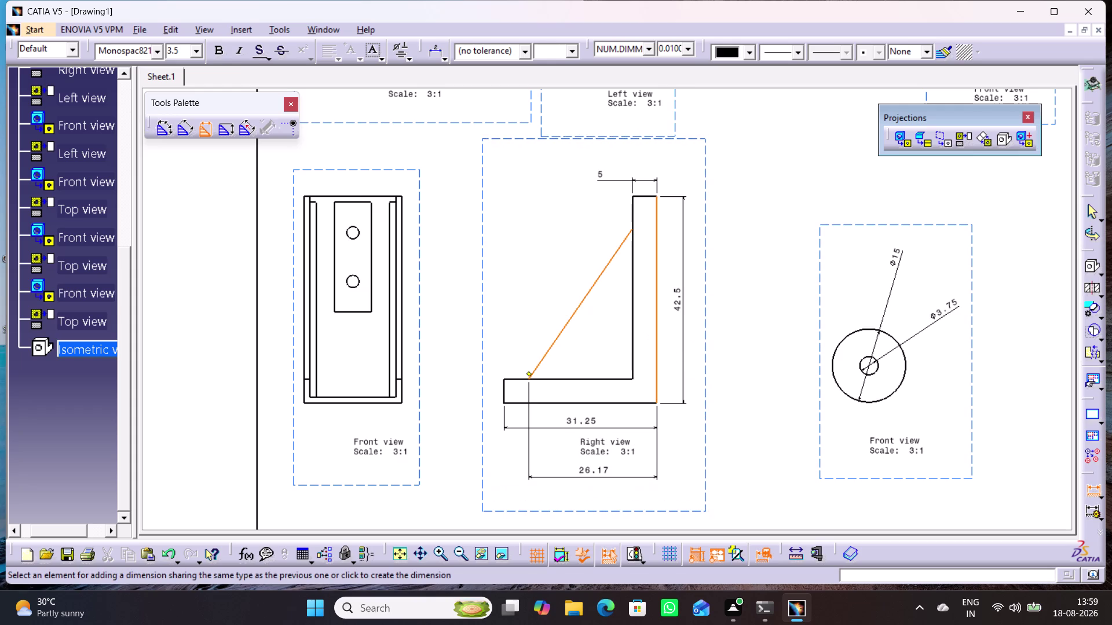
click(591, 477)
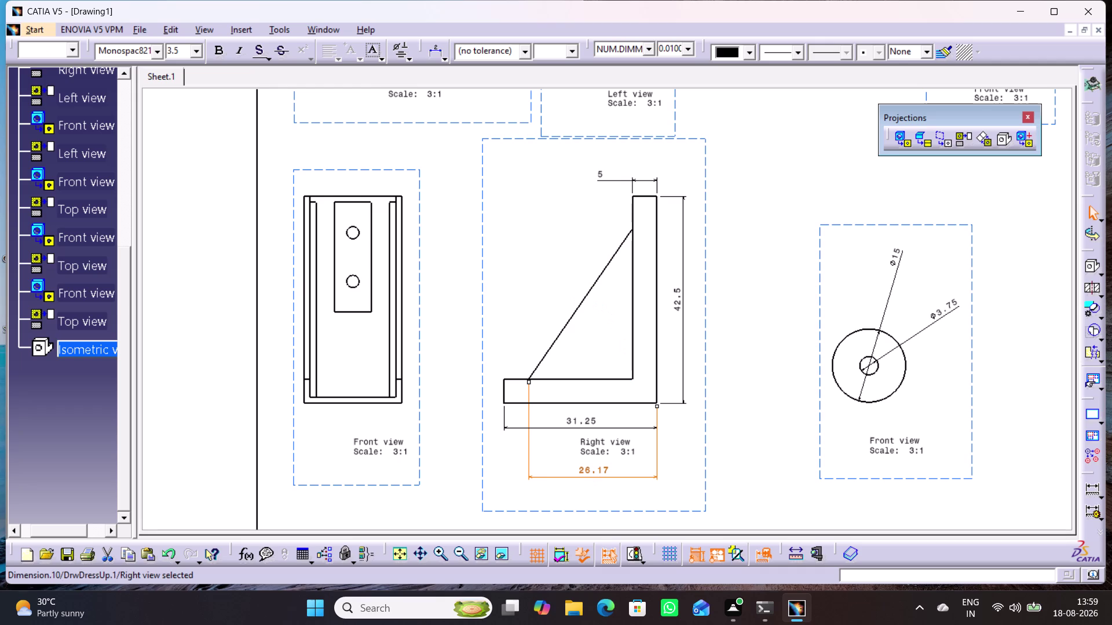
middle_drag(443, 302, 488, 289)
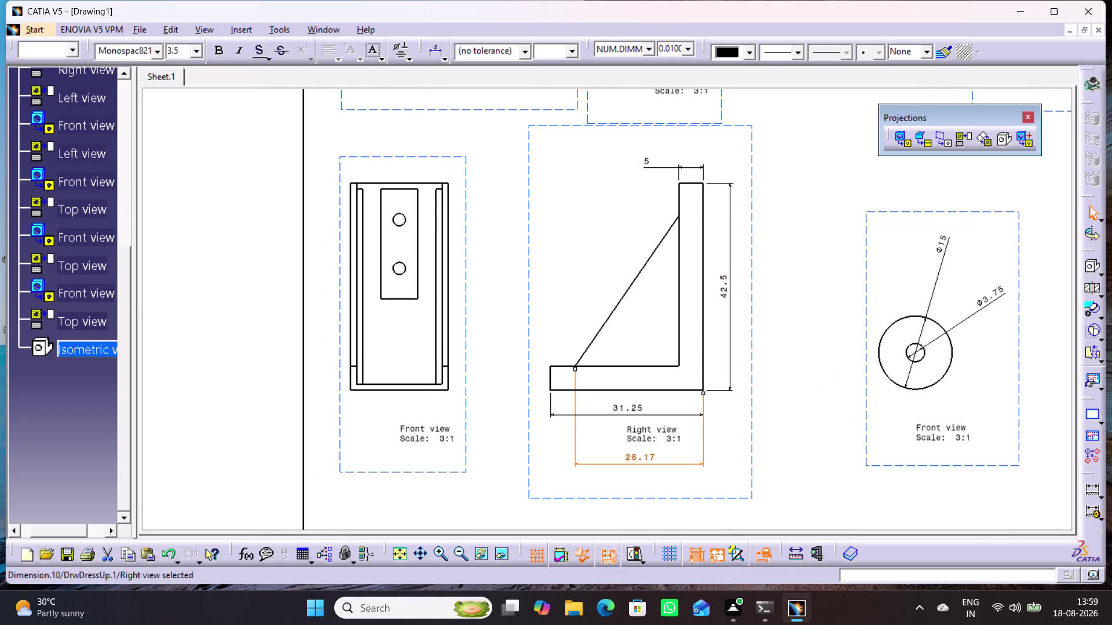
Dimension the front view's 20 width, 7.5 block width and 6.25 block offset.
click(1093, 489)
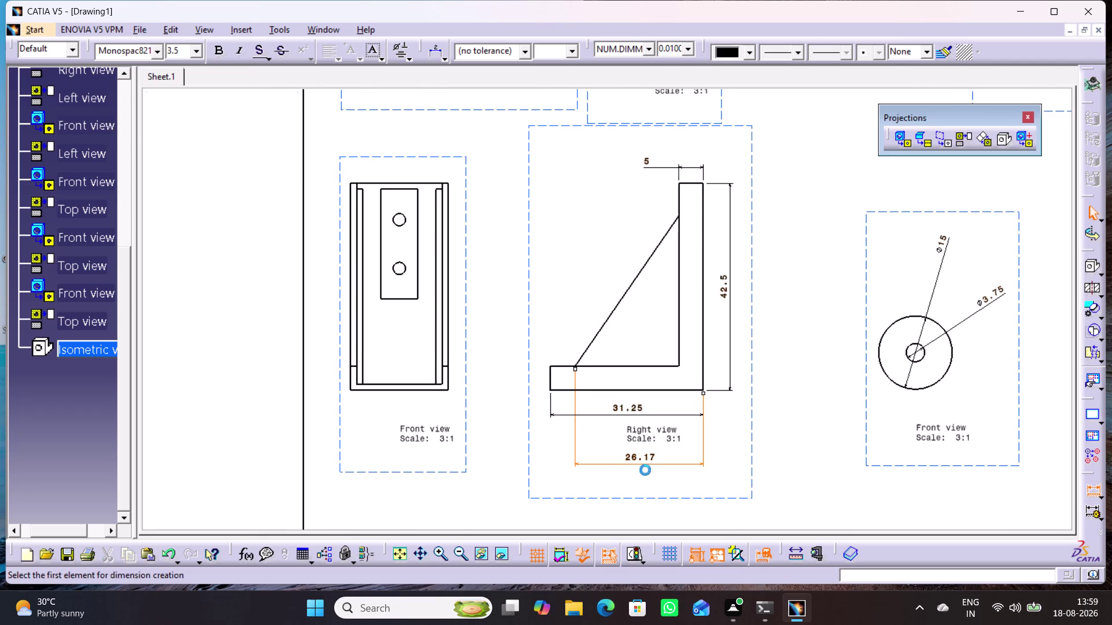
click(420, 391)
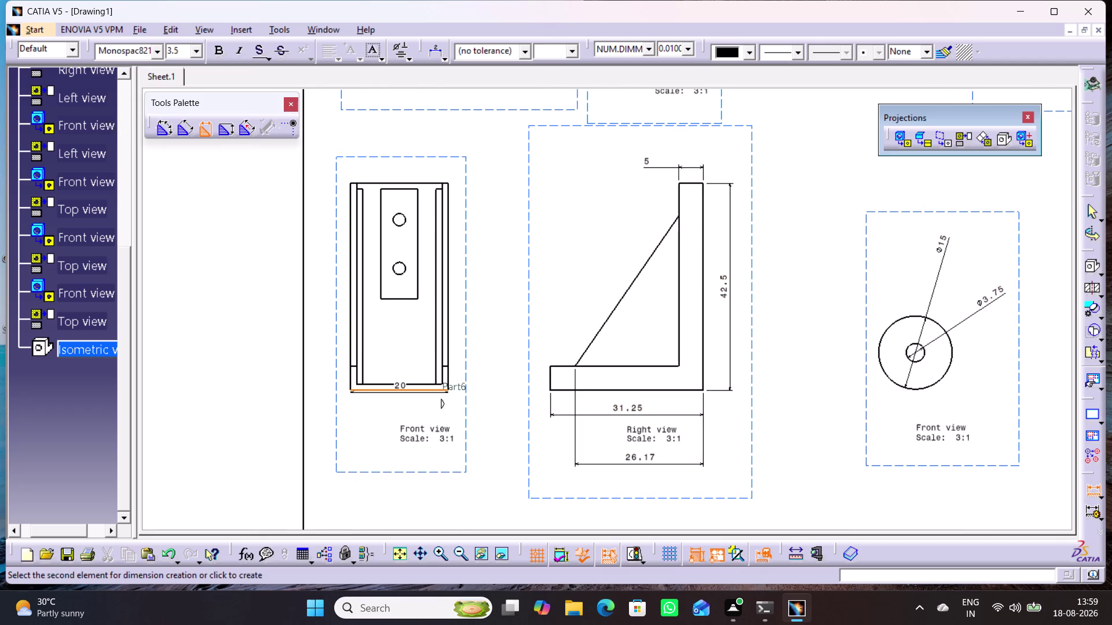
click(403, 415)
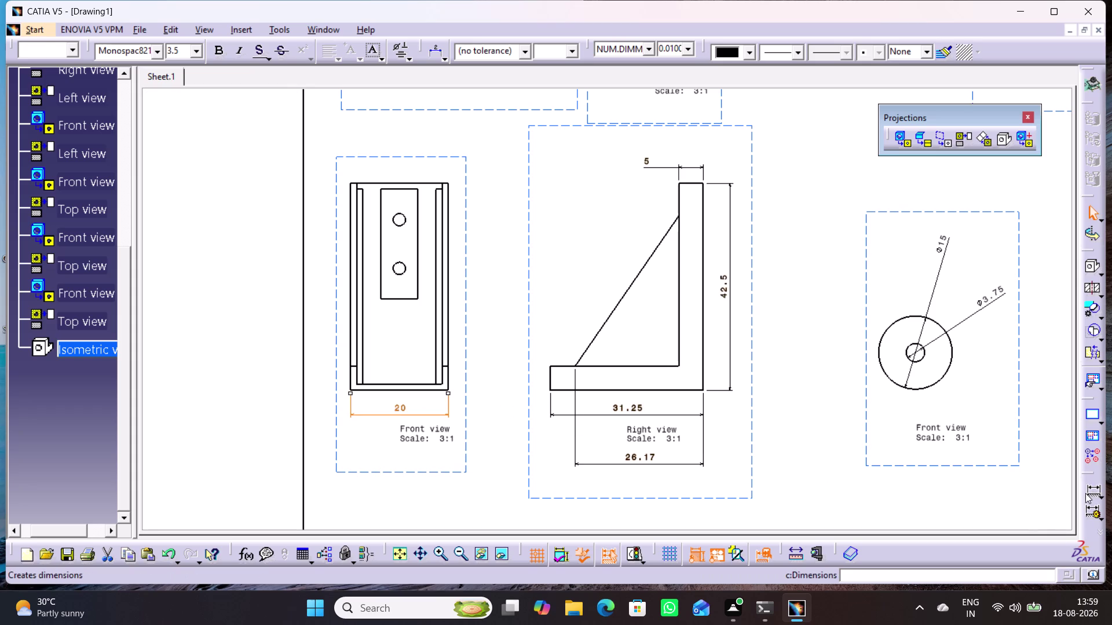
double_click(1085, 493)
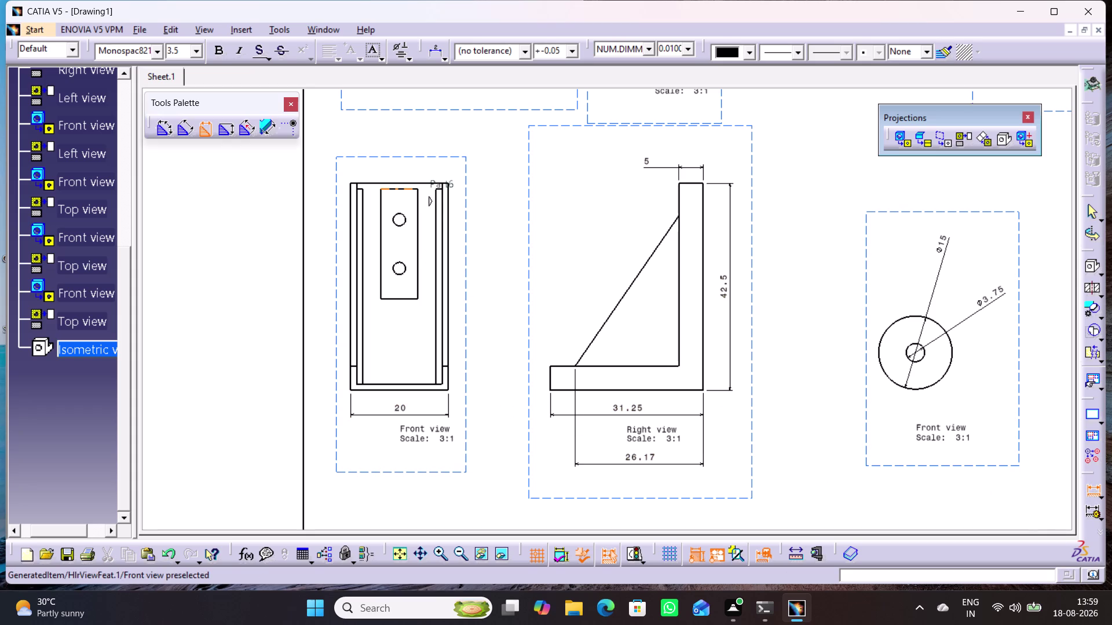
click(402, 189)
click(394, 165)
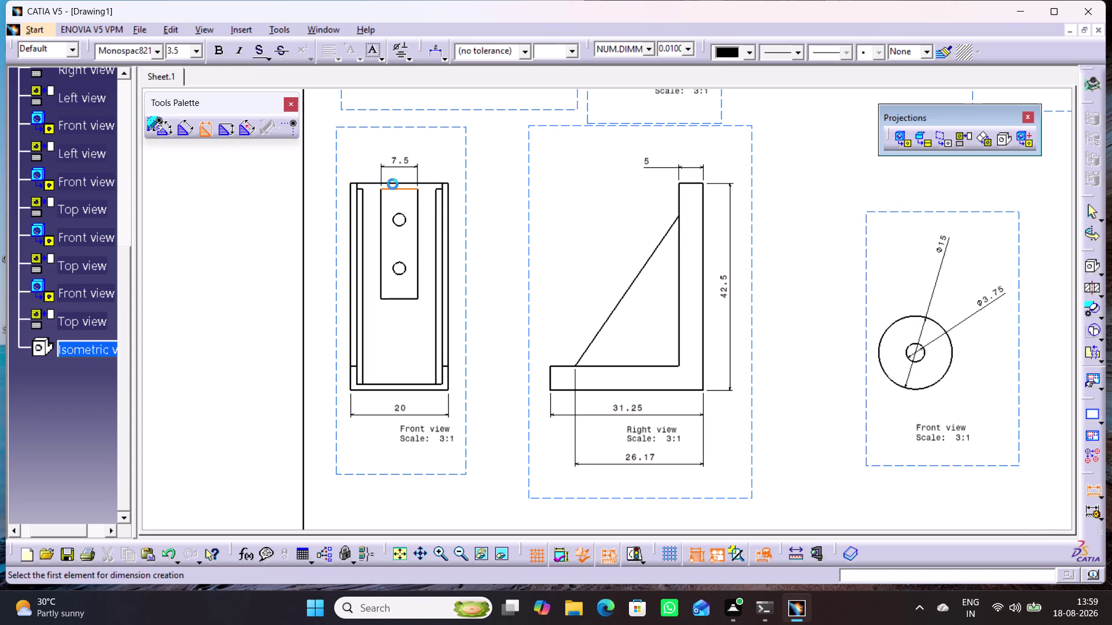
click(381, 199)
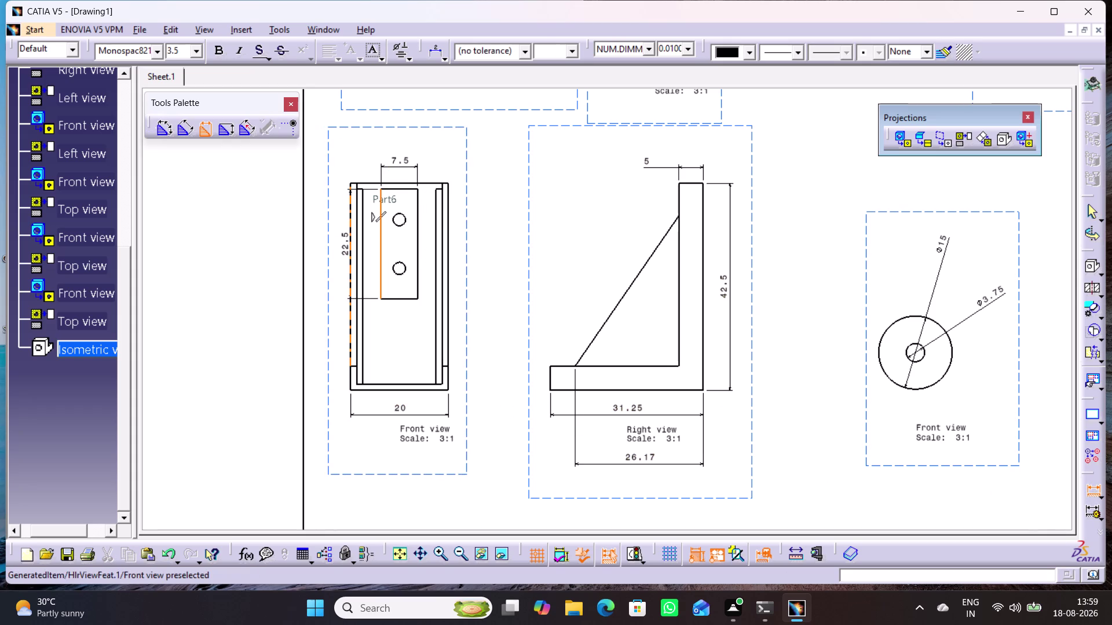
click(348, 205)
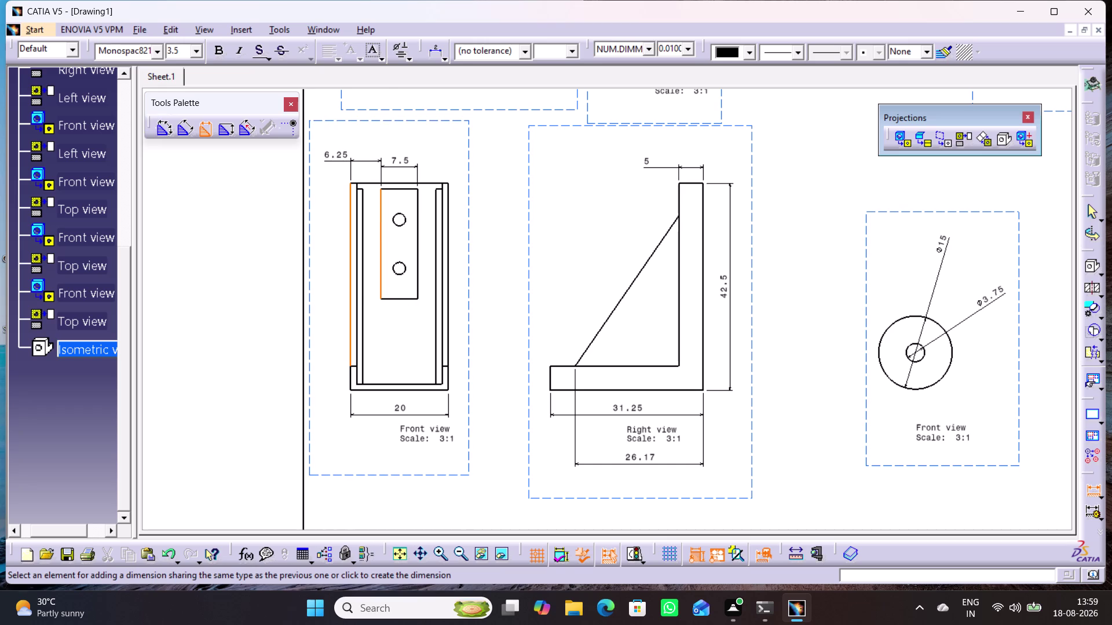
click(335, 161)
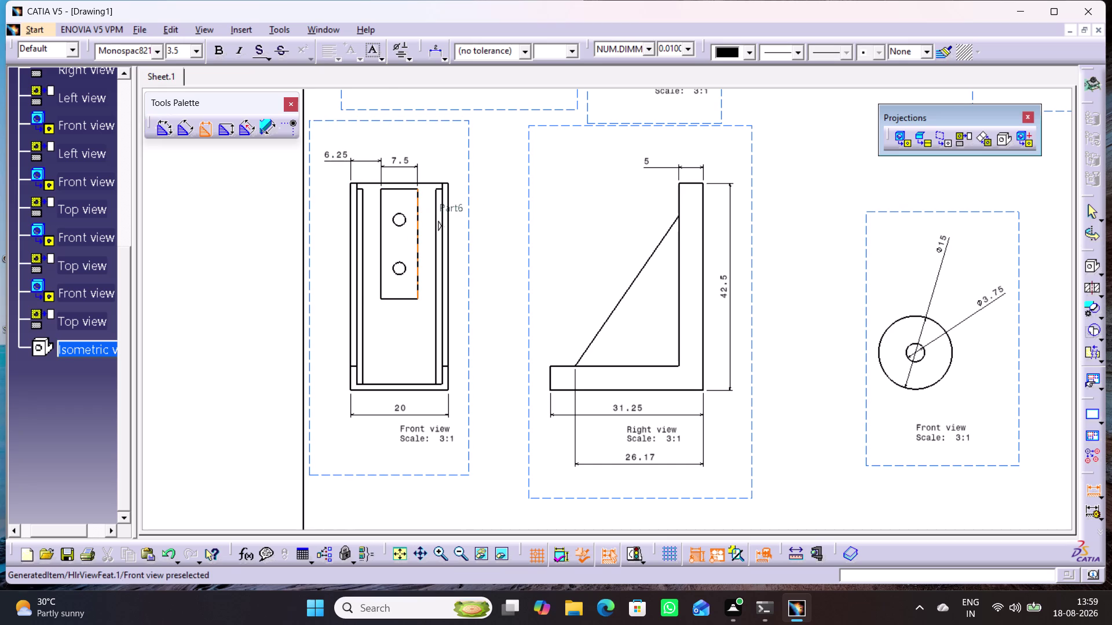
Add the 22.5 block length, 10 hole spacing and 2.5 hole offset.
click(417, 214)
click(467, 228)
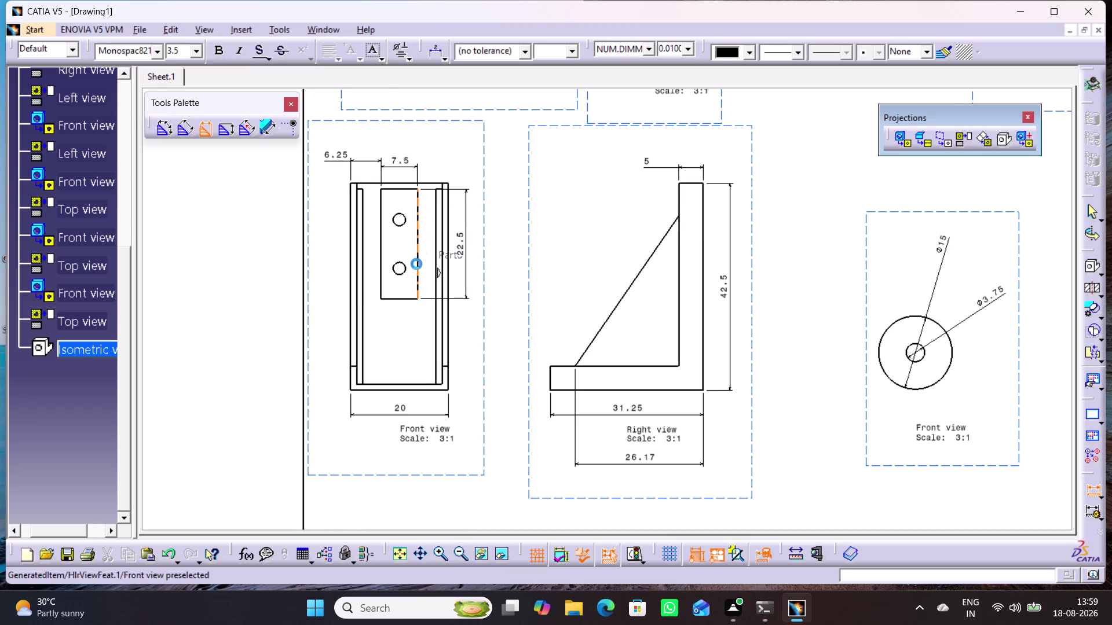
click(406, 271)
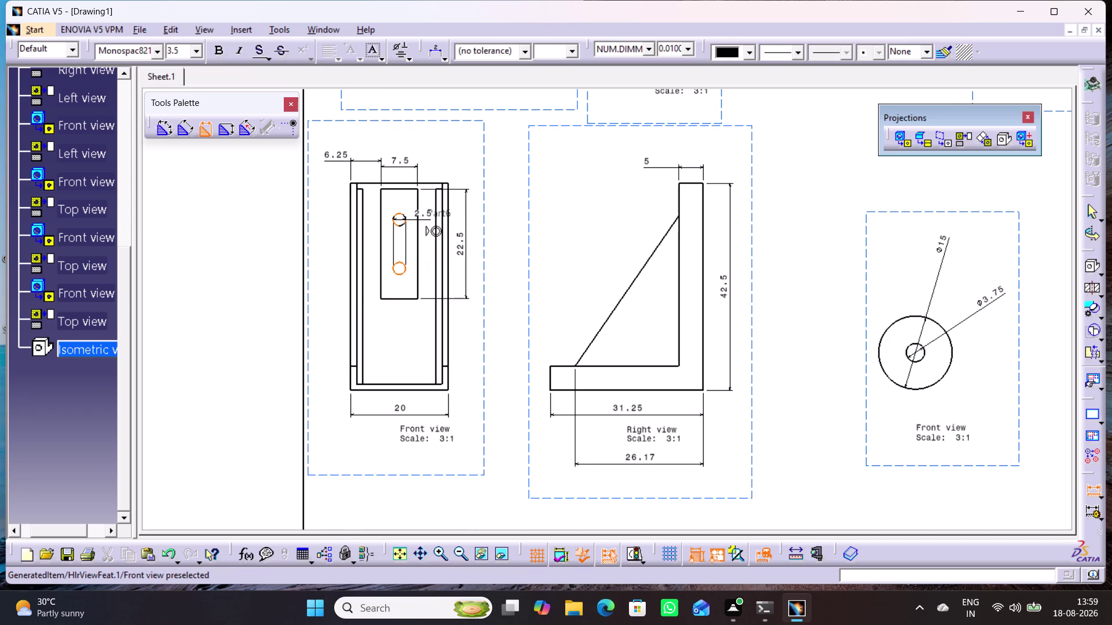
click(404, 218)
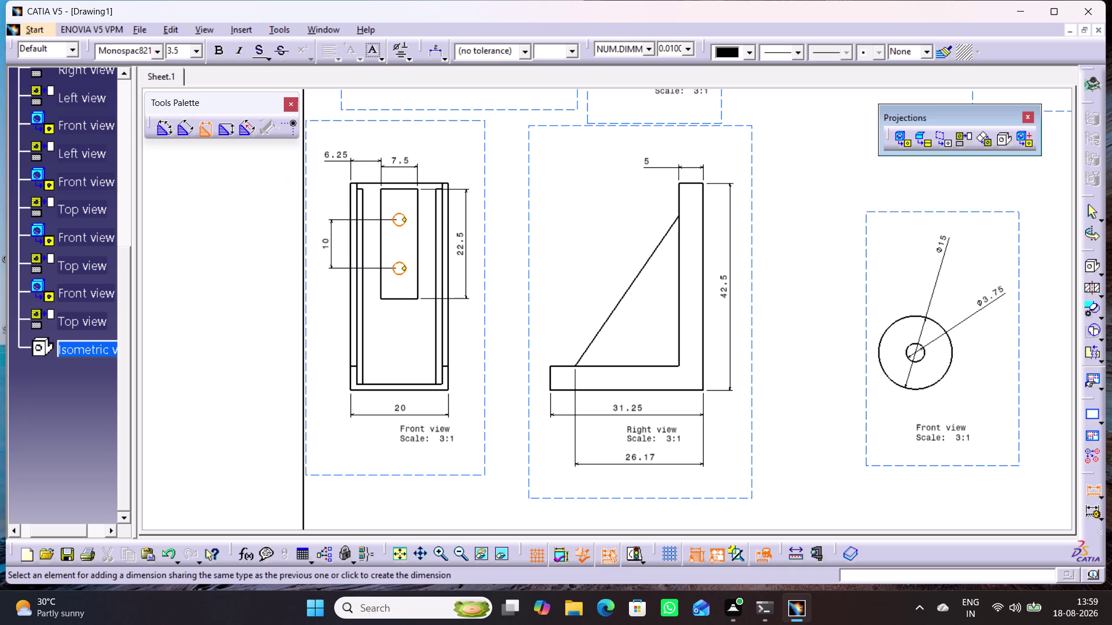
click(333, 249)
click(403, 275)
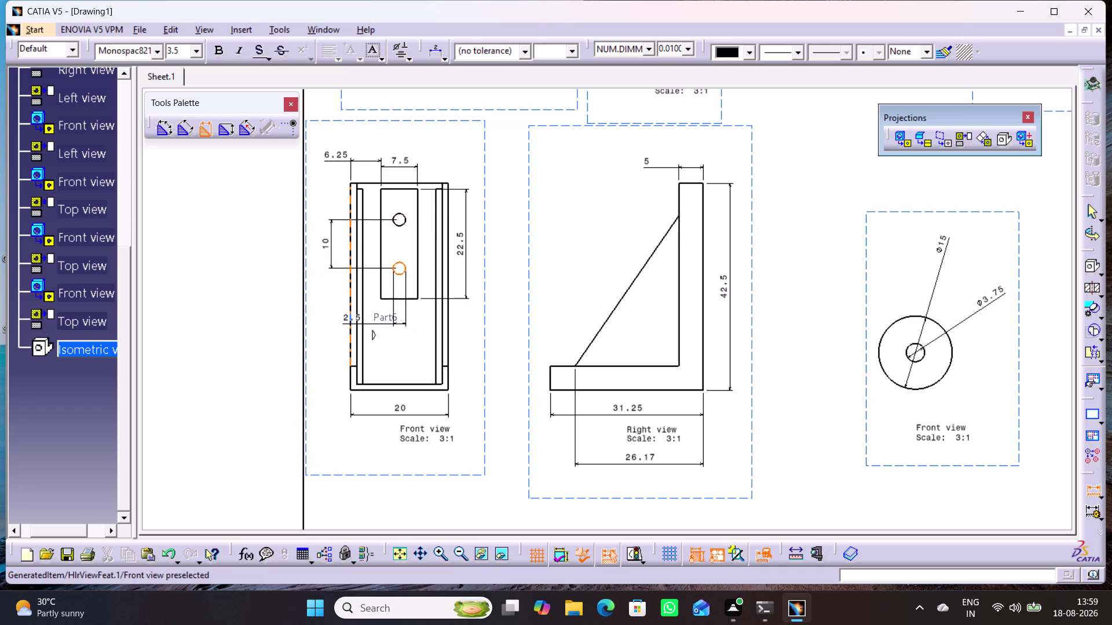
click(464, 329)
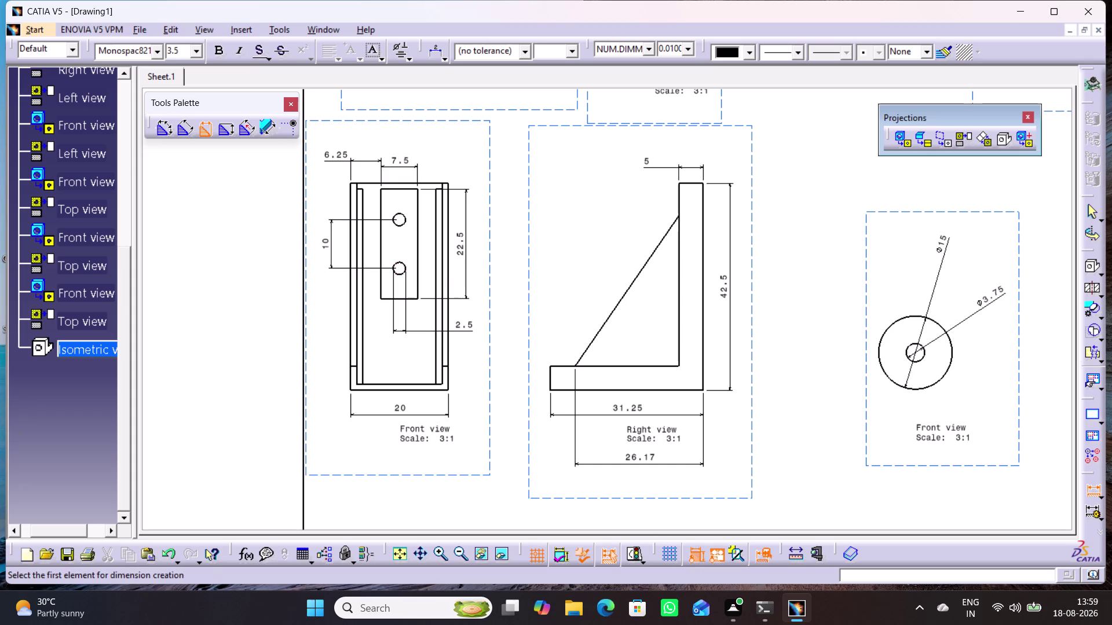
click(430, 183)
click(406, 220)
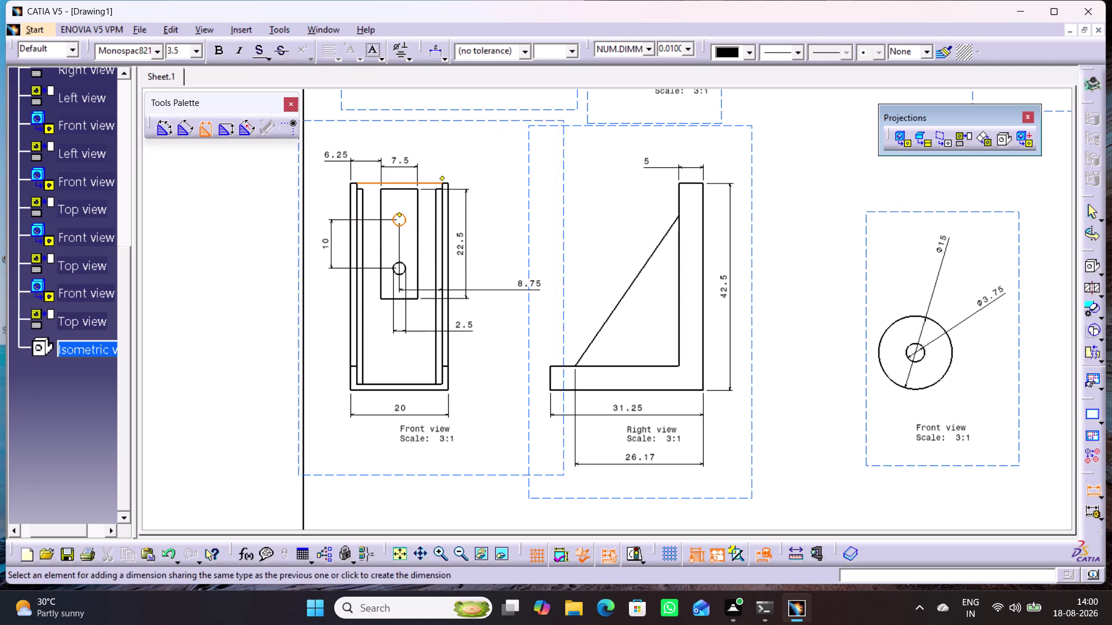
click(1088, 484)
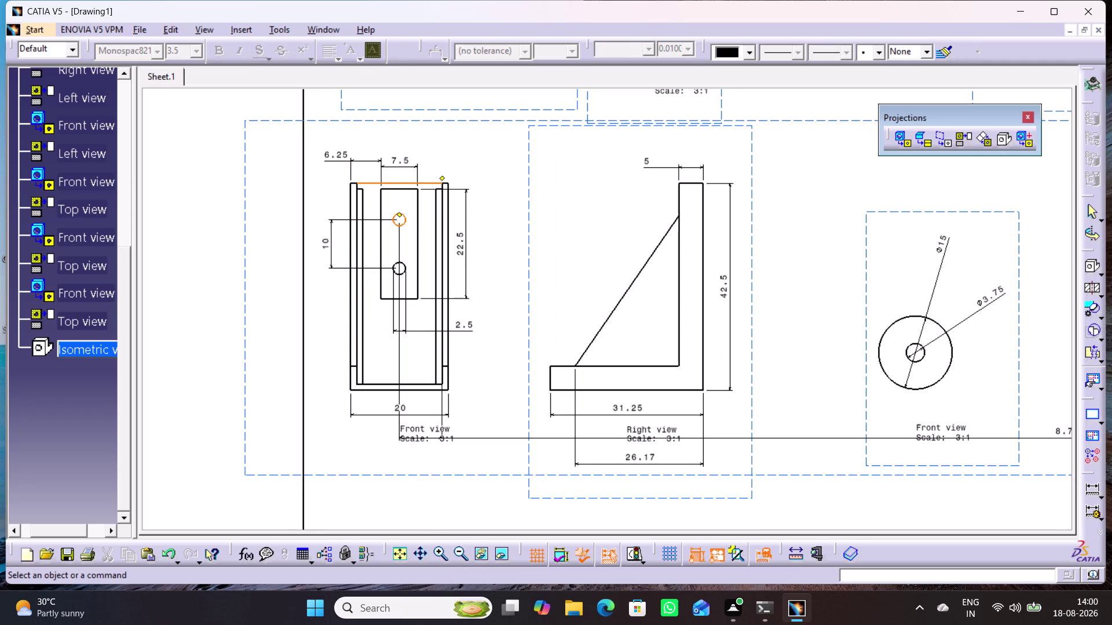
click(890, 492)
click(1089, 487)
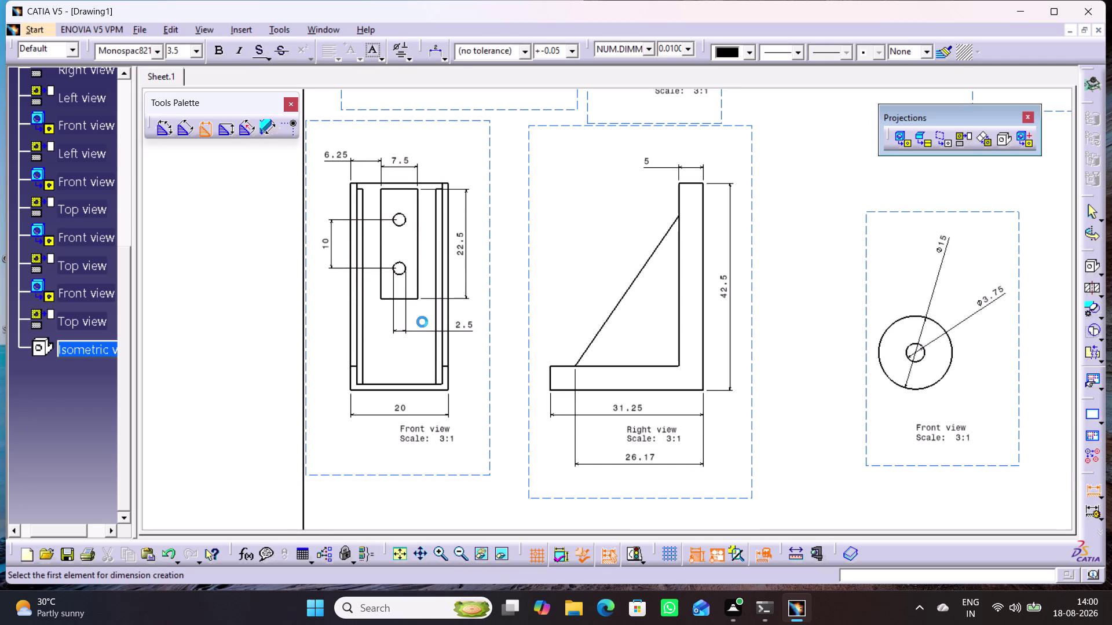
click(406, 218)
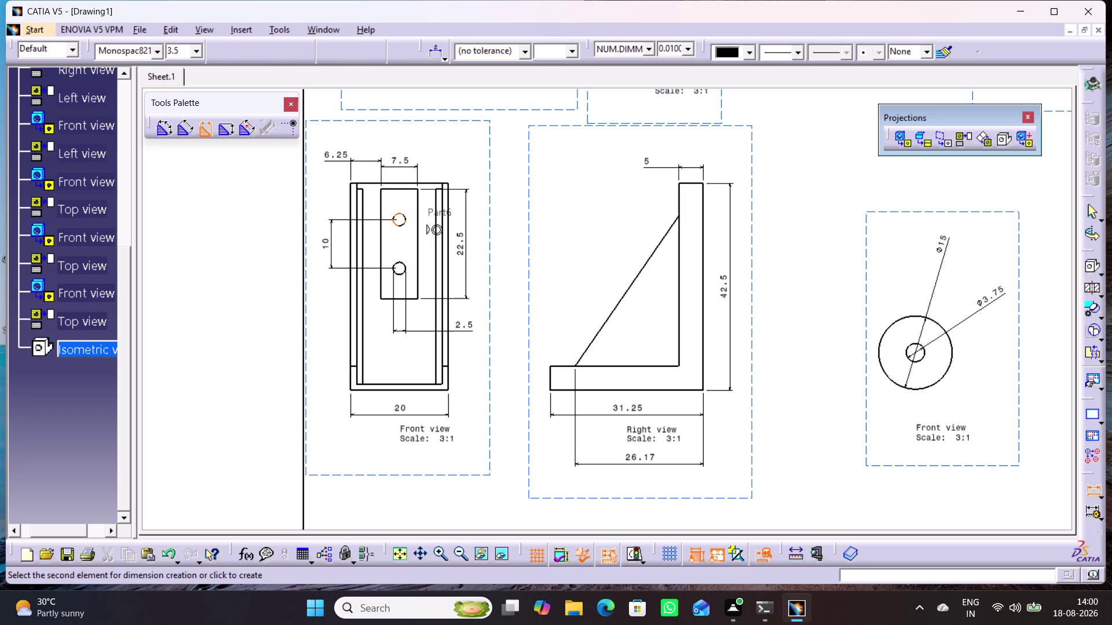
click(429, 183)
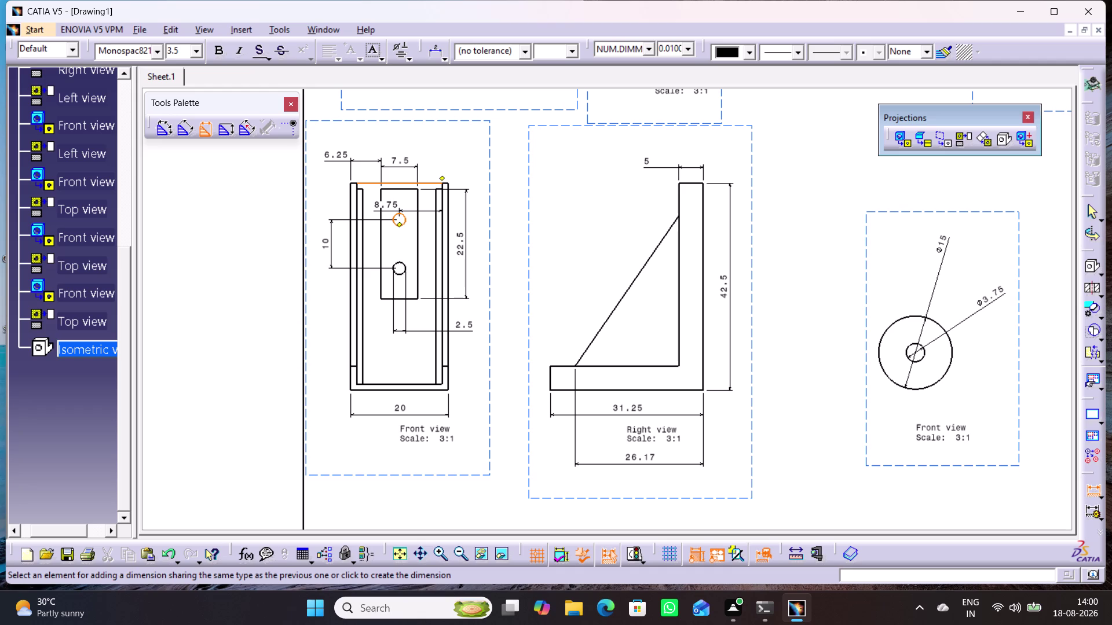
click(1095, 488)
click(819, 493)
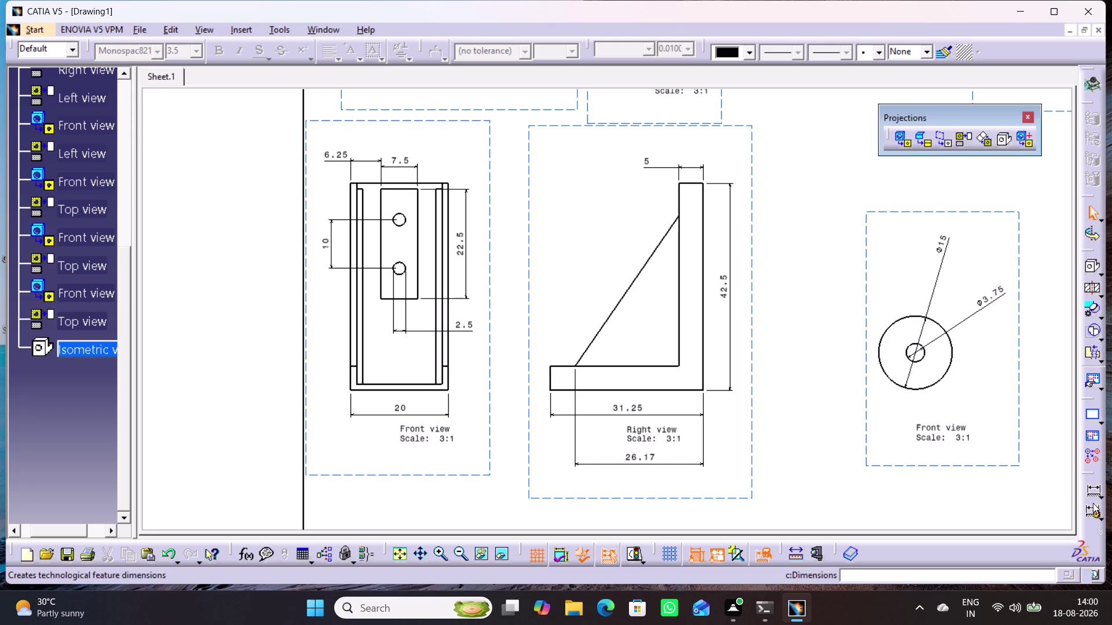
click(1089, 488)
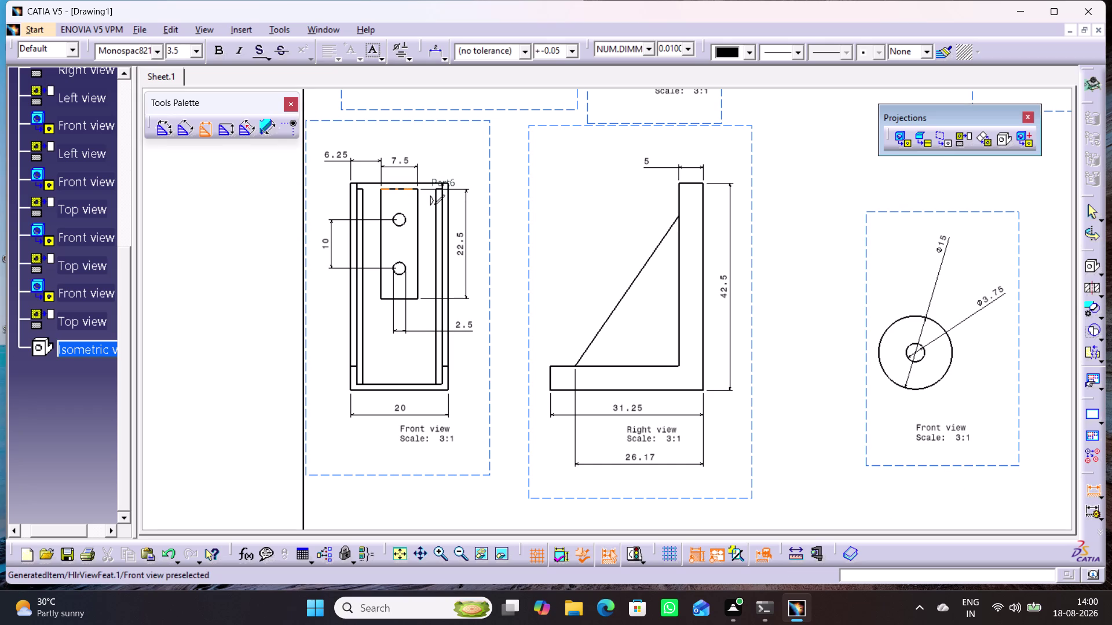
click(409, 189)
click(433, 181)
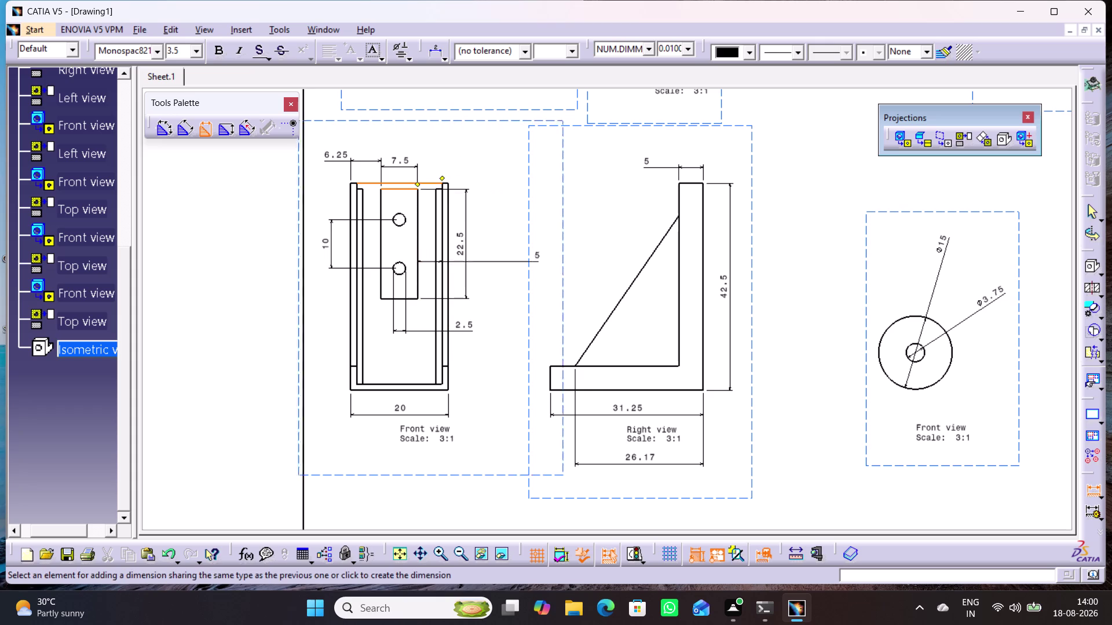
click(1095, 492)
click(1093, 492)
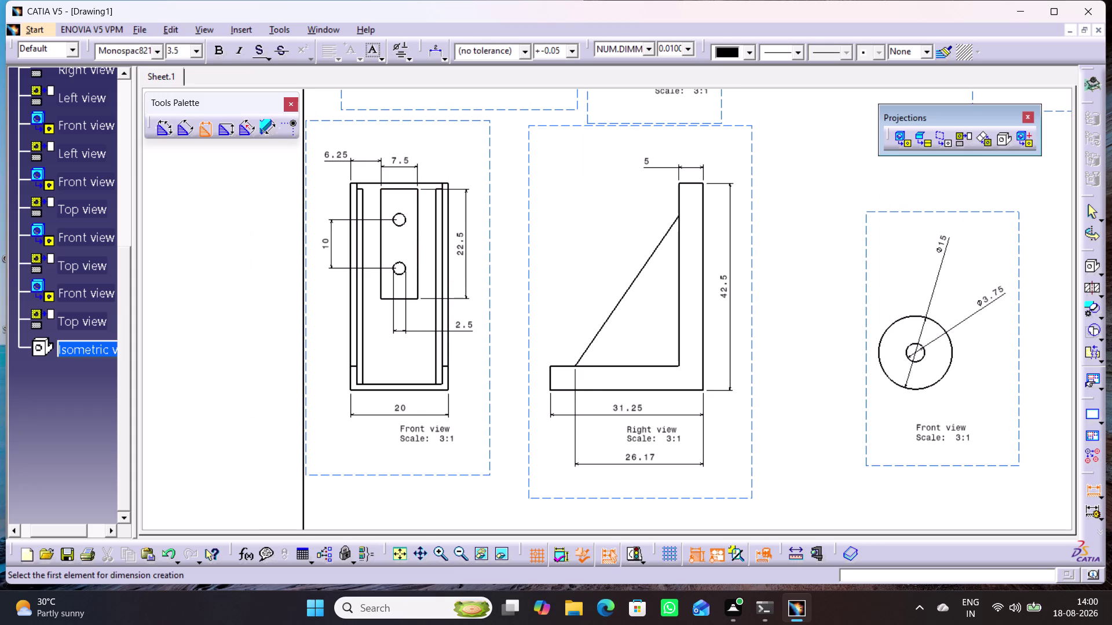
click(448, 195)
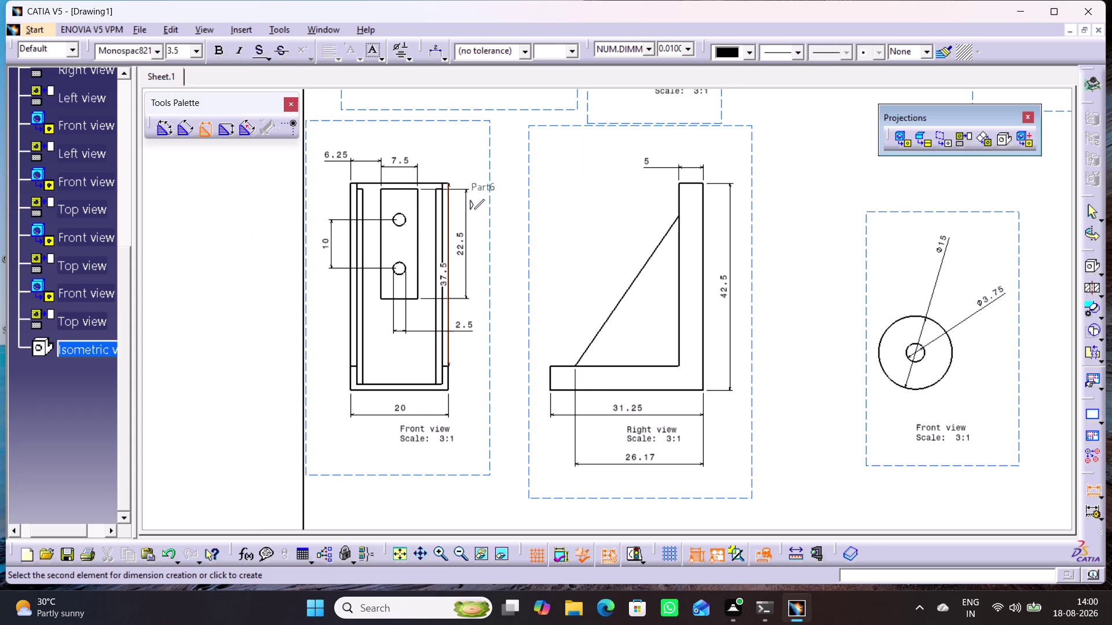
click(411, 190)
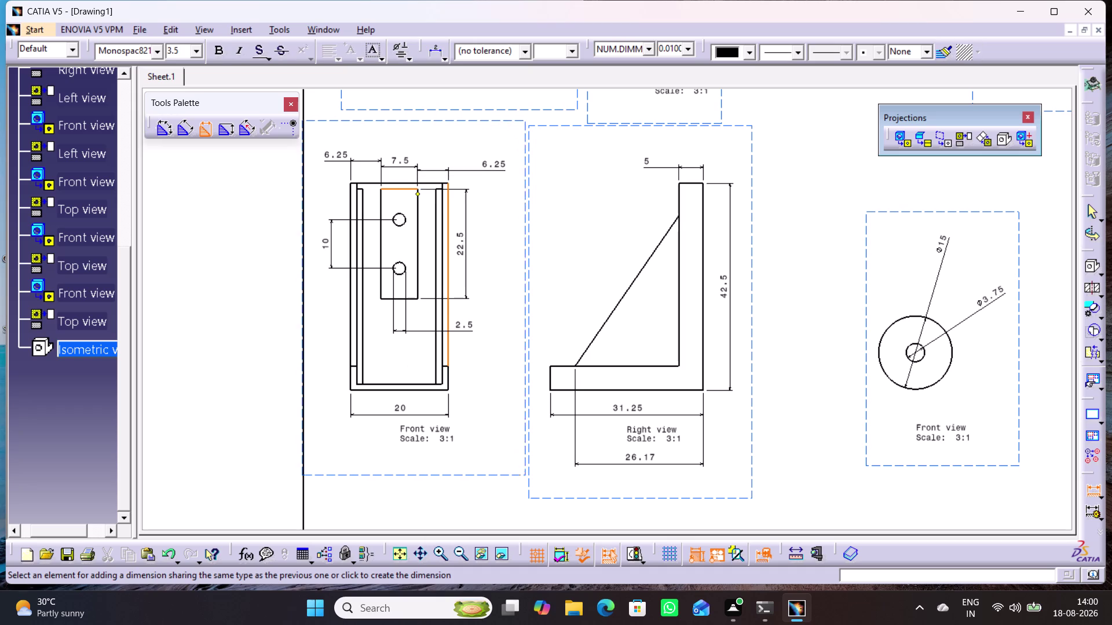
click(1092, 491)
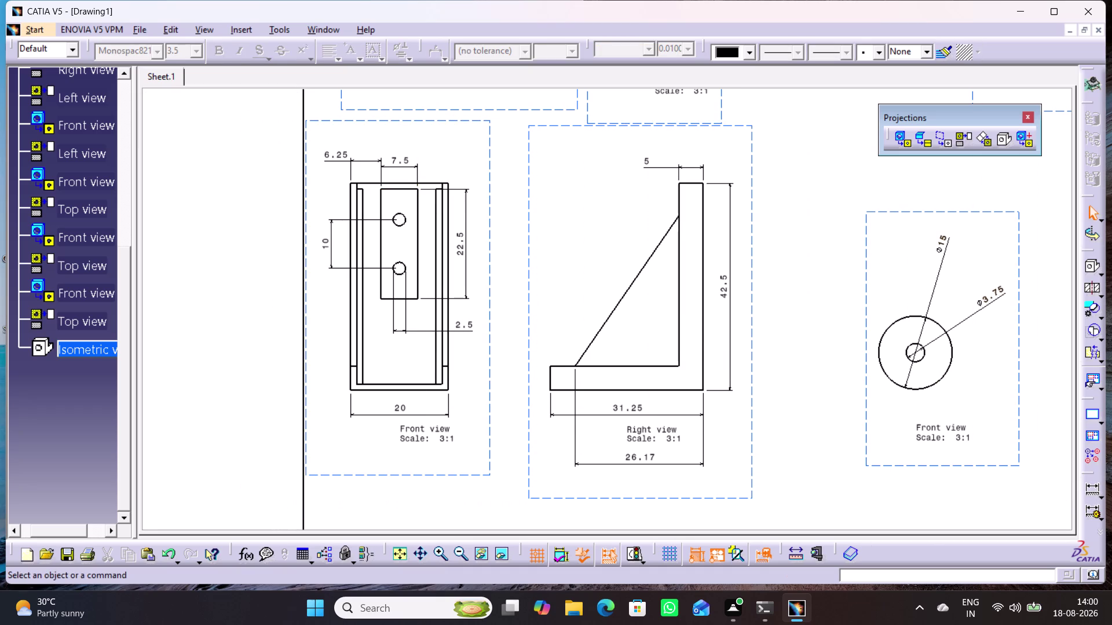